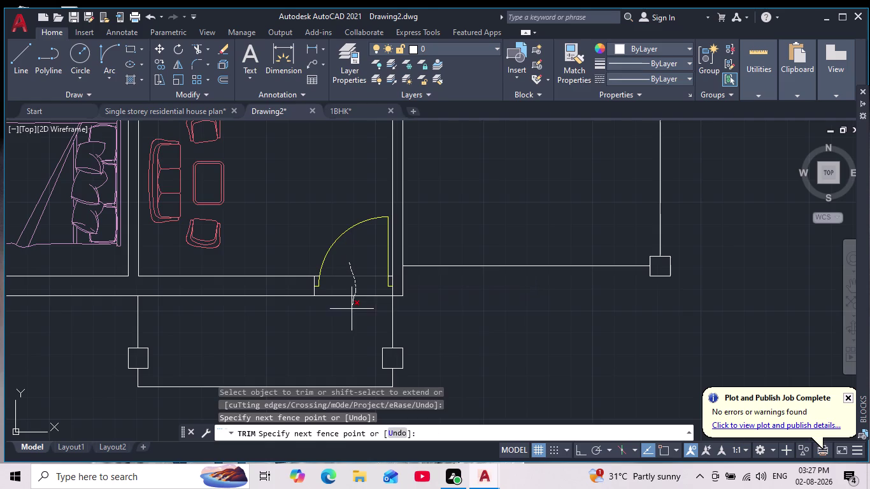
Drag the trim fence across the remaining doorway wall lines, then end the trim.
drag(352, 308, 351, 322)
scroll(up, 3)
drag(327, 293, 316, 259)
scroll(down, 3)
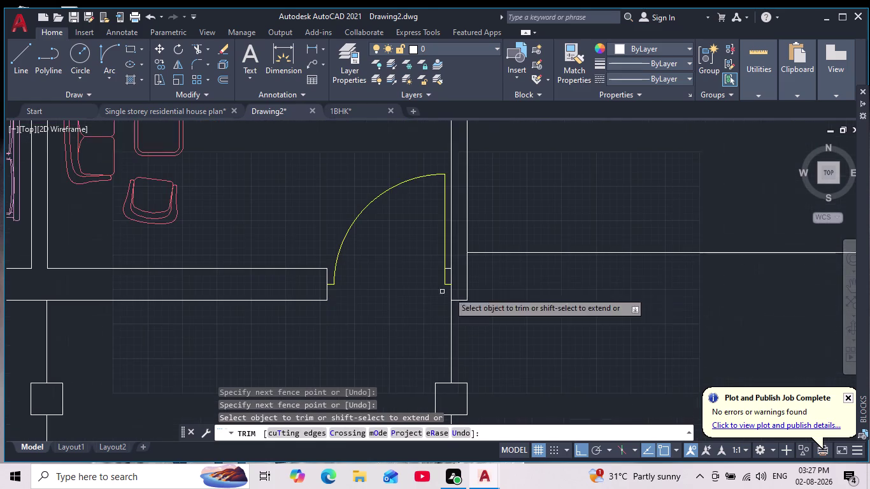
scroll(up, 3)
drag(318, 324, 338, 270)
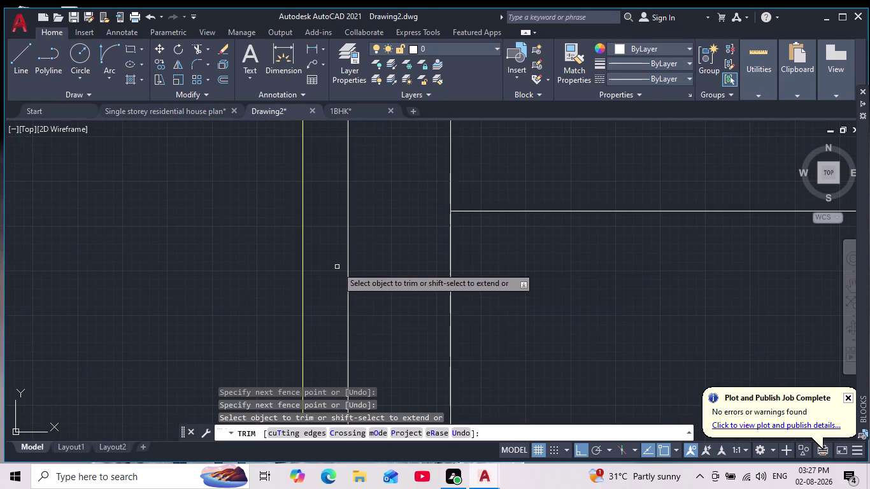
key(Escape)
scroll(down, 3)
key(Escape)
key(Escape)
Pan and zoom until the whole floor plan is centred in view.
middle_drag(557, 343, 552, 325)
scroll(down, 3)
scroll(up, 3)
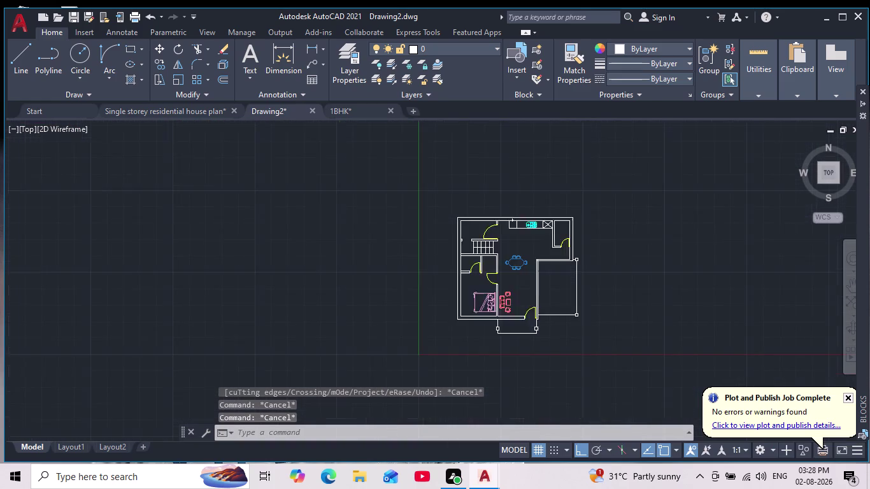
scroll(up, 3)
scroll(down, 3)
middle_drag(551, 339, 545, 348)
scroll(up, 3)
scroll(down, 3)
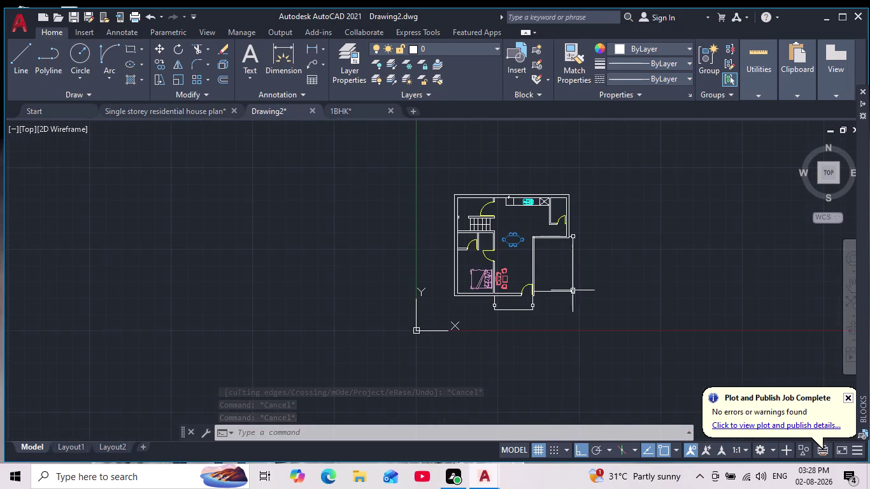
scroll(up, 3)
scroll(up, 3)
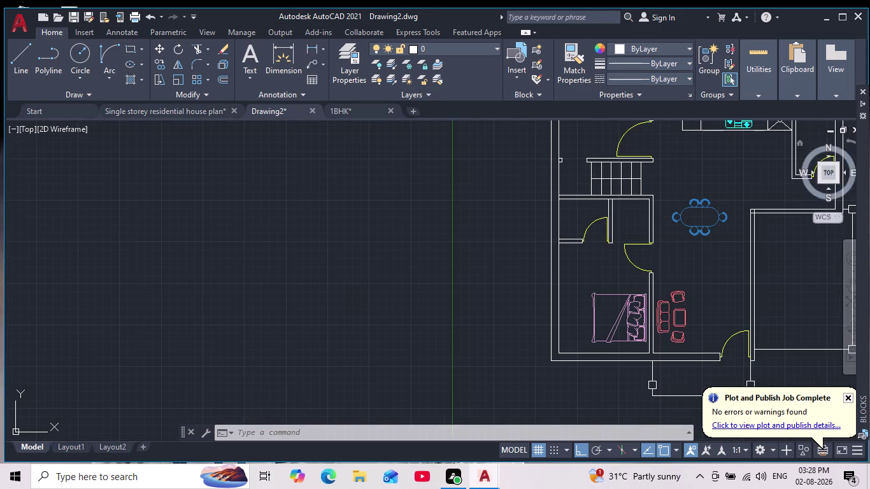
middle_drag(635, 265, 181, 299)
scroll(down, 3)
middle_drag(220, 296, 413, 273)
scroll(up, 3)
scroll(down, 3)
middle_drag(447, 279, 416, 283)
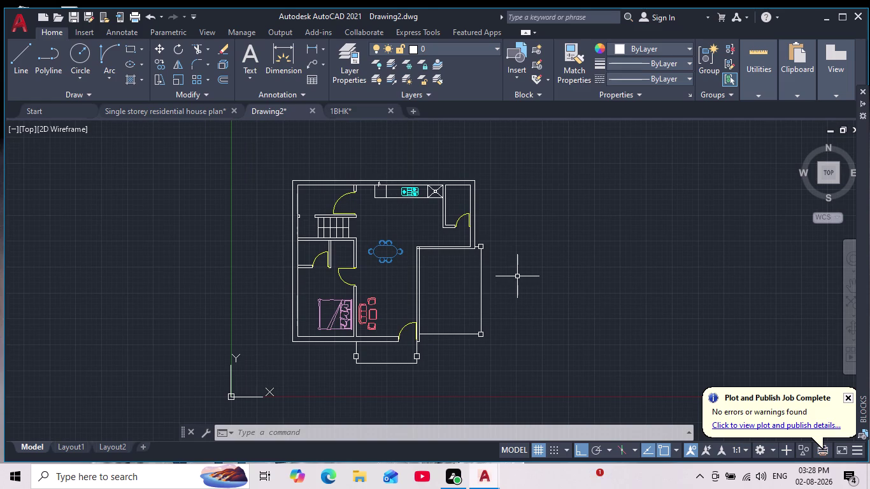
Draw a horizontal line across the wall gap below the staircase.
click(27, 53)
scroll(up, 3)
scroll(up, 3)
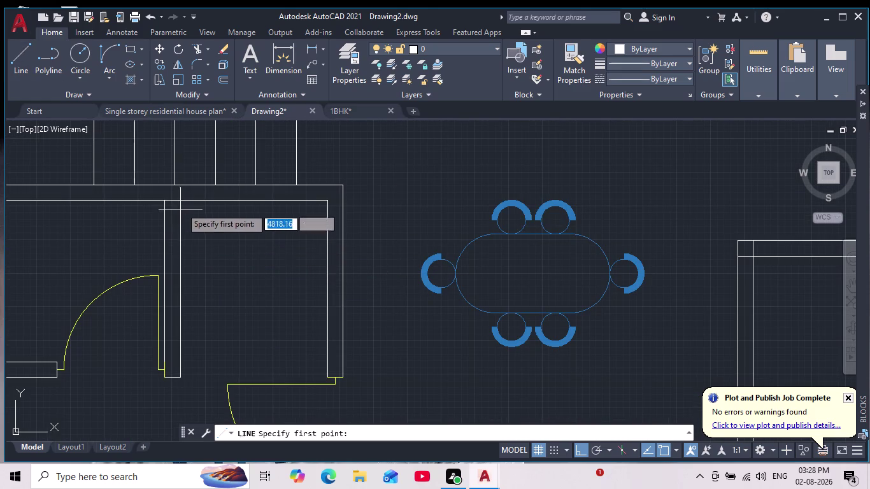
click(178, 248)
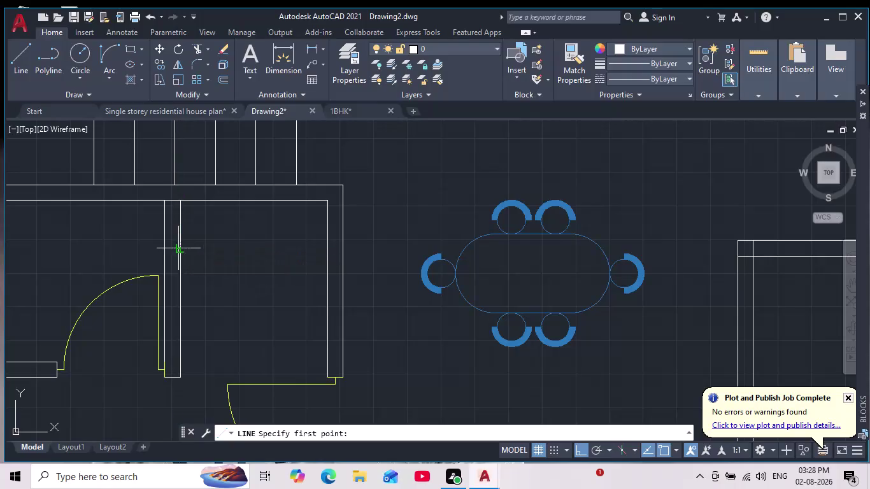
click(329, 248)
key(Escape)
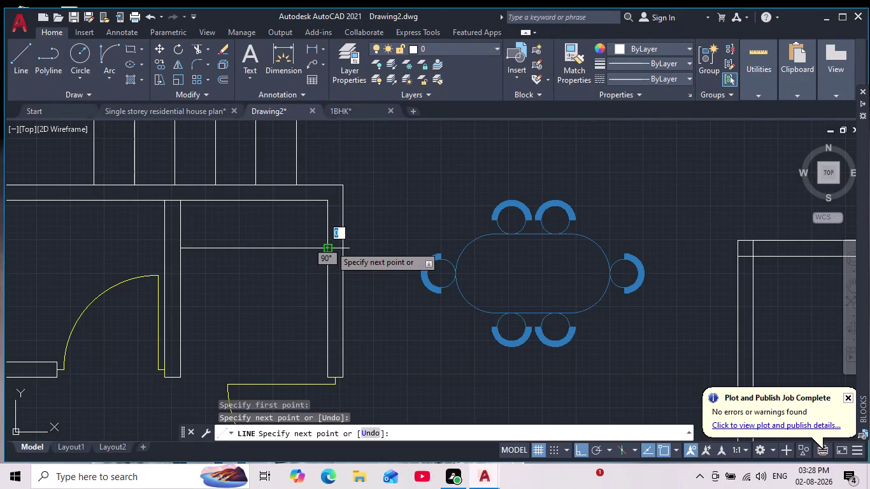
Offset the new line 25 units downward to form the double wall.
key(o)
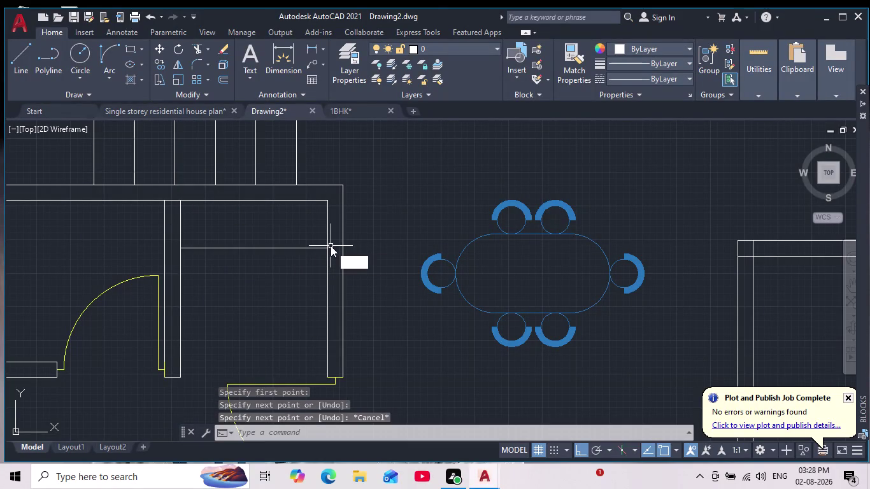
key(Return)
text(25)
key(Return)
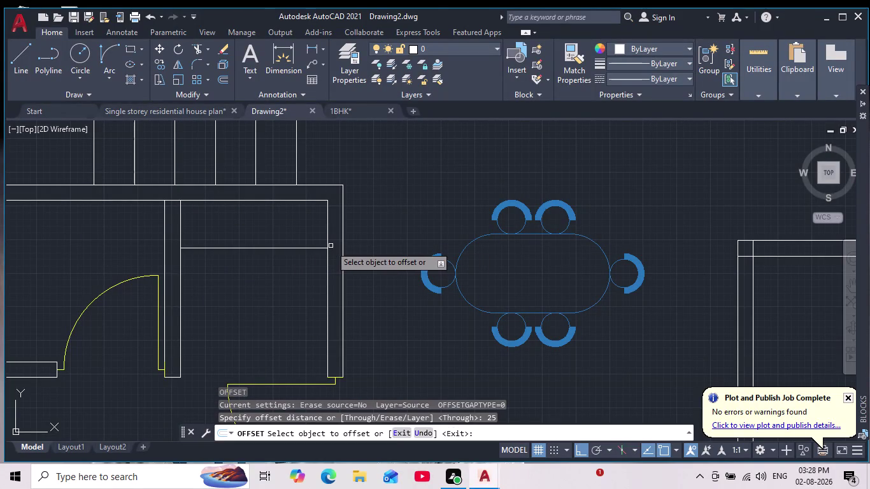
click(280, 248)
click(279, 259)
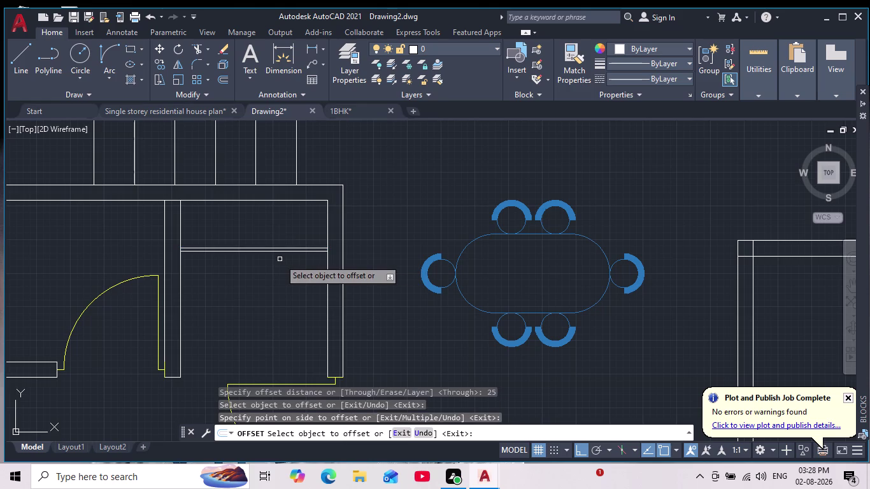
key(Escape)
key(Escape)
key(Escape)
key(Escape)
key(Escape)
scroll(down, 3)
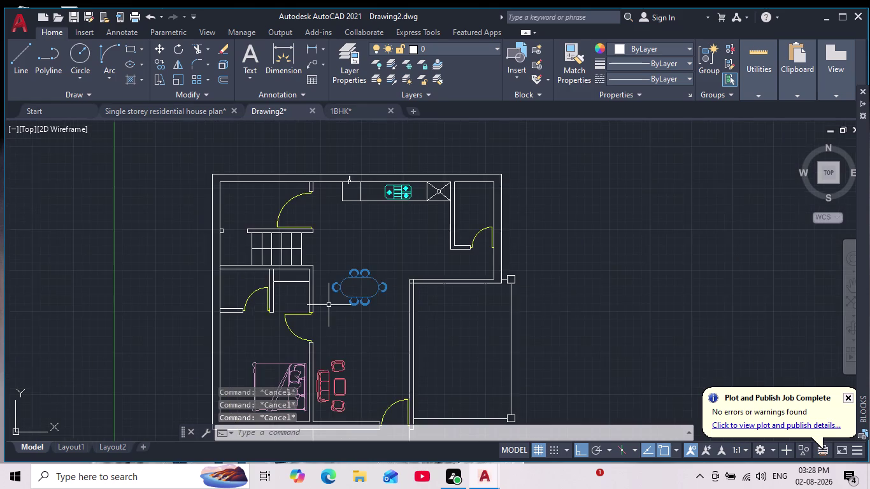
Open the Blocks palette with the I alias.
scroll(down, 3)
scroll(up, 3)
middle_drag(293, 313, 318, 319)
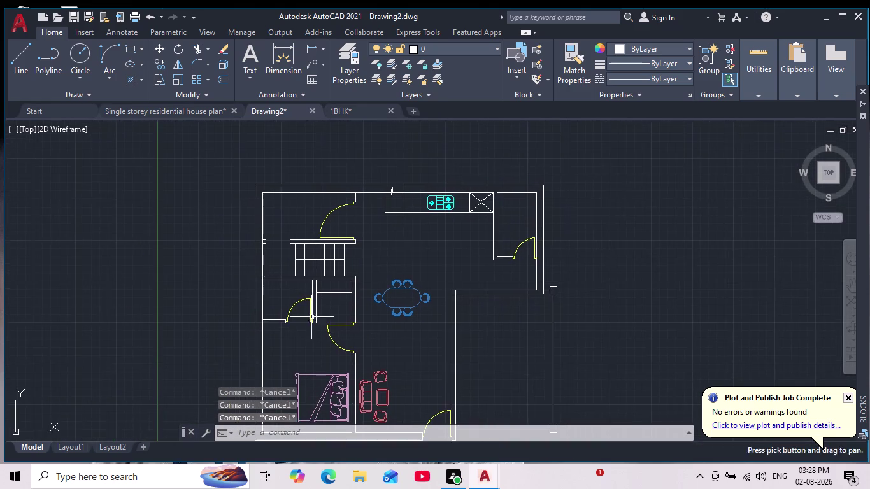
scroll(up, 3)
scroll(down, 3)
key(i)
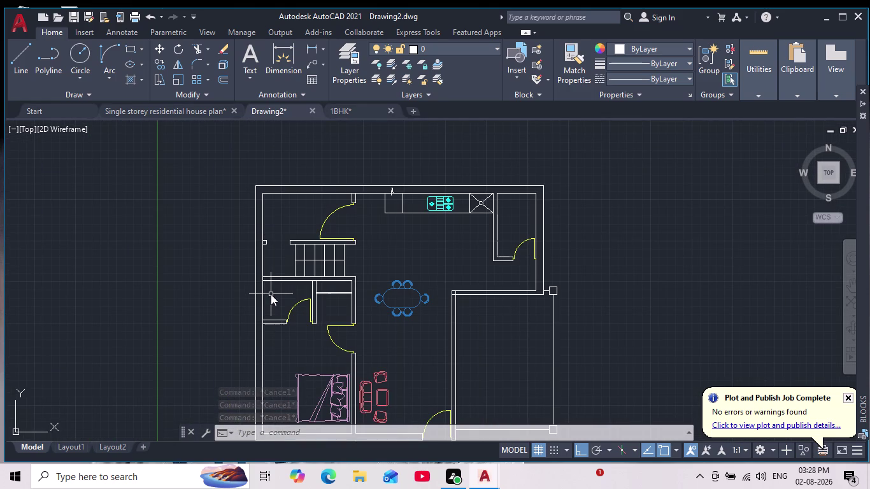
key(Return)
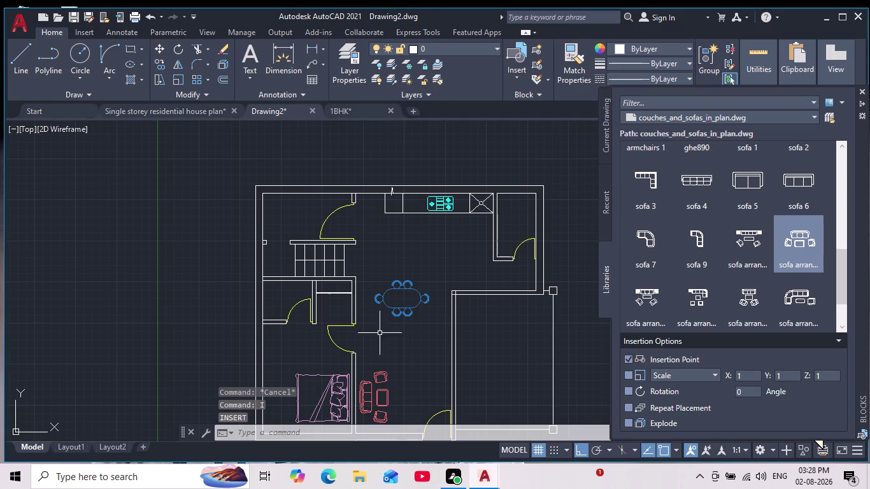
Load the toilets.dwg block library into the palette.
click(831, 117)
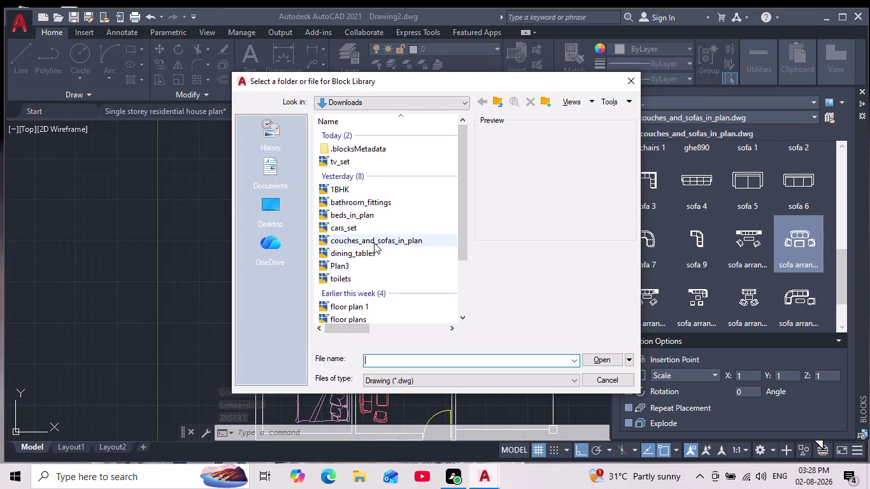
click(343, 271)
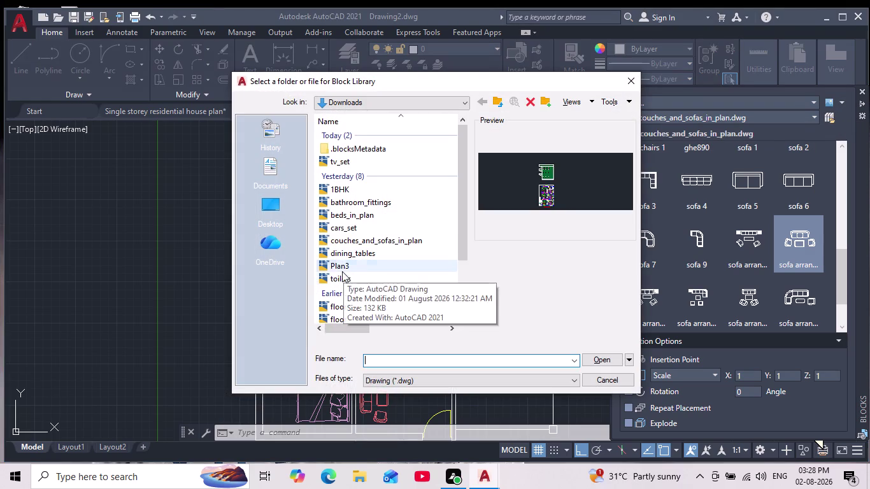
click(342, 279)
click(601, 355)
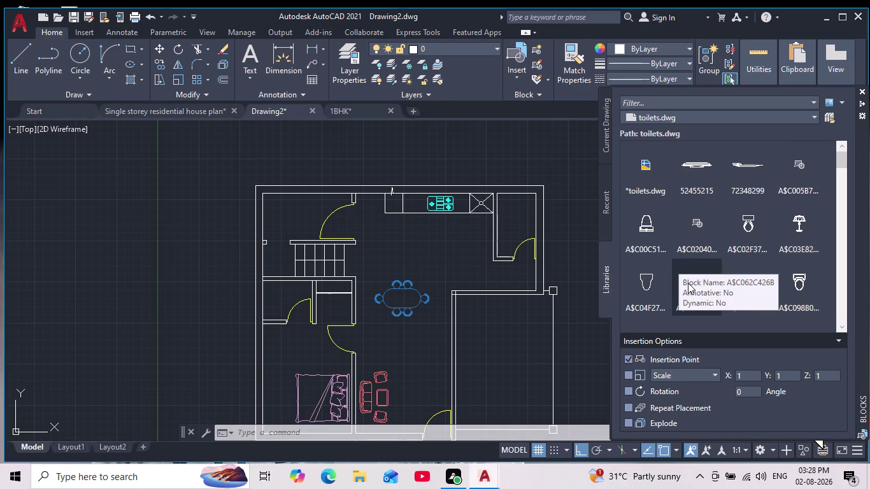
Pick the toilet block from the Recent blocks and drop it beside the plan.
scroll(down, 3)
scroll(down, 3)
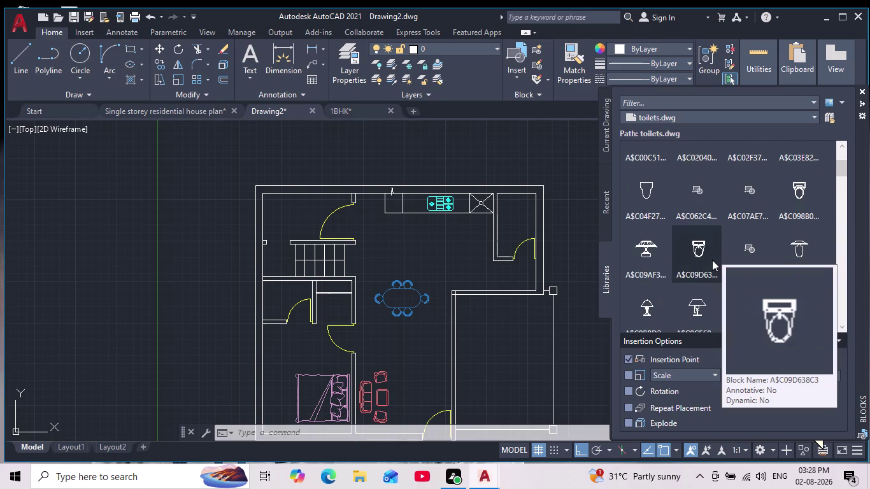
scroll(down, 3)
click(605, 274)
click(606, 201)
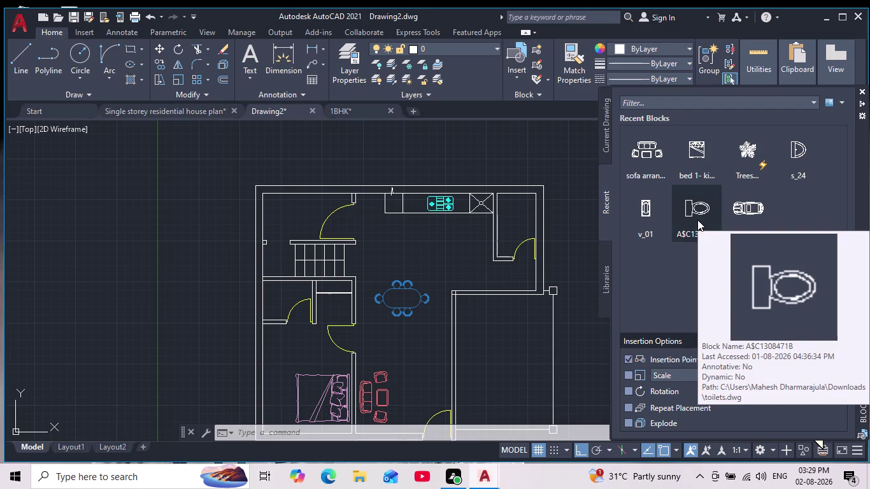
drag(693, 209, 197, 211)
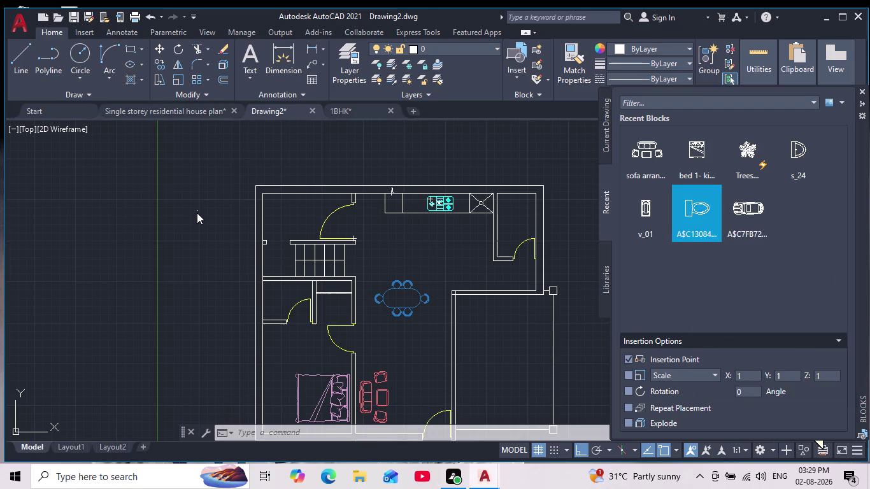
Scale down the inserted toilet block beside the floor plan.
scroll(up, 3)
scroll(up, 3)
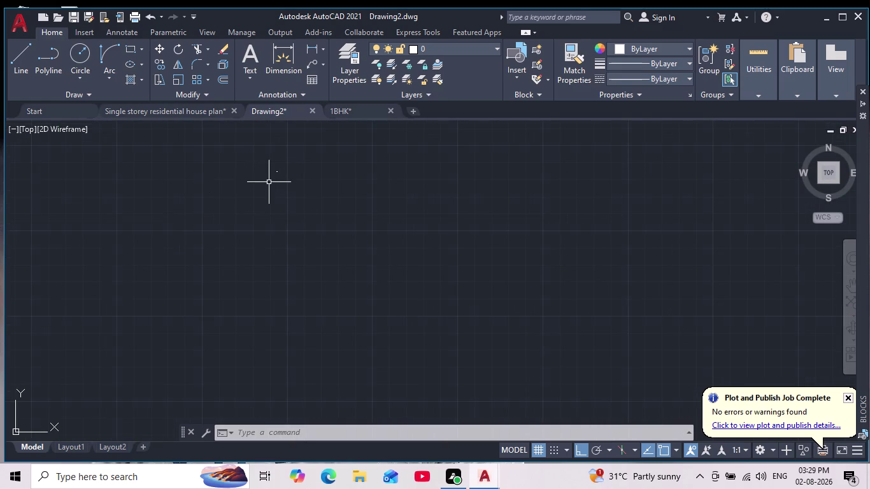
middle_drag(269, 182, 261, 204)
drag(296, 170, 260, 207)
click(221, 222)
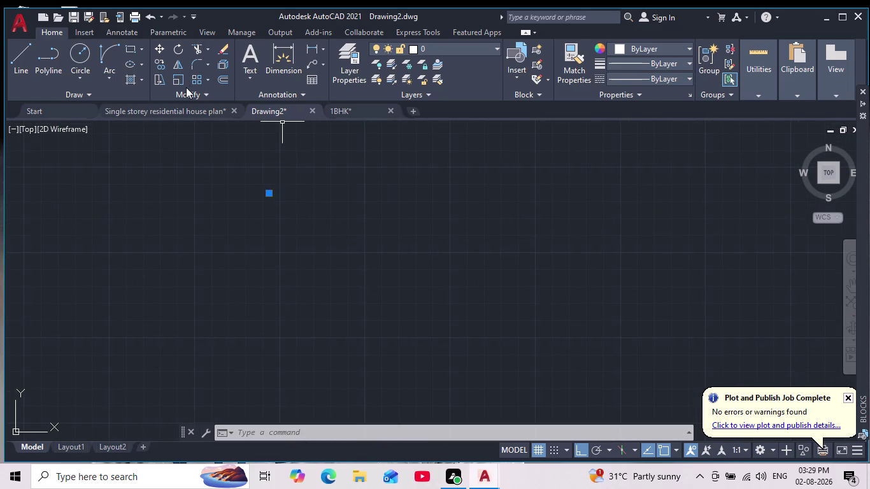
click(180, 83)
click(265, 195)
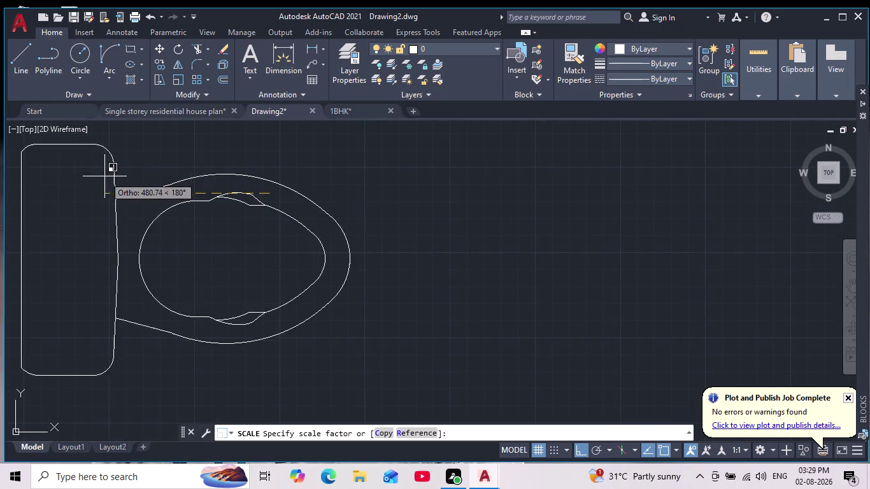
click(204, 204)
scroll(down, 3)
scroll(up, 3)
drag(298, 195, 282, 219)
click(191, 253)
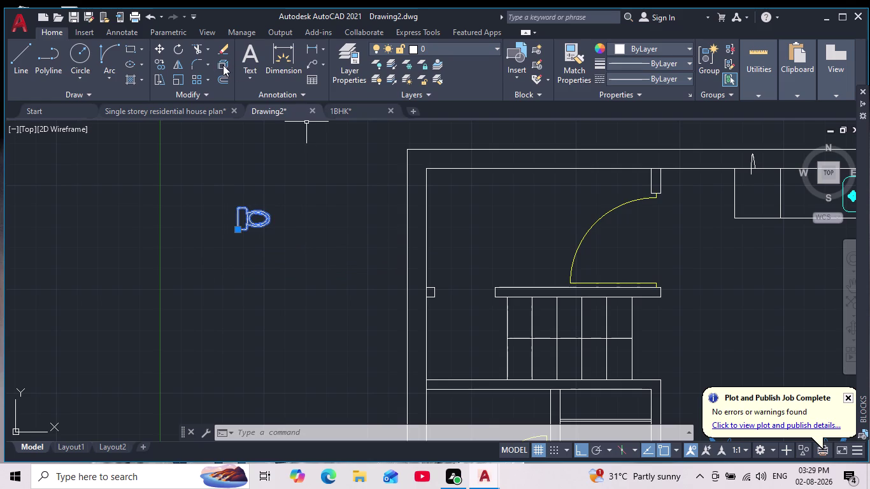
Reselect the toilet fixture with box selections.
click(223, 64)
click(307, 191)
drag(309, 169, 298, 212)
drag(300, 181, 305, 196)
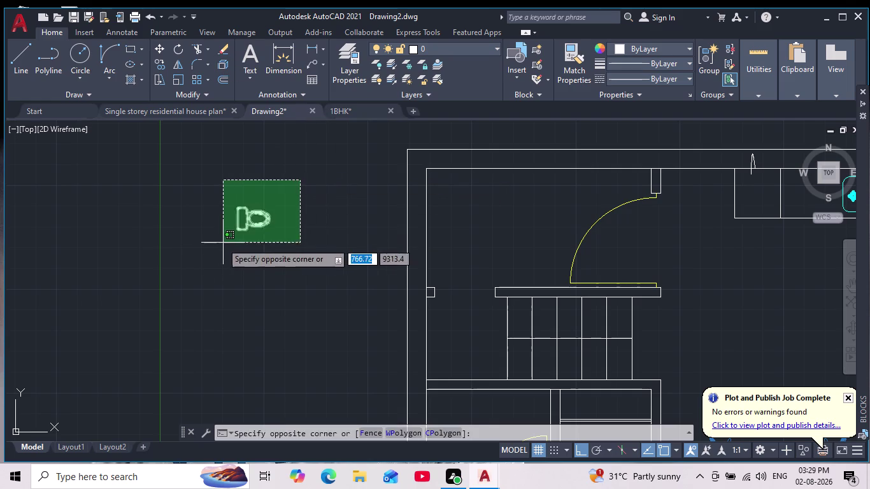
click(212, 248)
click(703, 62)
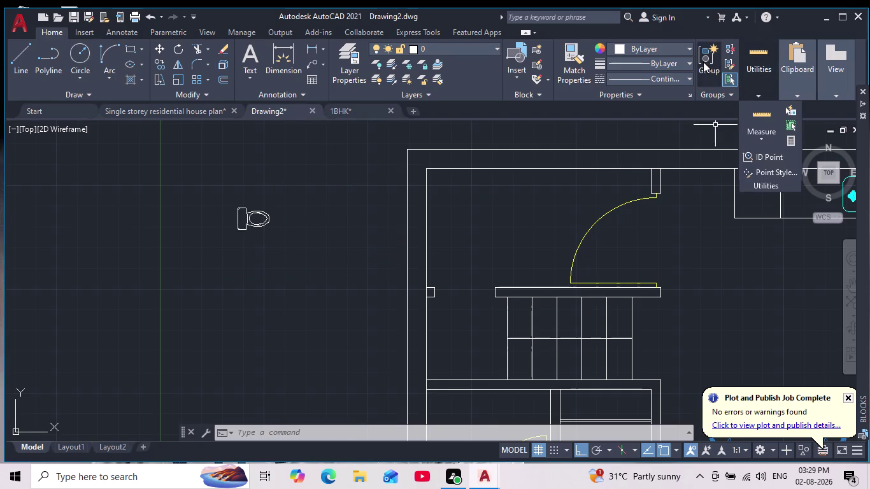
drag(308, 163, 291, 196)
click(200, 250)
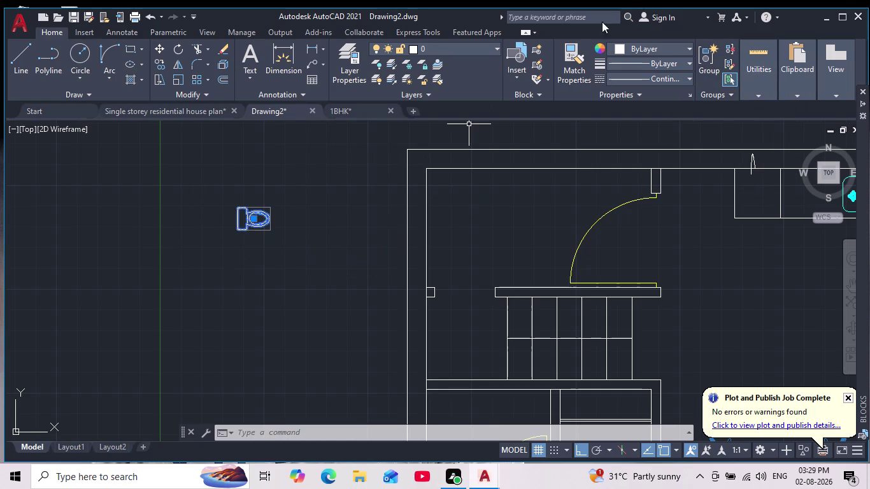
Recolour the toilet symbol blue and select it again for copying.
click(627, 49)
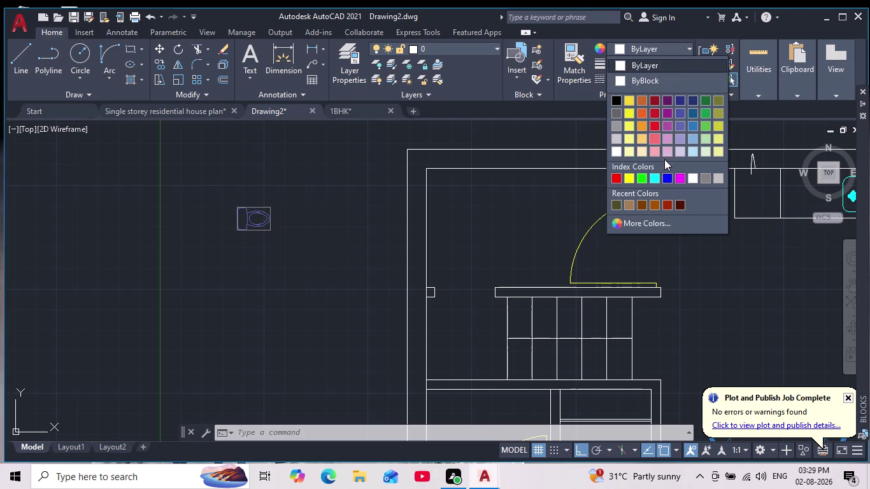
click(667, 180)
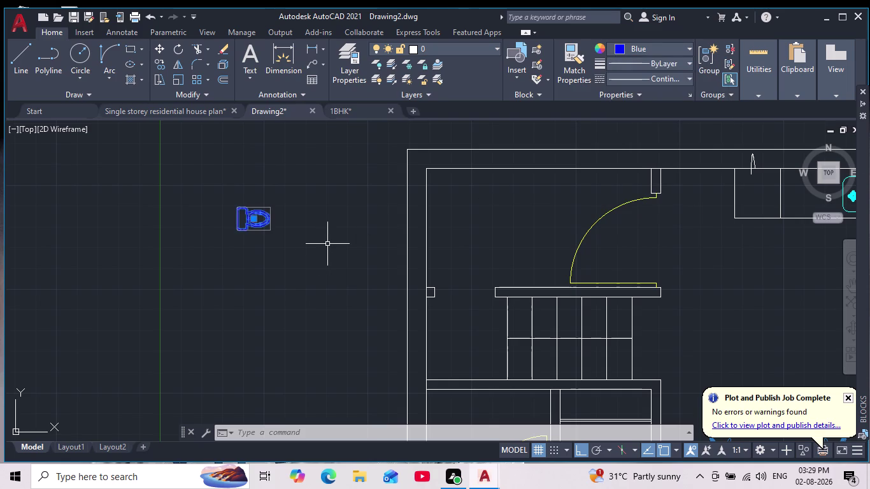
key(Escape)
drag(325, 175, 295, 224)
click(220, 258)
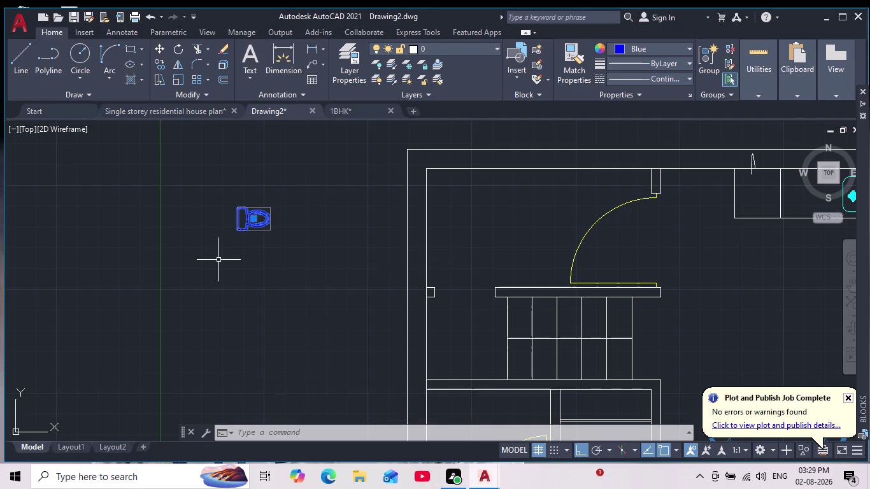
Copy the toilet into the small bathroom beside the kitchen sink.
click(161, 60)
click(248, 221)
middle_drag(438, 227, 408, 226)
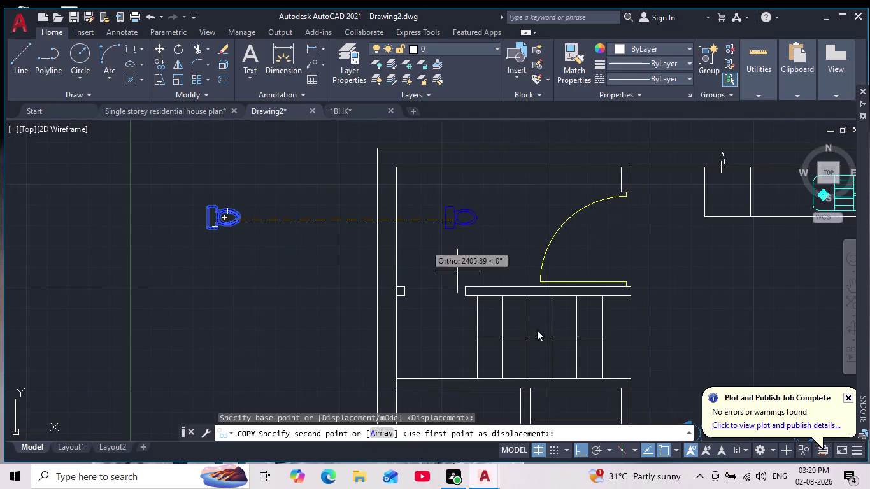
click(581, 447)
middle_drag(652, 317, 432, 369)
scroll(down, 3)
scroll(up, 3)
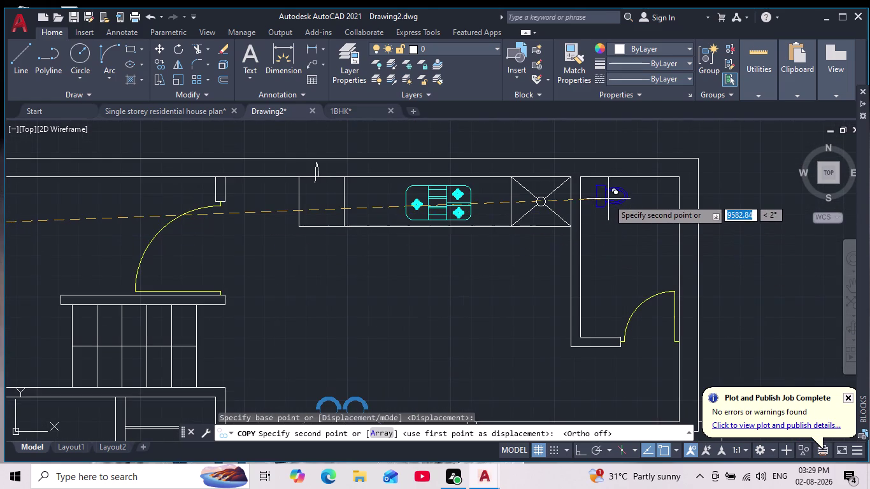
scroll(up, 3)
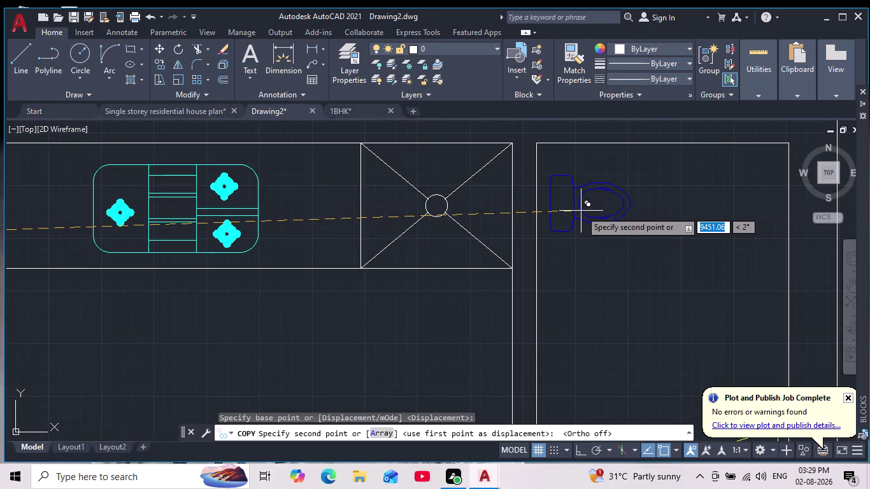
scroll(up, 3)
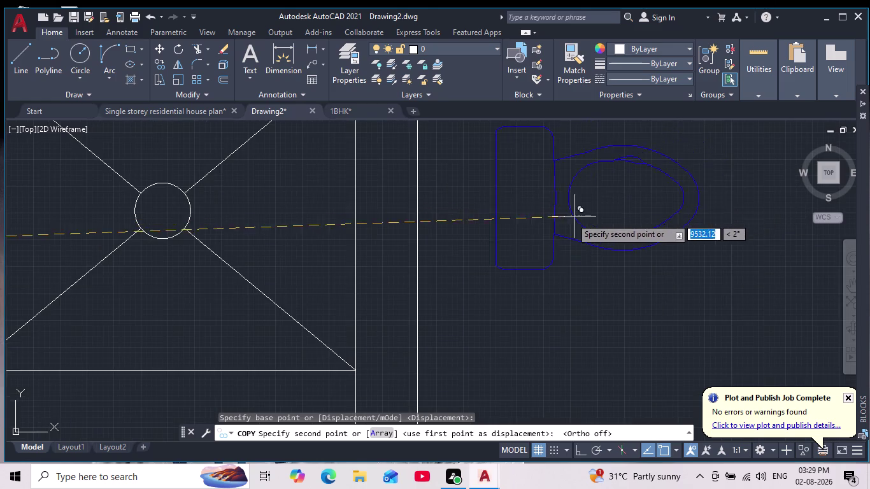
scroll(down, 3)
middle_drag(566, 227, 579, 244)
scroll(down, 3)
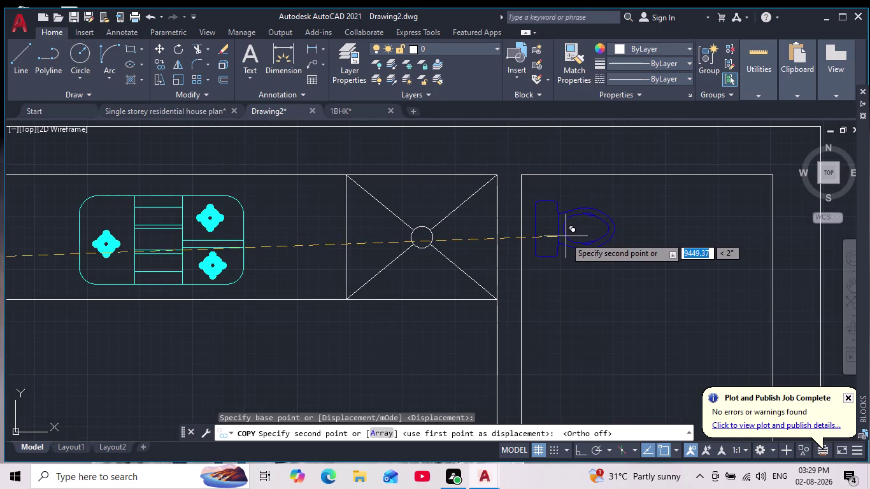
click(558, 238)
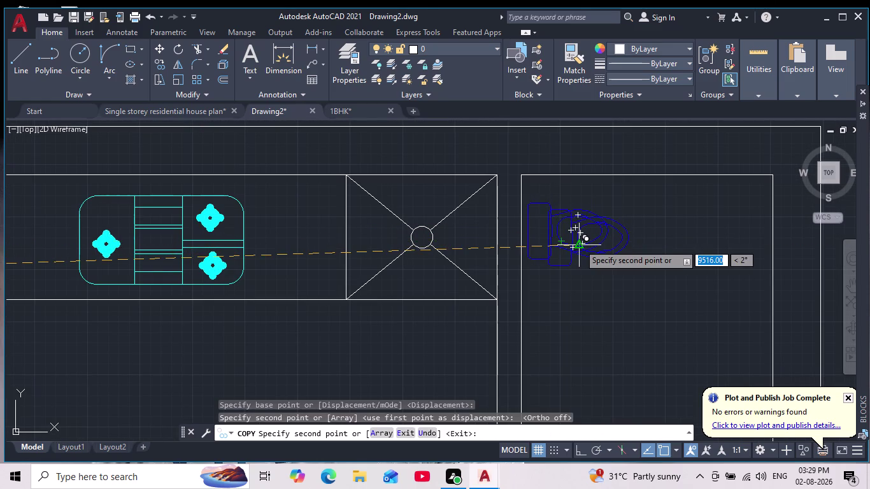
key(Escape)
Scale up the copied toilet.
click(578, 215)
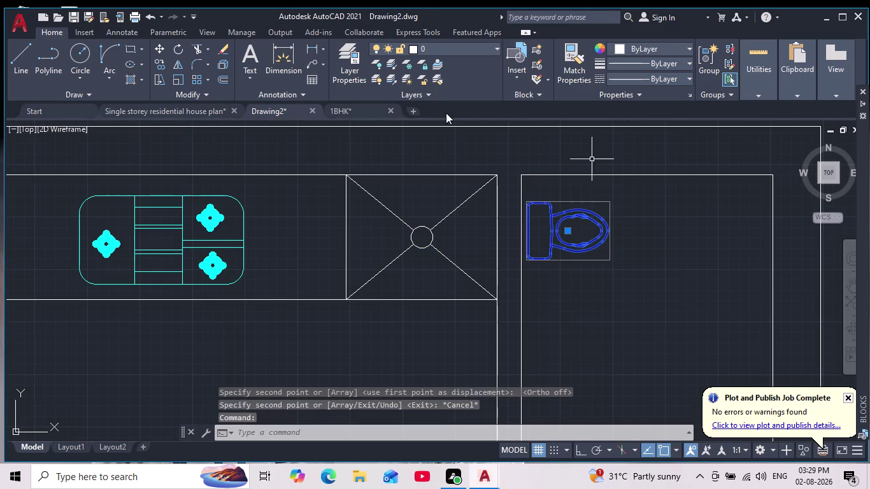
click(175, 79)
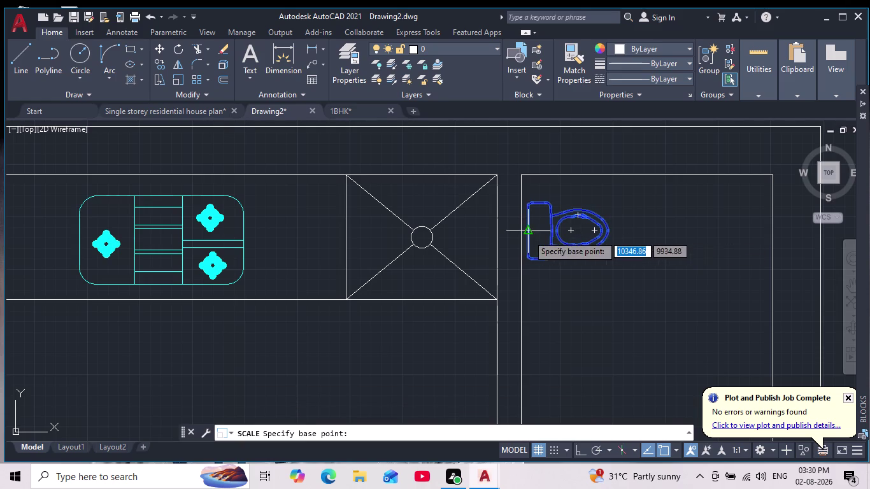
click(528, 235)
click(476, 239)
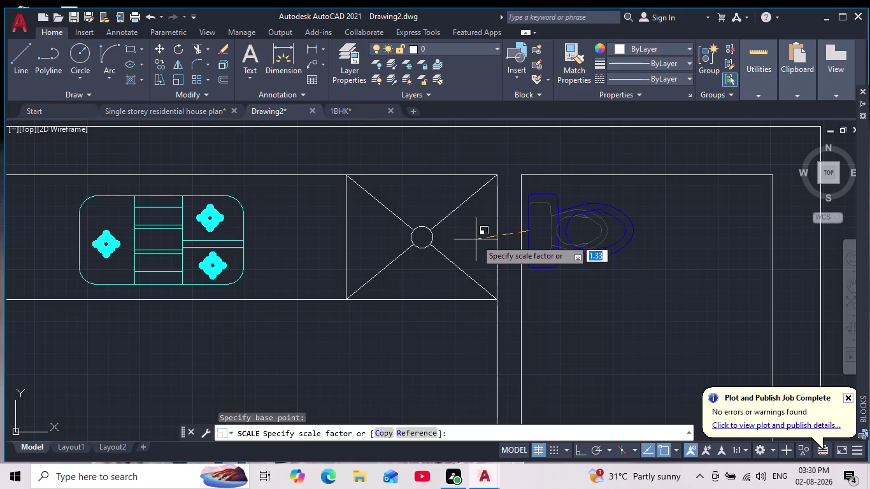
scroll(down, 3)
middle_drag(608, 255, 610, 267)
scroll(down, 3)
scroll(up, 3)
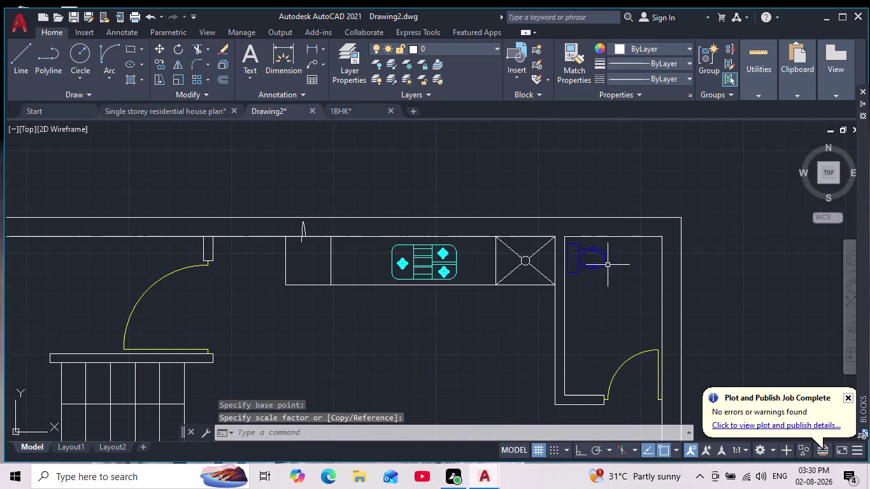
Move the enlarged toilet against the bathroom wall.
click(579, 255)
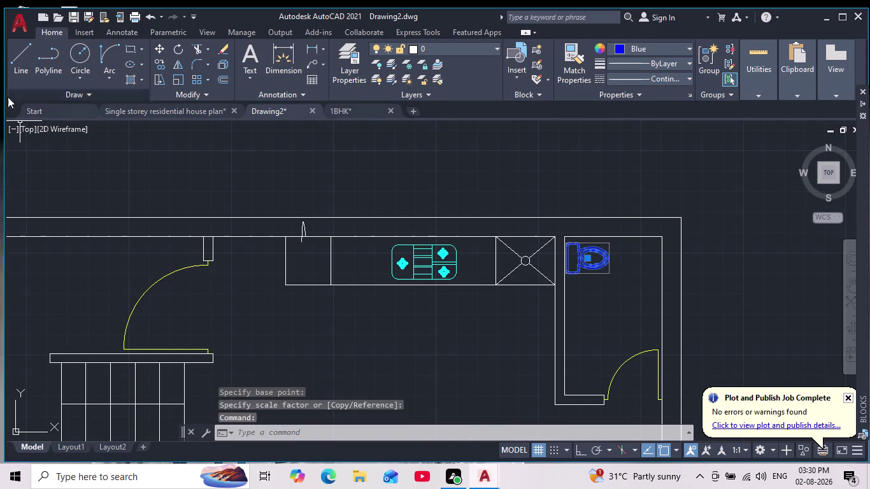
click(145, 49)
click(158, 52)
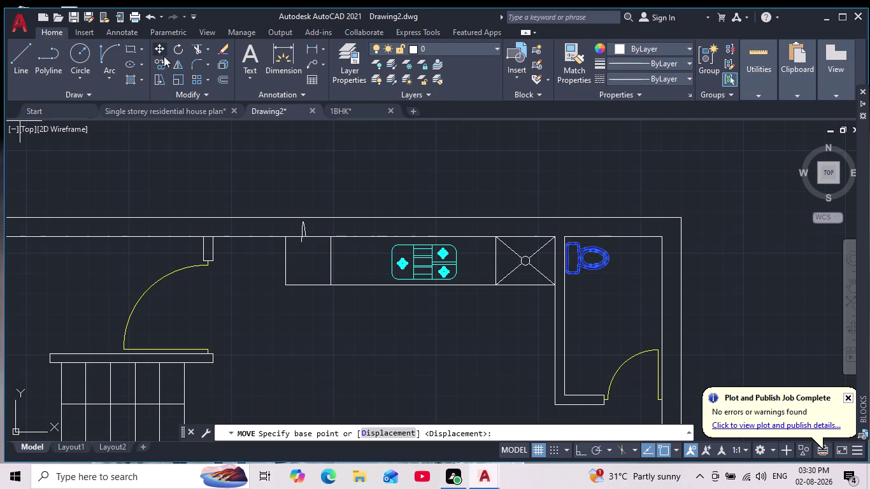
click(579, 261)
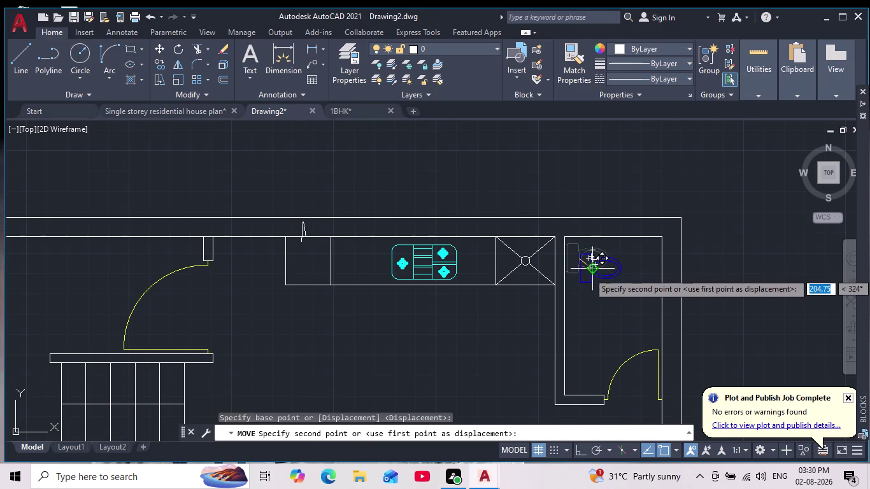
scroll(up, 3)
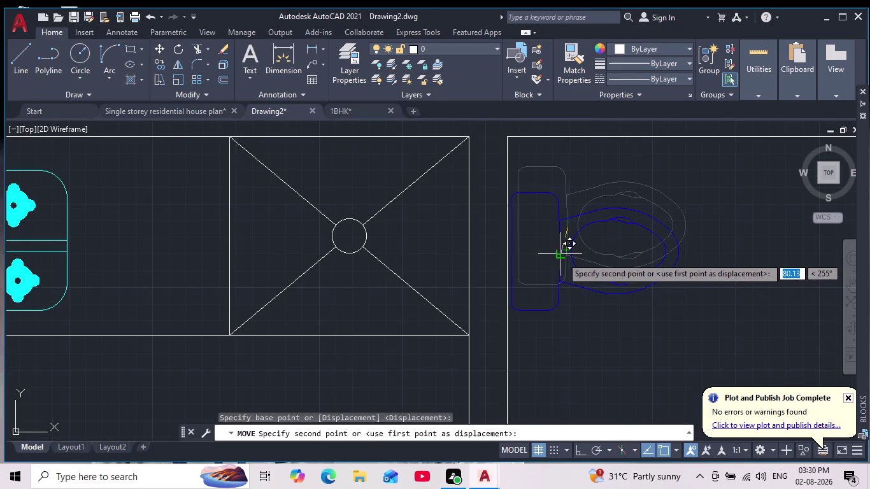
click(568, 260)
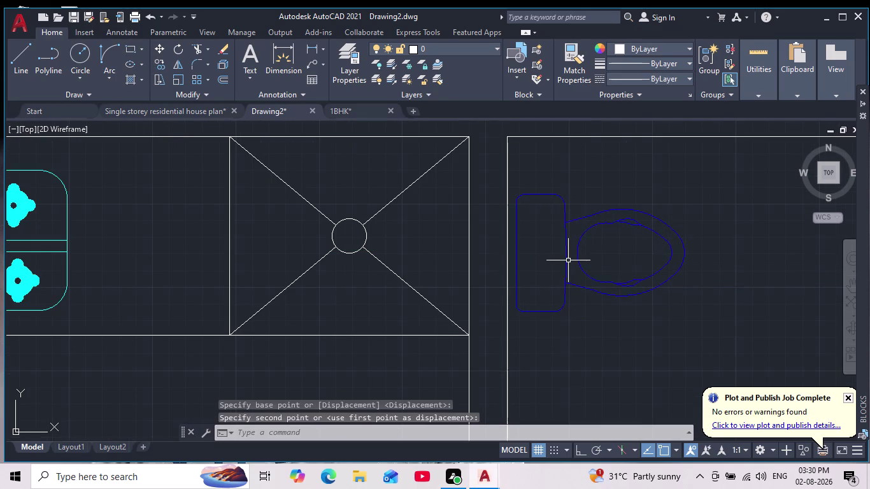
scroll(down, 3)
middle_drag(598, 325, 601, 272)
scroll(down, 3)
scroll(up, 3)
middle_drag(599, 284, 604, 270)
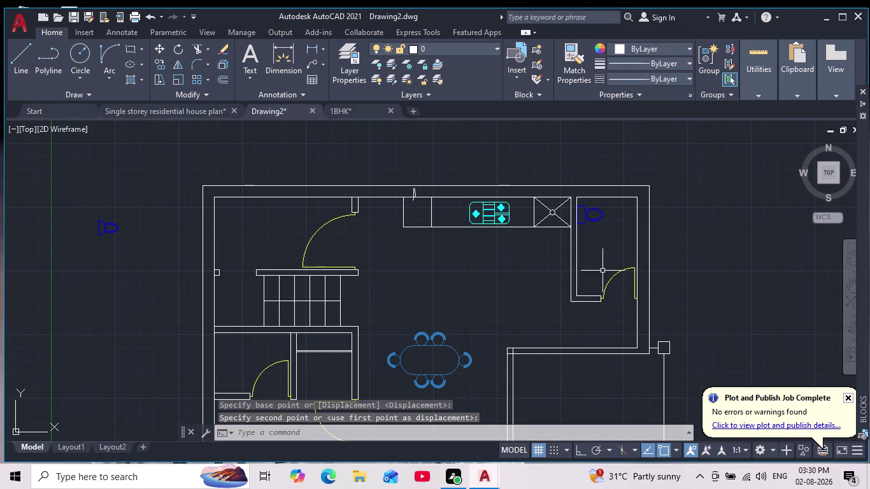
scroll(up, 3)
scroll(down, 3)
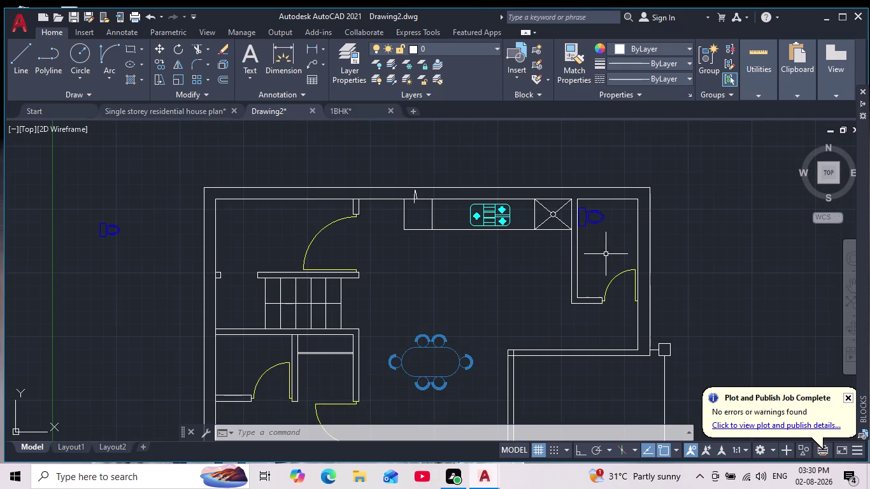
scroll(down, 3)
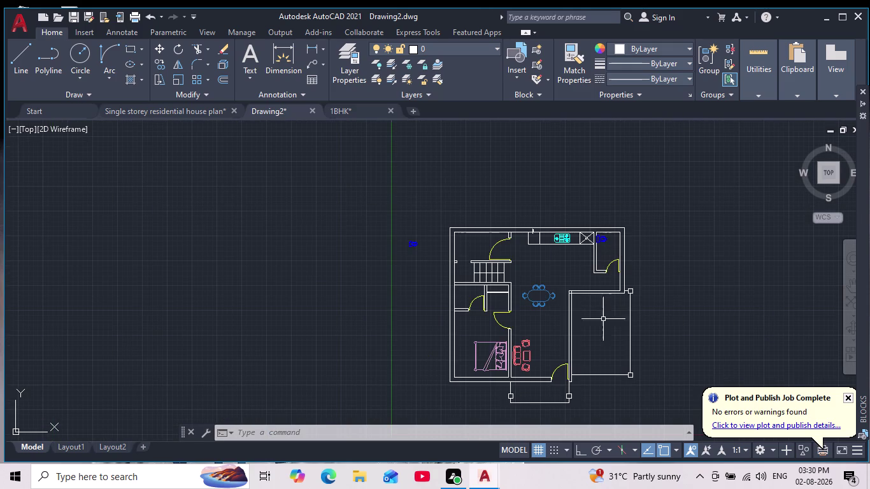
scroll(up, 3)
scroll(up, 3)
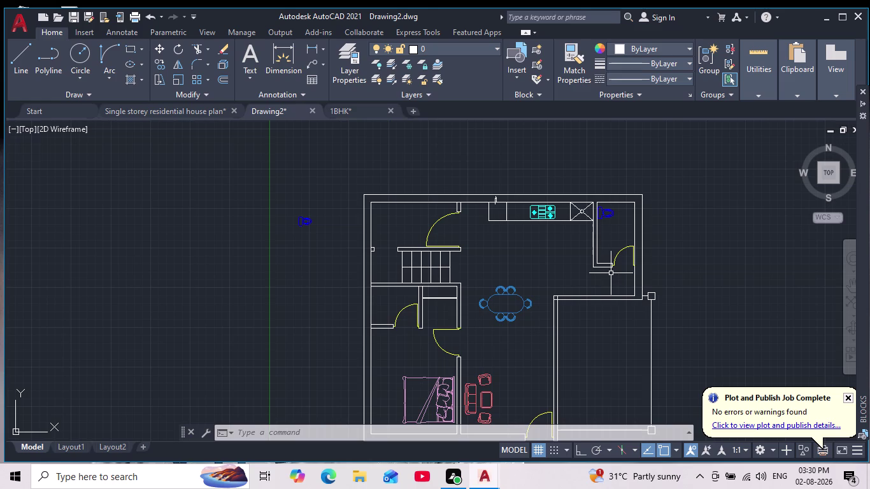
scroll(up, 3)
scroll(down, 3)
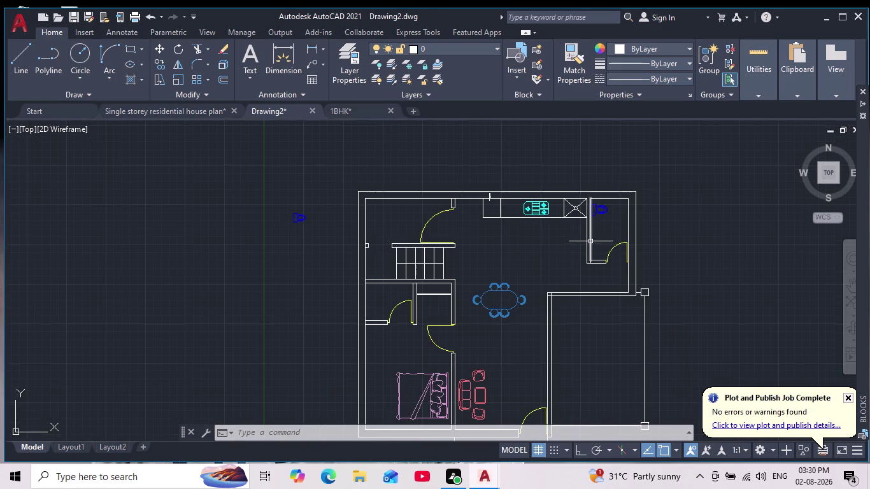
scroll(up, 3)
middle_drag(626, 189, 620, 272)
scroll(up, 3)
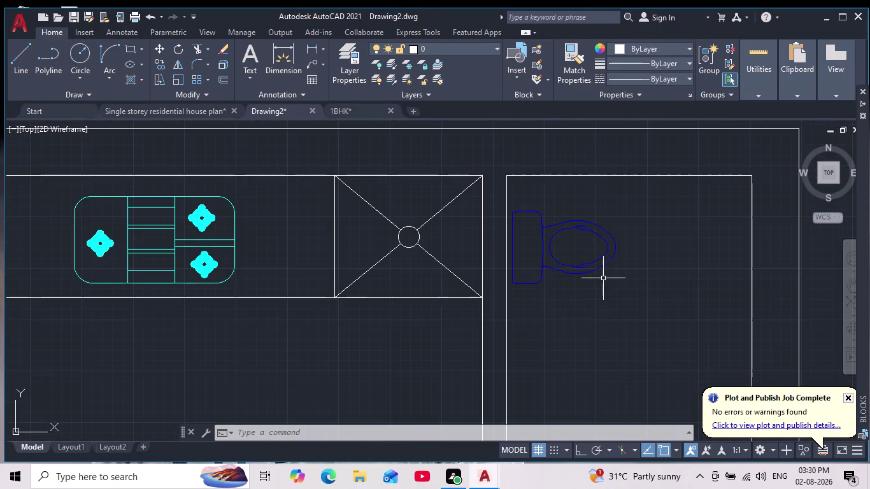
Shift the toilet slightly within the bathroom to its final position.
drag(612, 217, 608, 229)
click(537, 292)
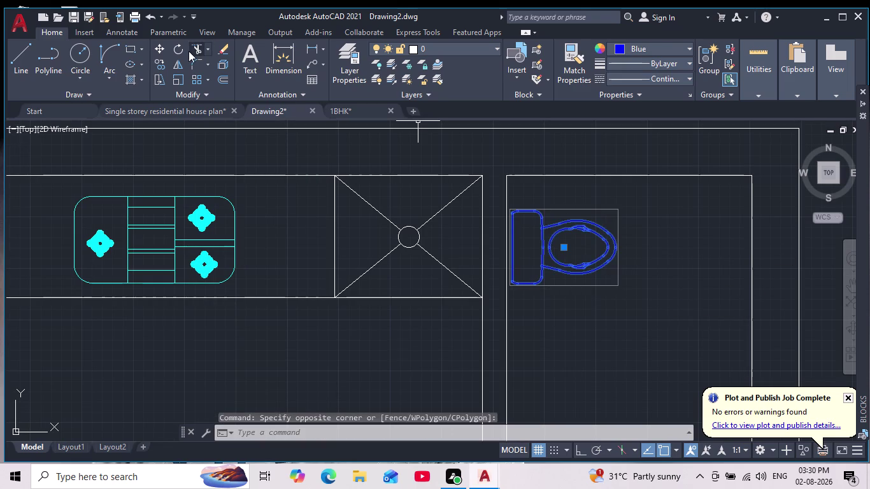
click(159, 46)
drag(539, 242, 561, 258)
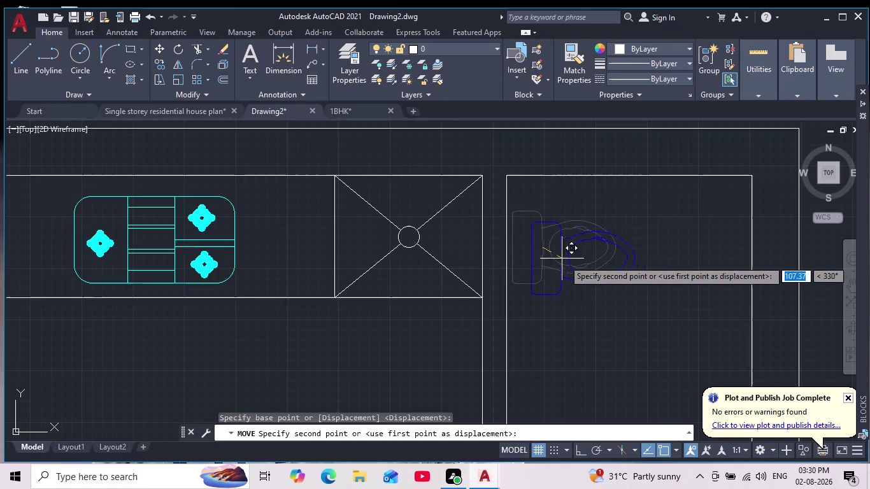
scroll(down, 3)
click(586, 271)
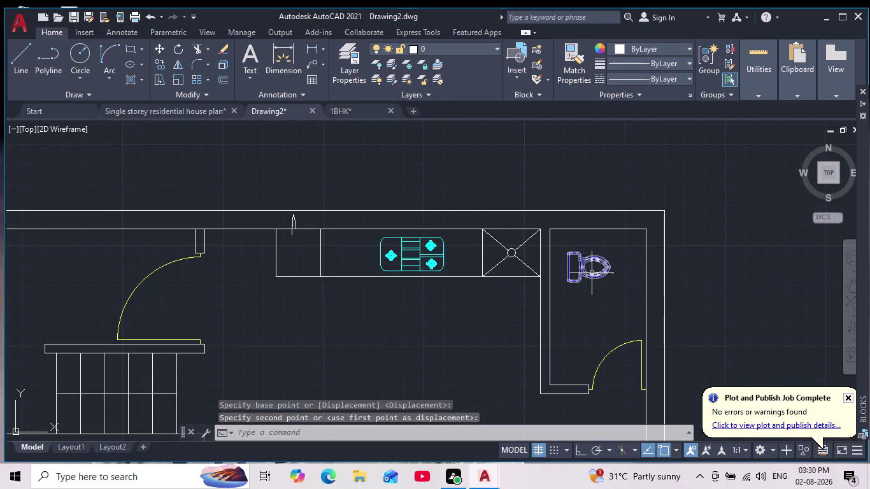
Enlarge the toilet once more, then deselect and switch to the 1BHK drawing.
click(592, 272)
click(173, 83)
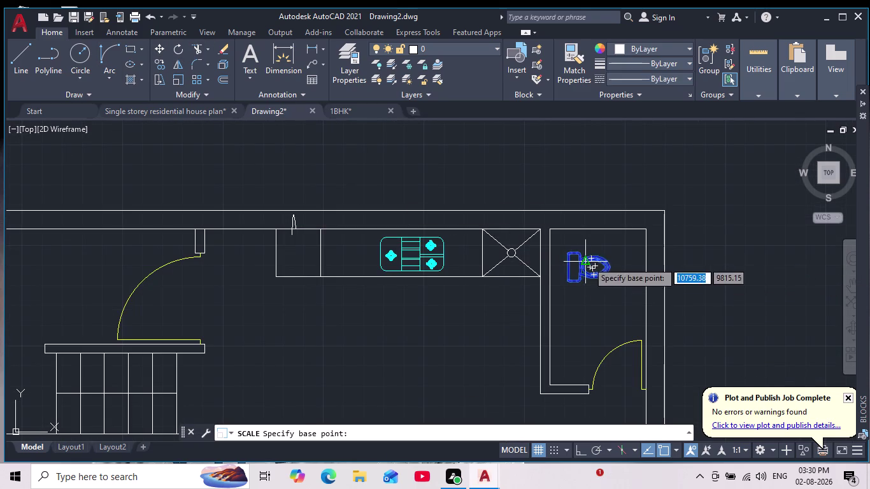
click(588, 262)
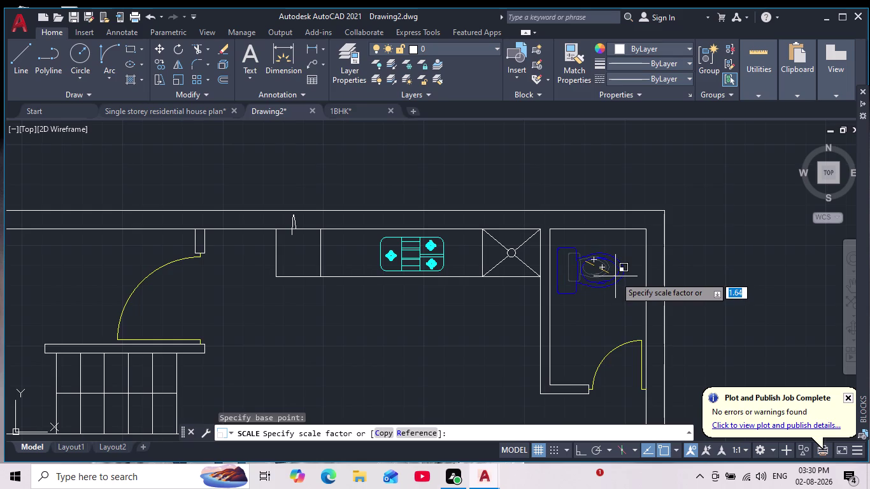
click(615, 277)
scroll(down, 3)
middle_drag(629, 294, 621, 280)
scroll(up, 3)
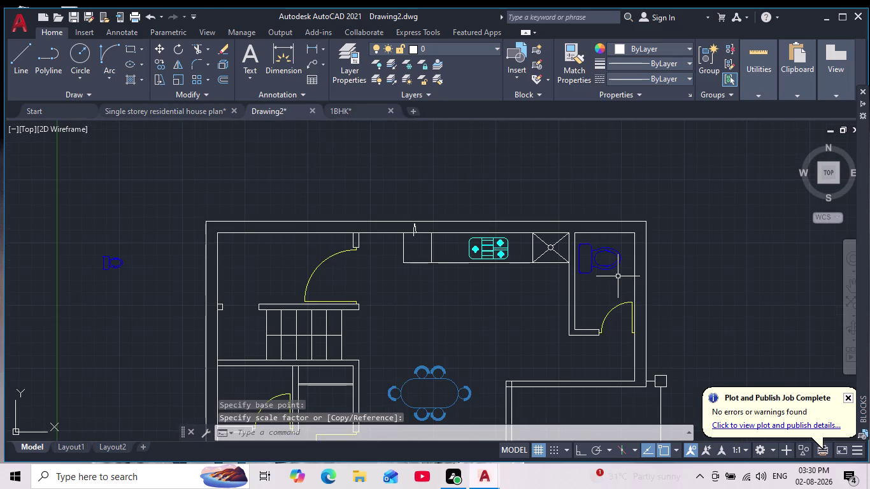
middle_drag(618, 276, 608, 259)
scroll(up, 3)
scroll(down, 3)
scroll(up, 3)
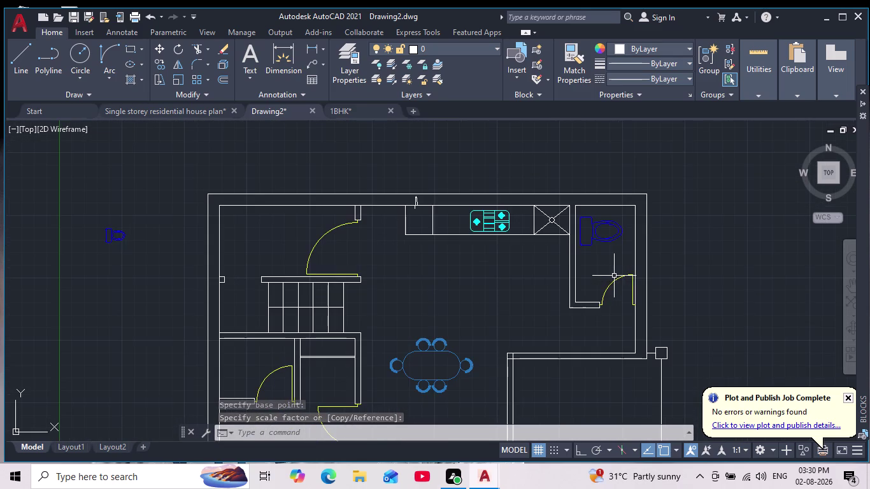
click(265, 113)
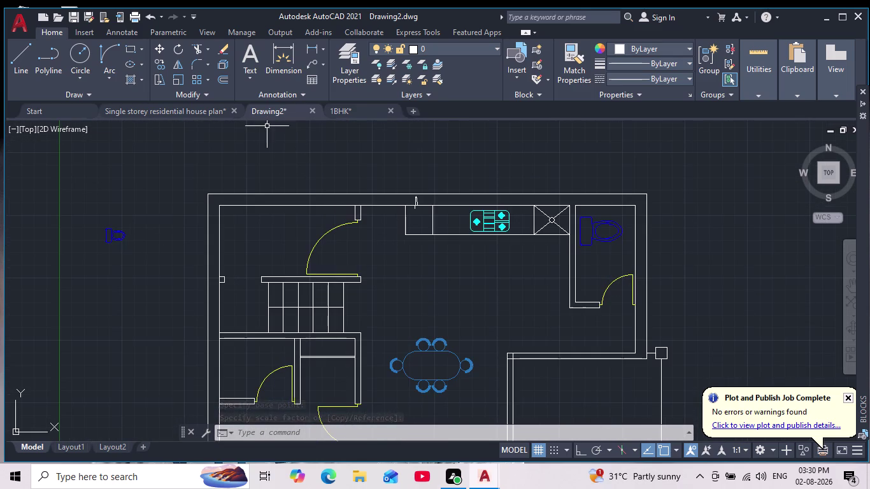
click(346, 108)
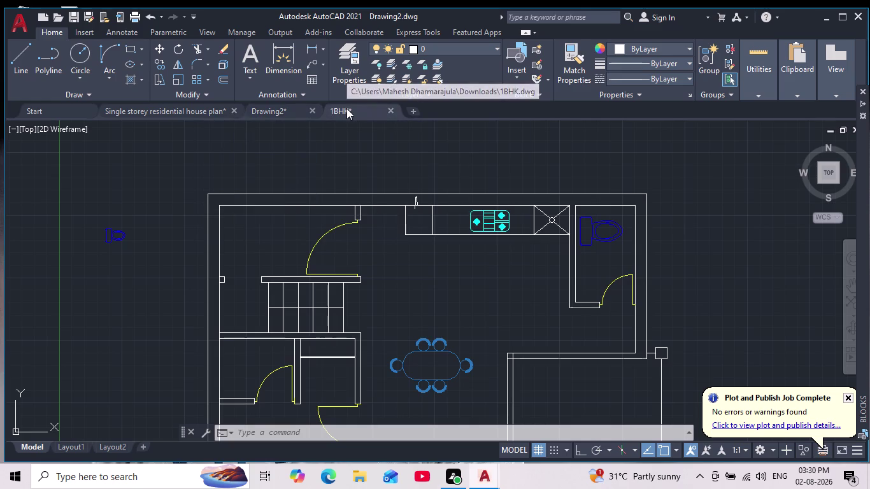
Window-select the 1BHK washbasin, copy it with Ctrl+C, and return to Drawing2.
scroll(up, 3)
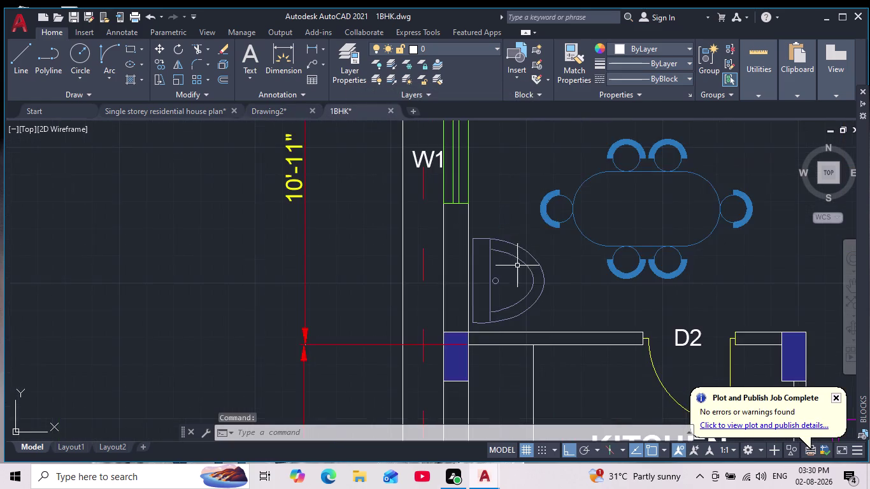
scroll(up, 3)
middle_click(512, 253)
drag(566, 217, 571, 223)
click(475, 325)
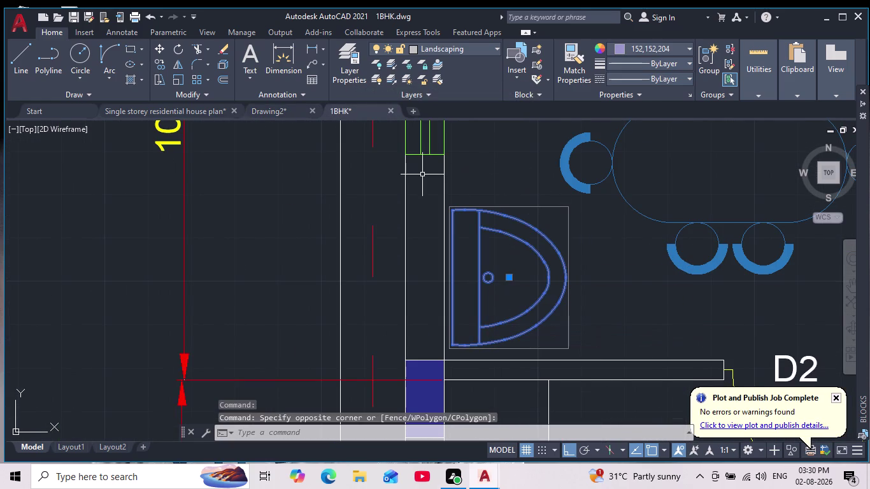
key(ctrl+c)
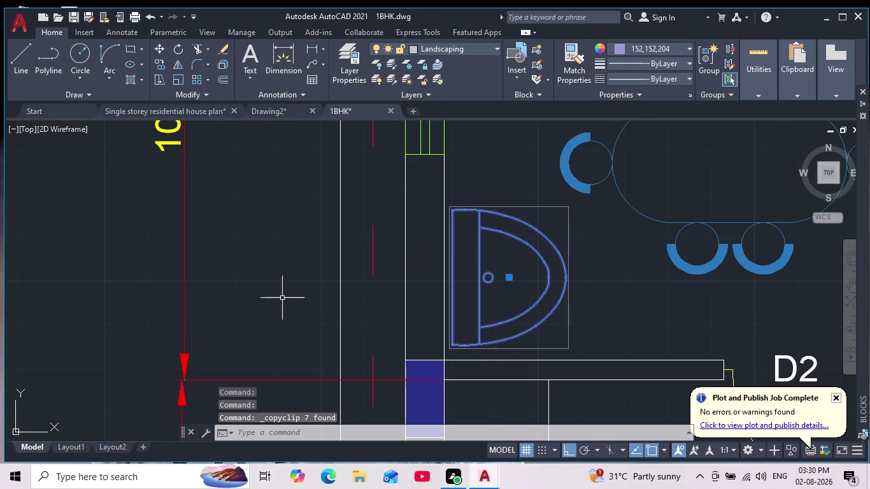
click(273, 110)
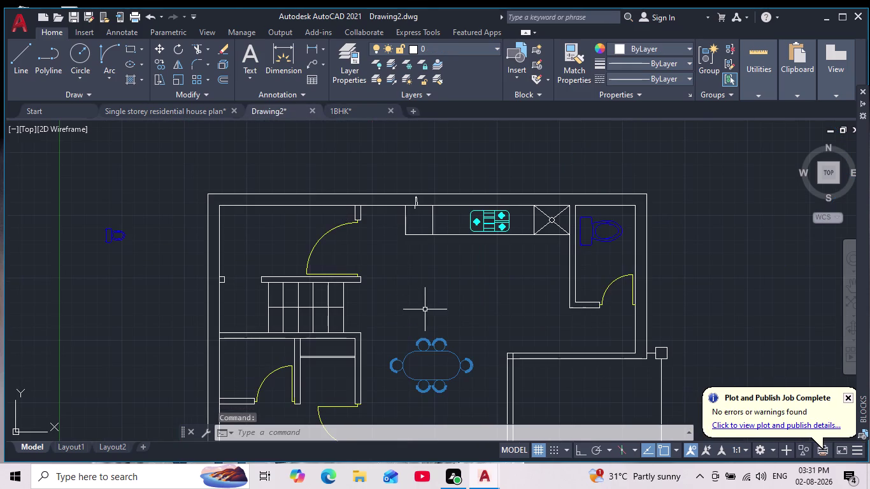
Paste the washbasin just right of the house plan.
scroll(down, 3)
middle_drag(455, 302, 382, 214)
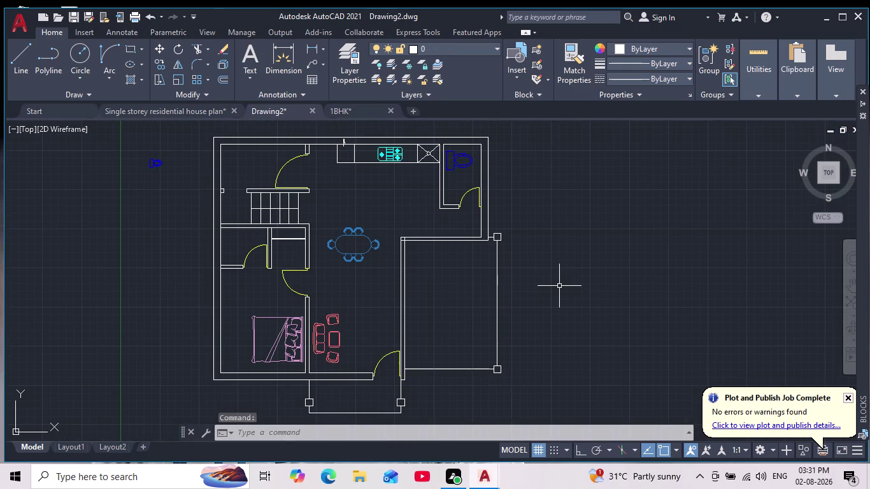
key(ctrl+v)
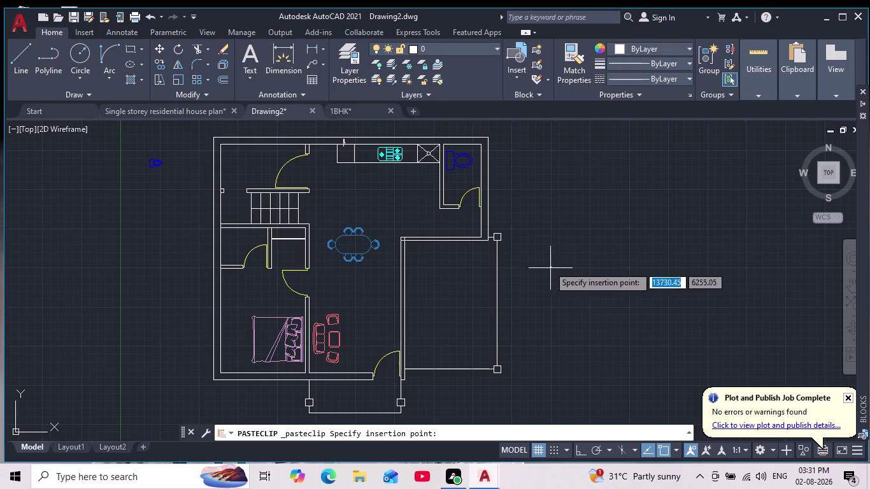
drag(540, 237, 538, 242)
scroll(up, 3)
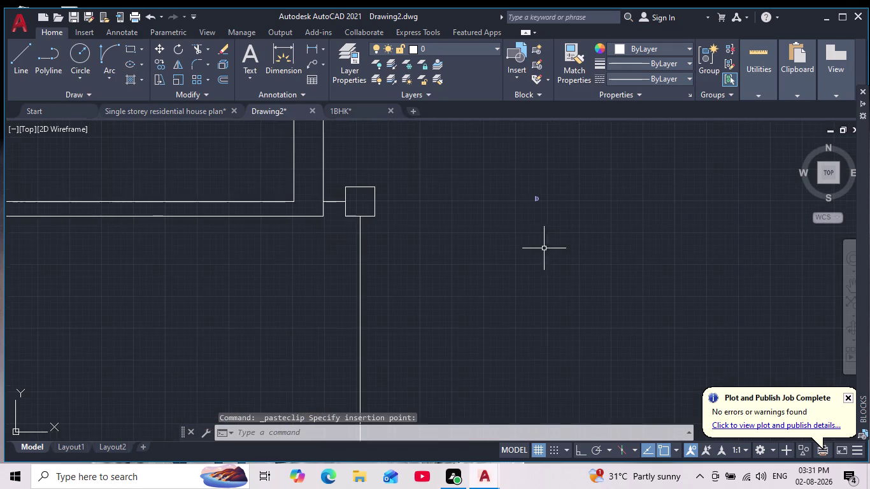
middle_drag(541, 233, 531, 267)
Scale up the pasted washbasin.
drag(558, 203, 544, 235)
click(503, 264)
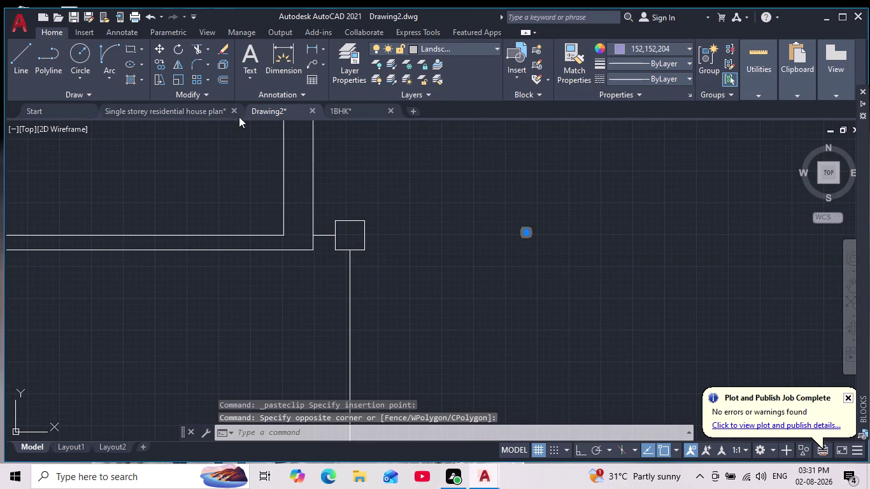
click(182, 81)
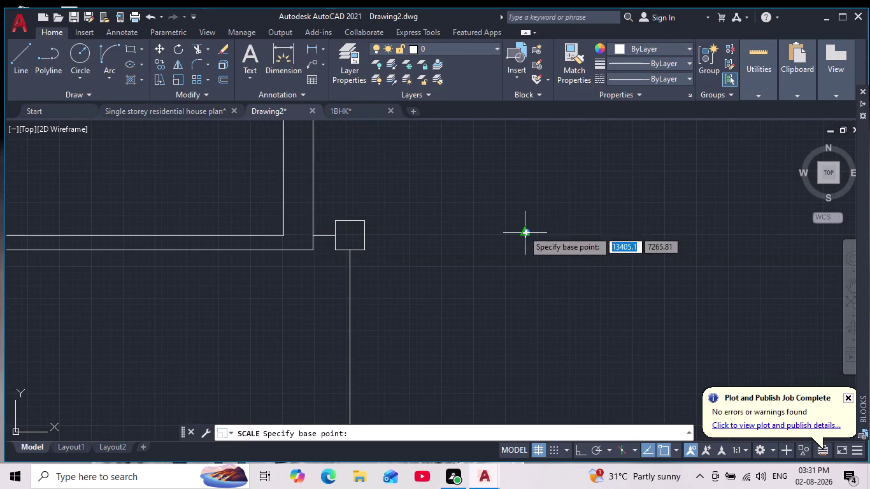
click(524, 229)
click(580, 244)
scroll(down, 3)
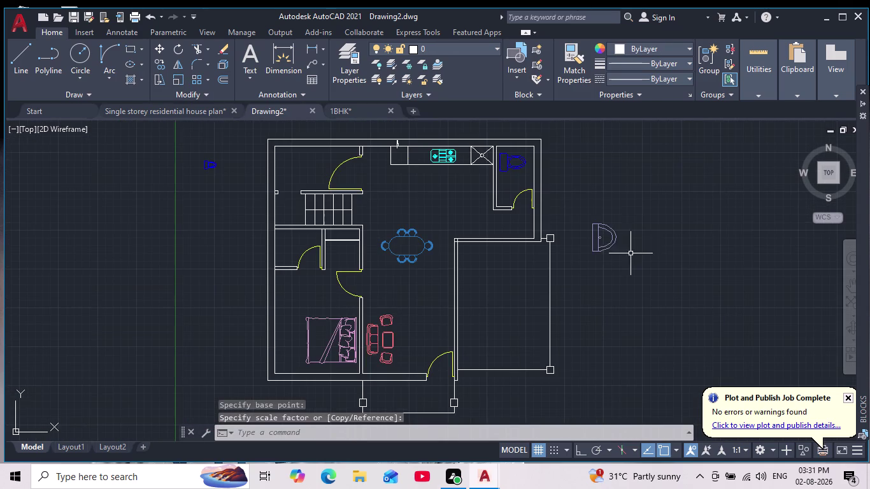
Move the enlarged washbasin into the bathroom.
drag(658, 199, 657, 207)
click(584, 270)
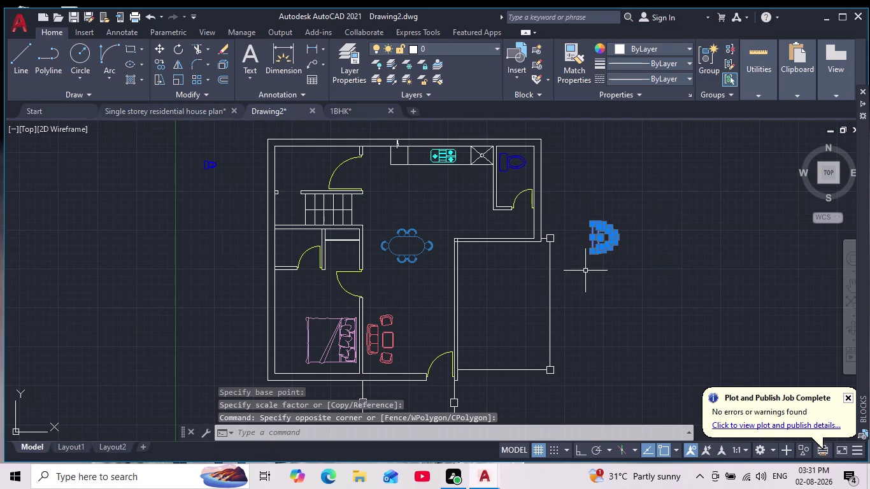
click(154, 51)
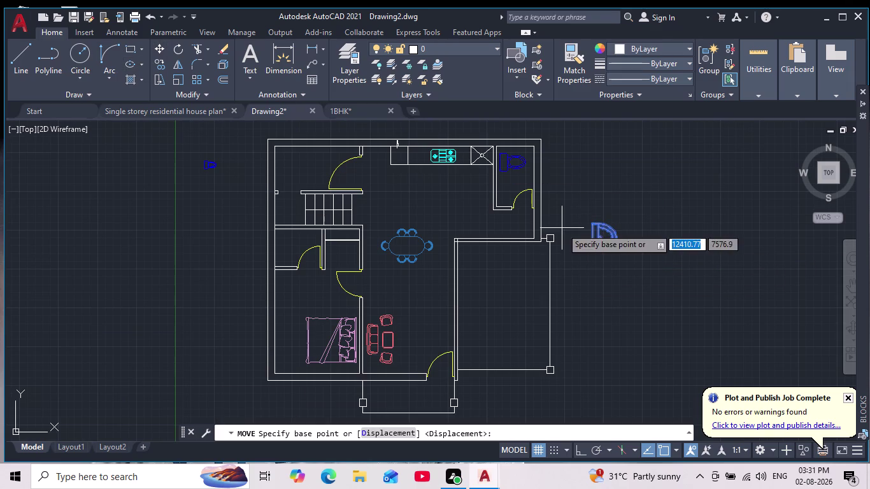
click(601, 239)
scroll(up, 3)
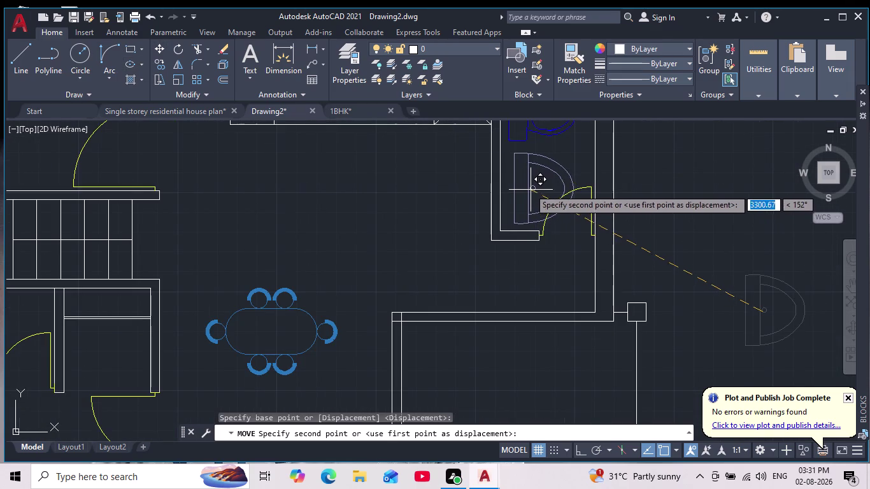
click(529, 188)
Try selecting the basin's edges, cancel, and undo the move.
click(523, 180)
click(531, 180)
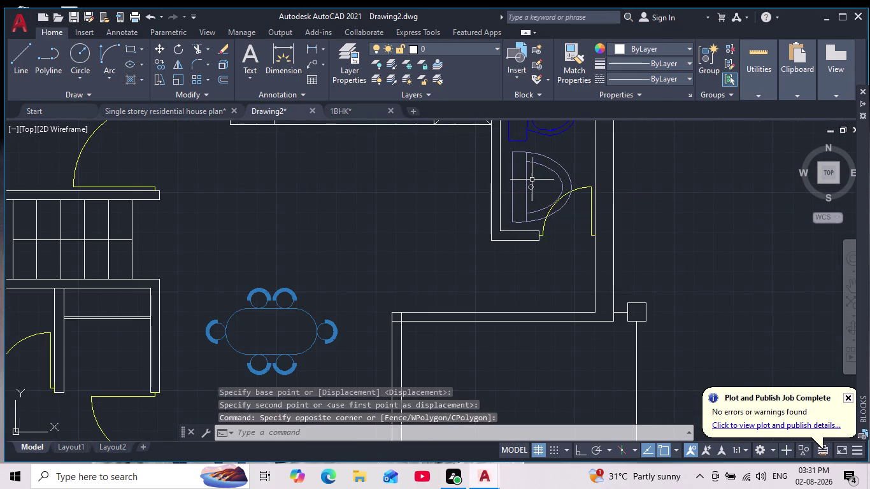
click(522, 178)
double_click(533, 182)
click(521, 179)
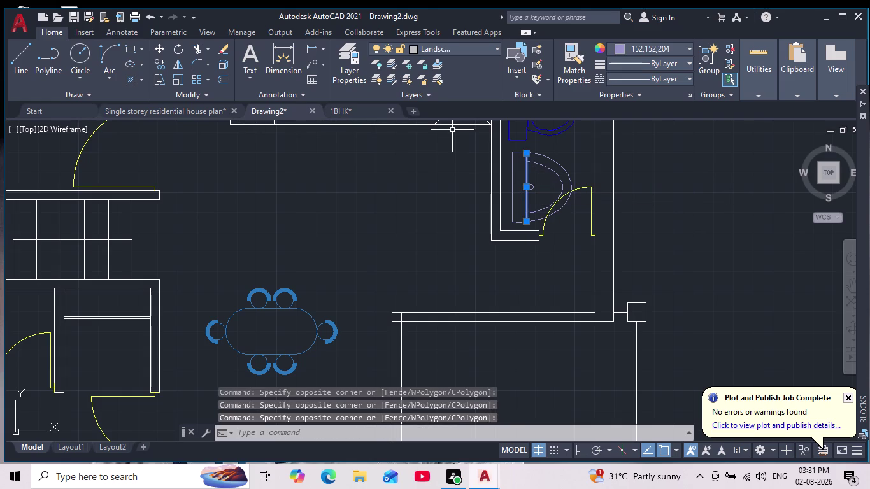
key(Escape)
click(561, 160)
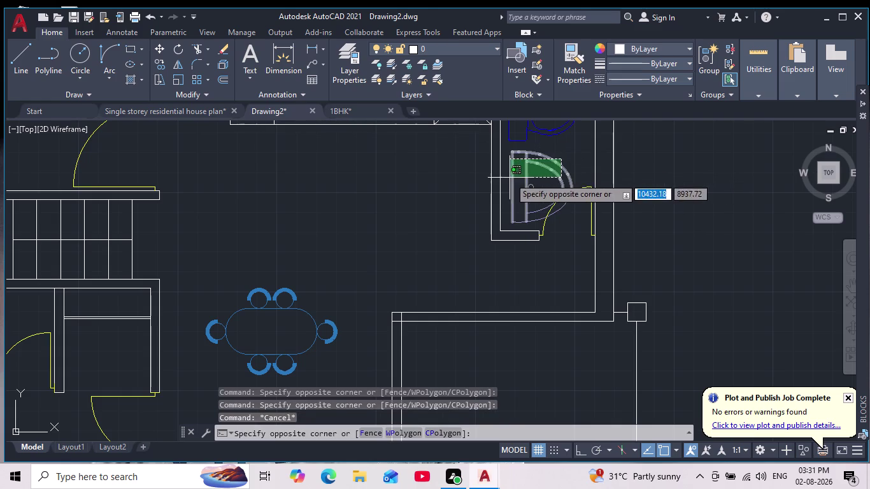
click(507, 188)
key(Escape)
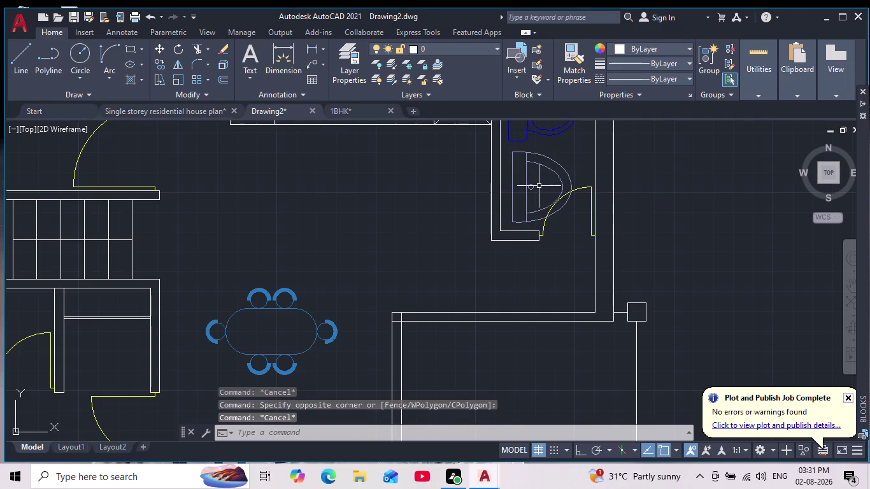
key(ctrl+z)
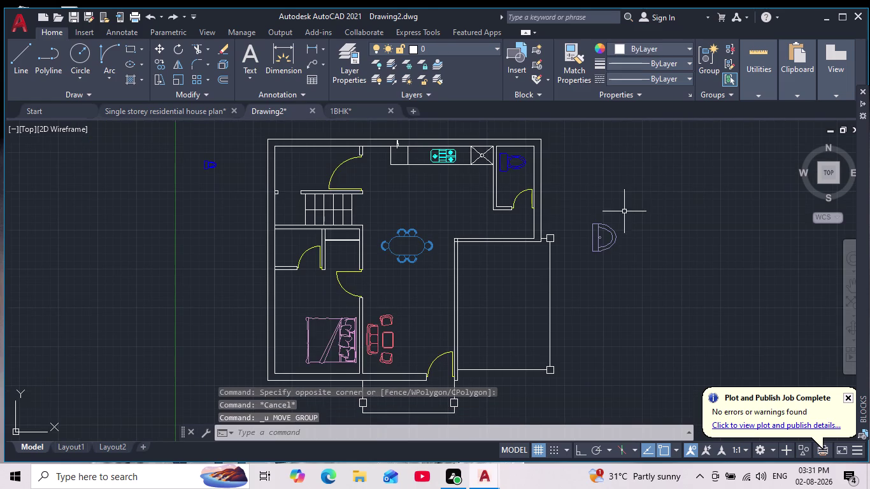
Group the washbasin's pieces and shrink it slightly.
drag(633, 200, 633, 214)
click(579, 269)
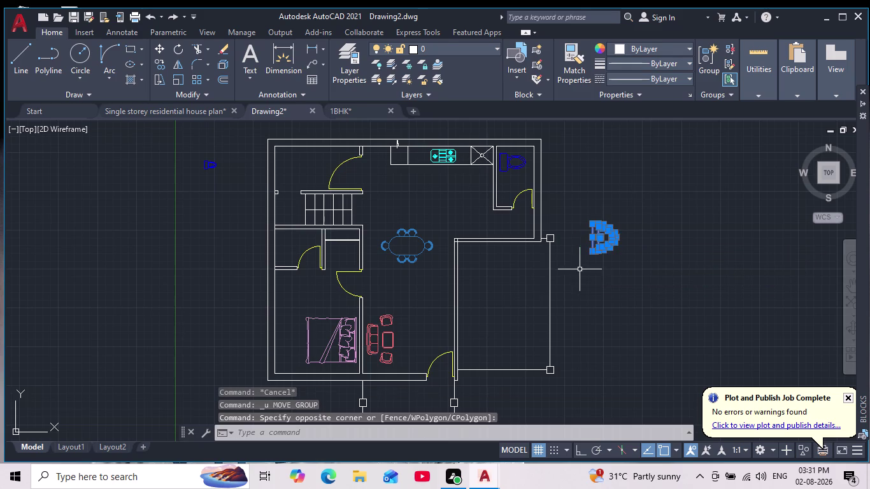
click(715, 71)
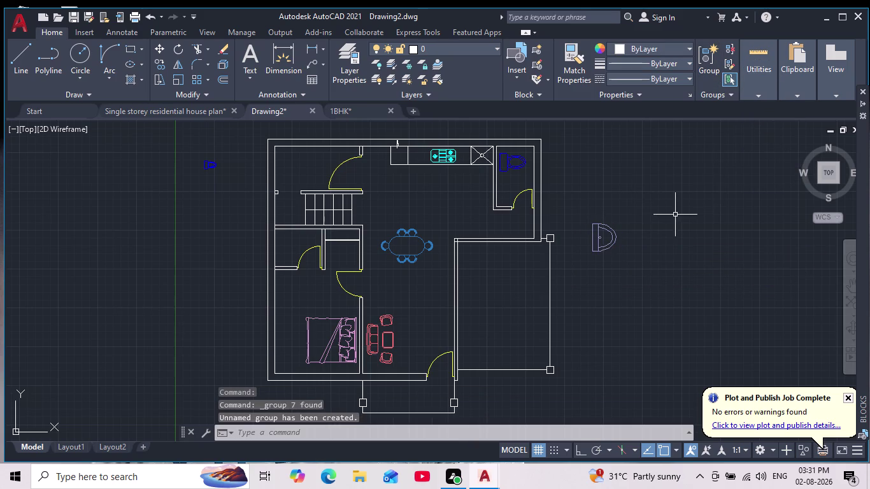
click(600, 227)
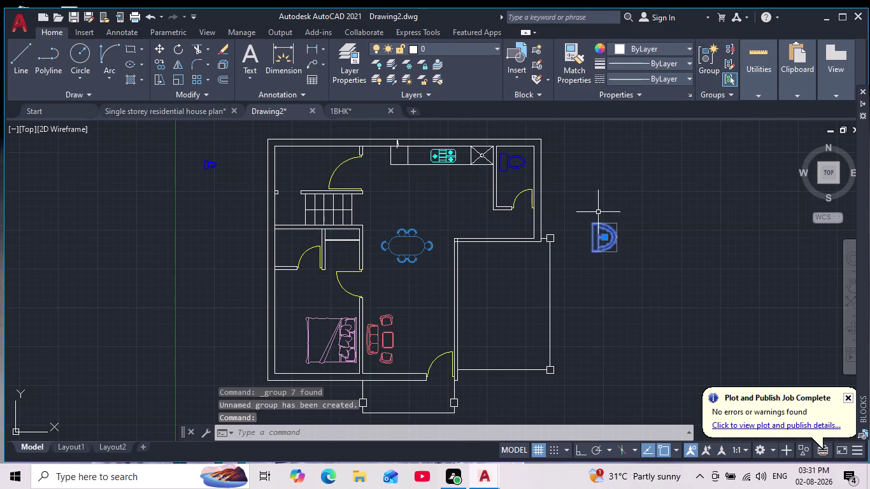
click(178, 82)
click(618, 244)
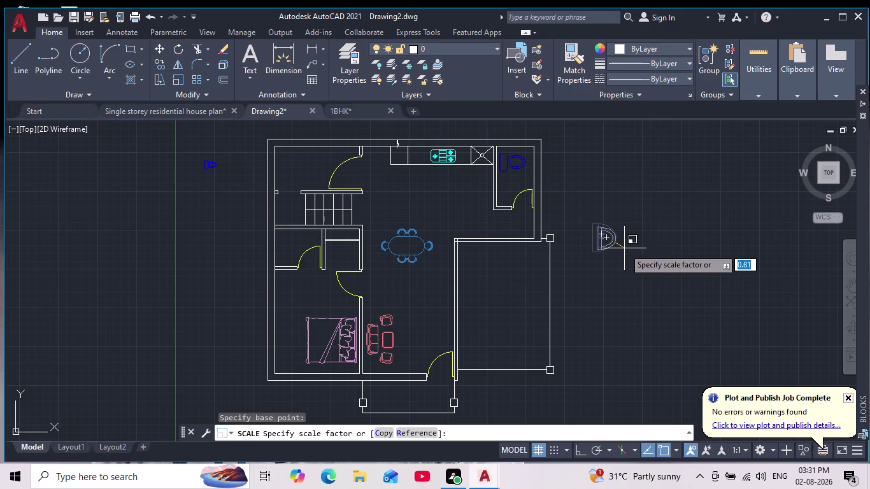
click(623, 249)
Move the washbasin into the bathroom beside the door.
drag(629, 205, 631, 227)
click(584, 259)
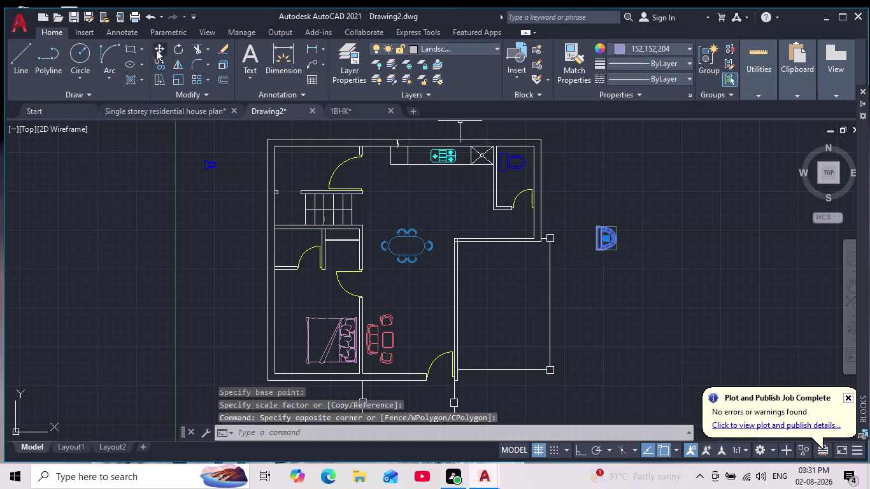
click(159, 45)
click(608, 244)
scroll(up, 3)
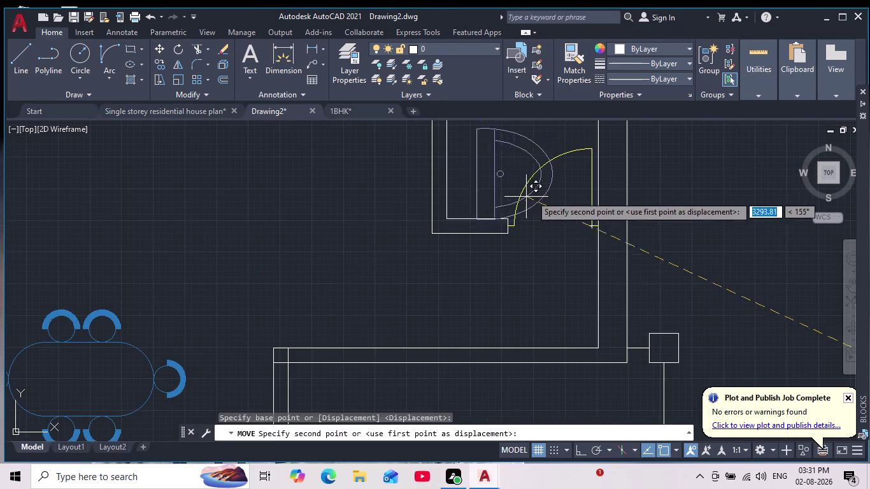
scroll(down, 3)
middle_drag(518, 186, 541, 245)
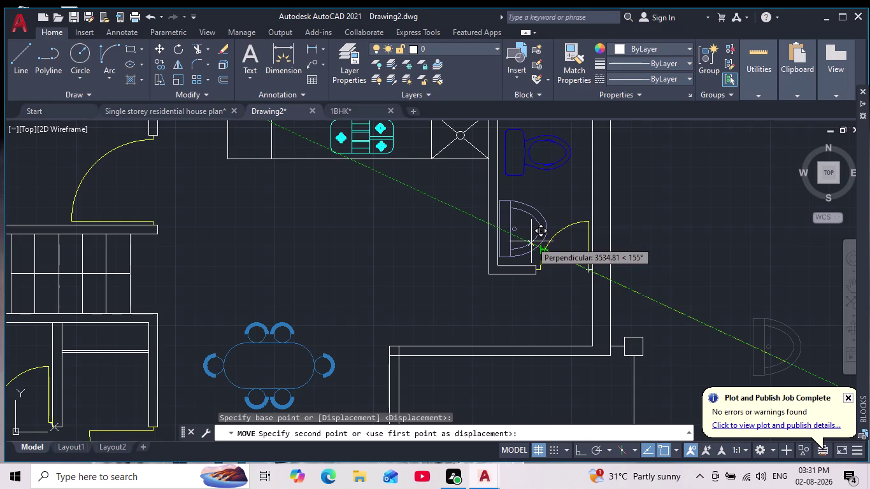
click(530, 242)
Scale the placed washbasin down to a smaller size.
scroll(down, 3)
scroll(up, 3)
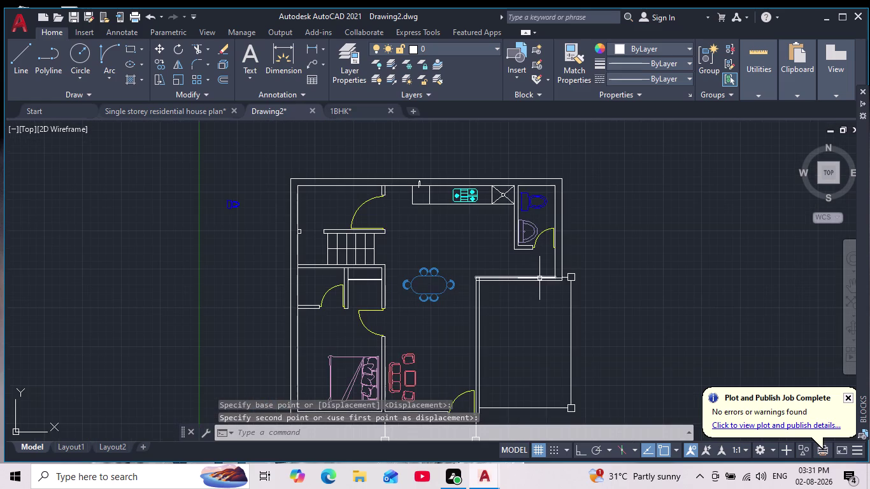
click(532, 228)
click(175, 79)
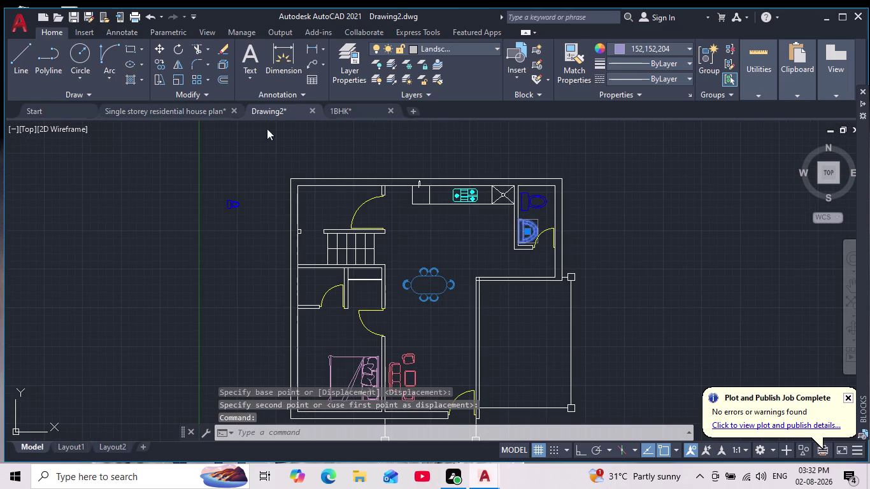
scroll(up, 3)
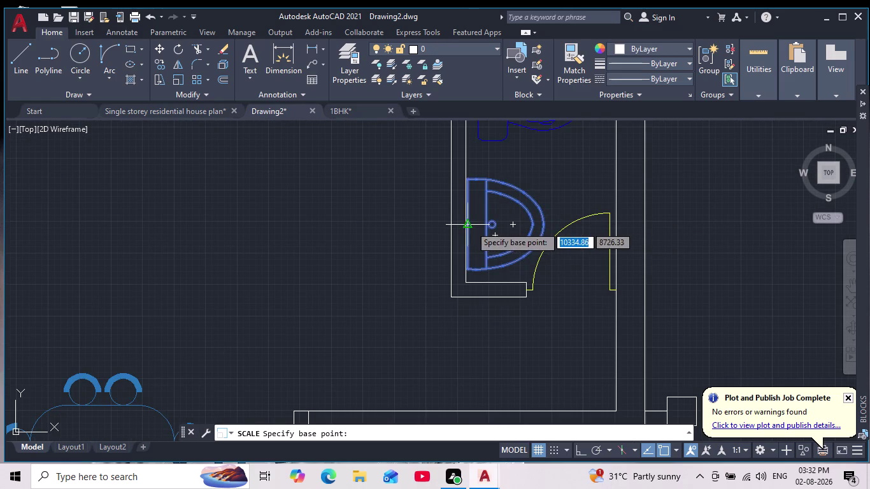
click(470, 226)
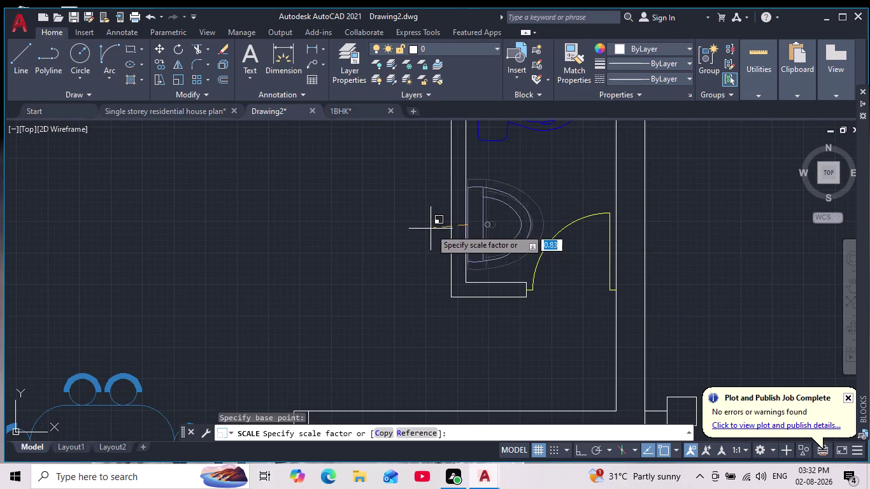
click(435, 229)
Pan and zoom around the basin, then switch to the 1BHK drawing.
scroll(down, 3)
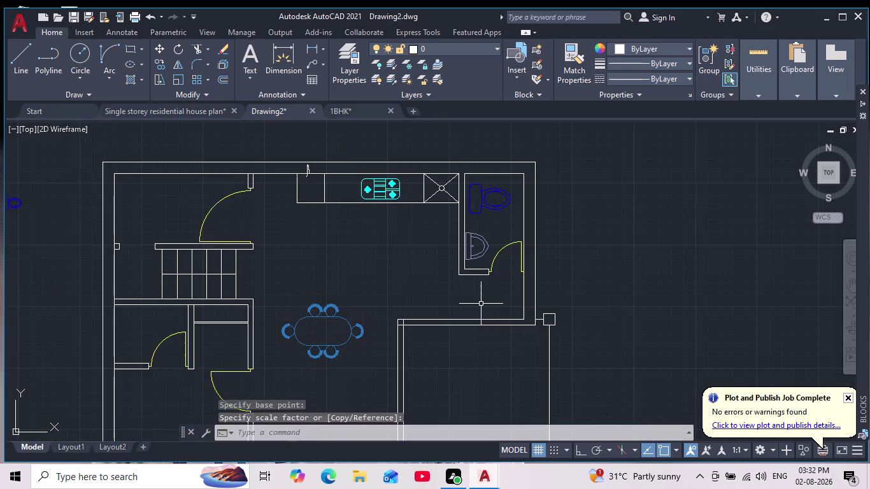
middle_drag(481, 304, 502, 319)
scroll(down, 3)
middle_drag(521, 318, 534, 293)
scroll(up, 3)
scroll(up, 3)
scroll(up, 3)
middle_drag(479, 245, 491, 259)
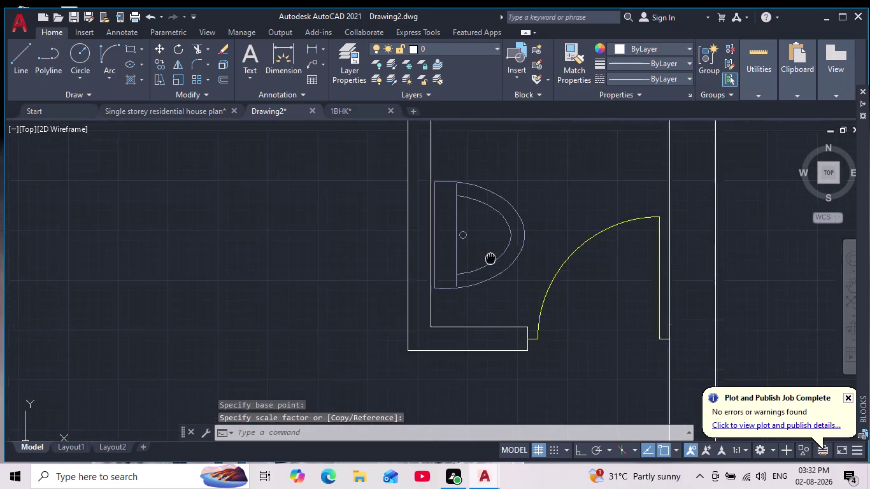
scroll(down, 3)
middle_drag(491, 259, 507, 270)
middle_drag(559, 313, 586, 276)
scroll(down, 3)
scroll(up, 3)
scroll(up, 3)
middle_drag(545, 292, 535, 291)
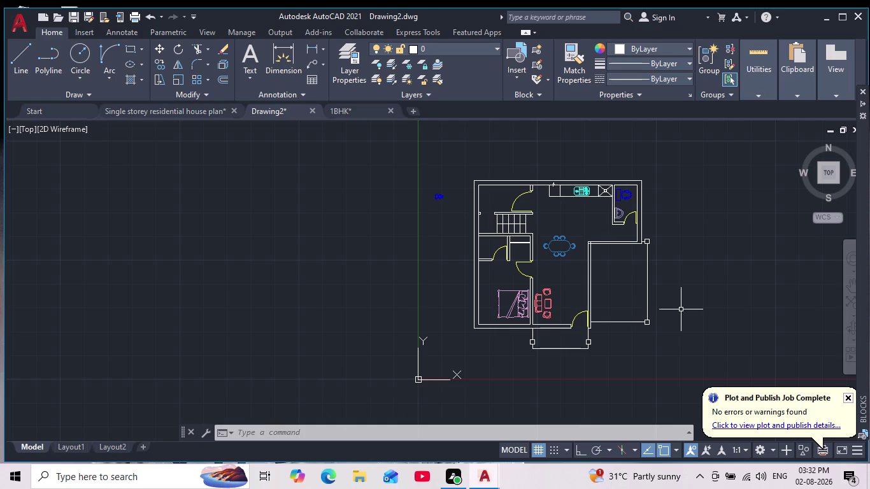
click(350, 114)
Survey the 1BHK ground floor plan and elevation, then return to Drawing2.
scroll(down, 3)
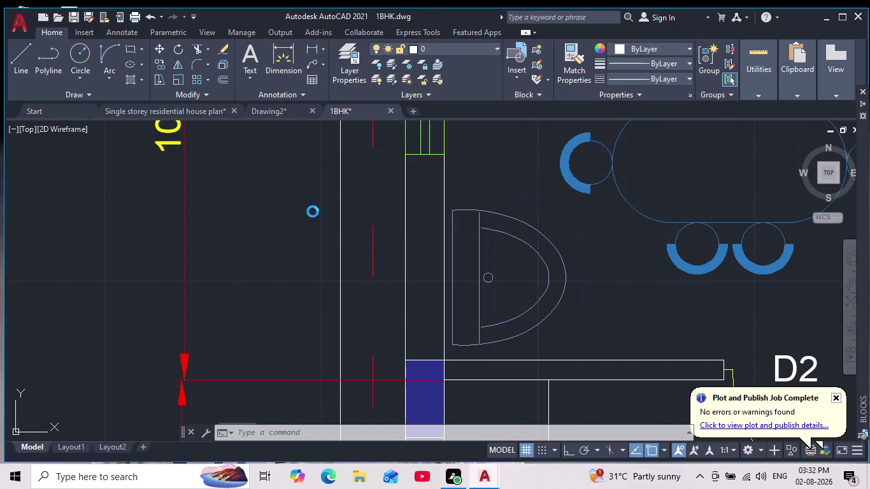
scroll(down, 3)
scroll(down, 3)
middle_drag(323, 252, 309, 279)
scroll(down, 3)
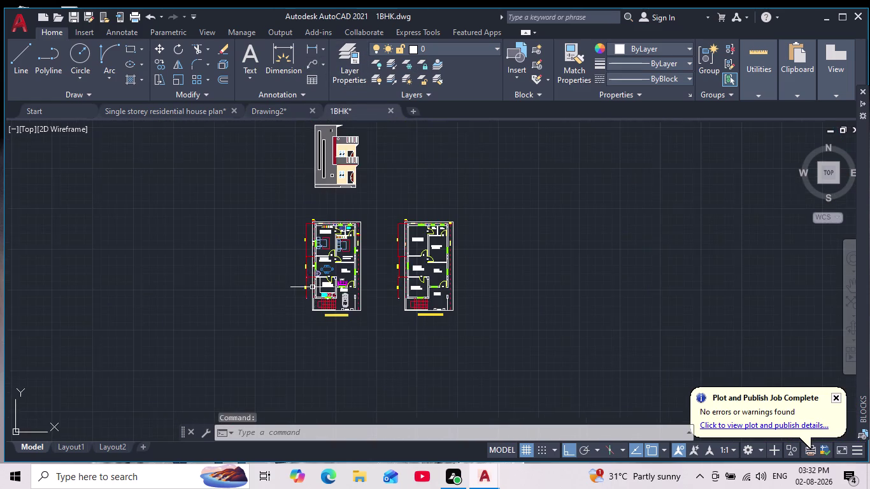
scroll(up, 3)
scroll(up, 3)
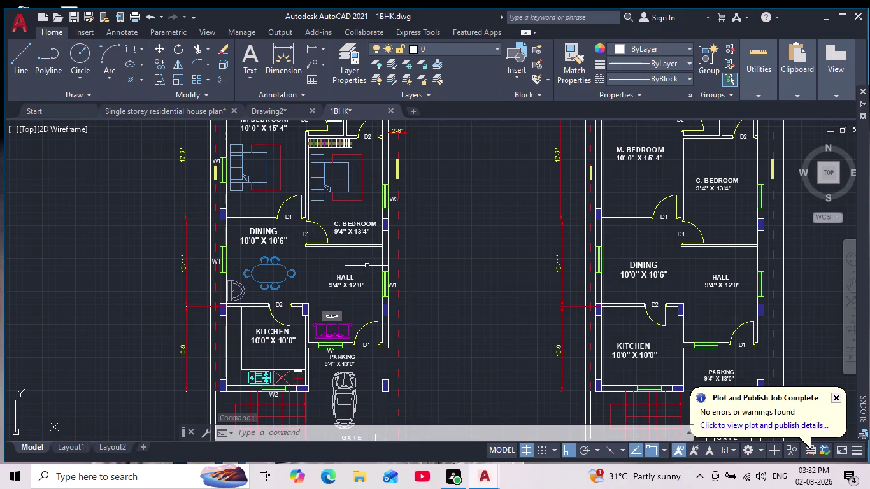
scroll(down, 3)
middle_drag(373, 271, 377, 287)
scroll(down, 3)
scroll(up, 3)
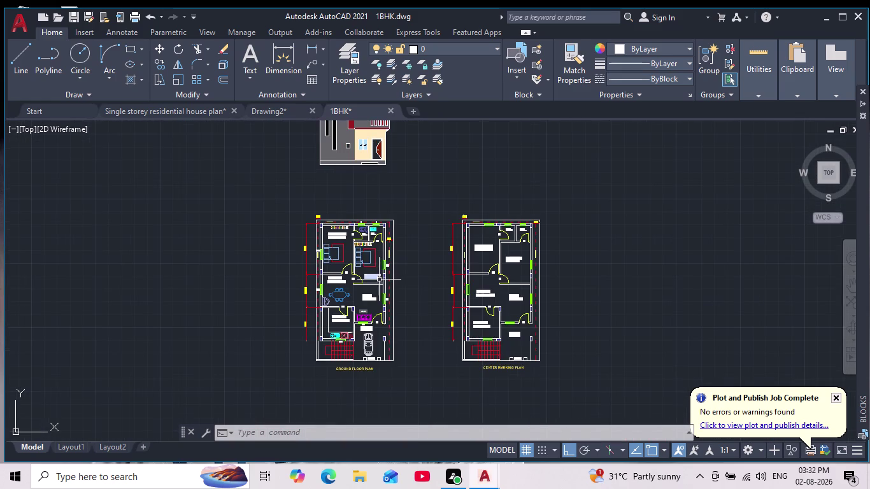
middle_drag(396, 305, 425, 370)
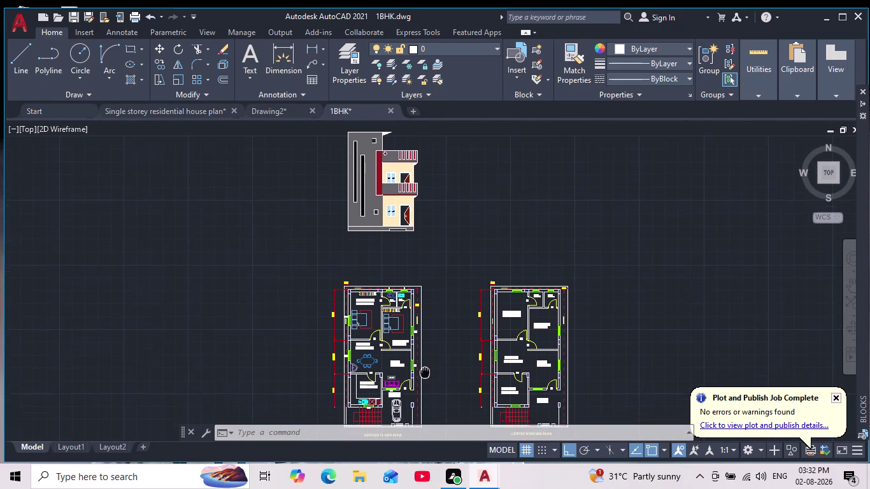
middle_drag(425, 371, 411, 378)
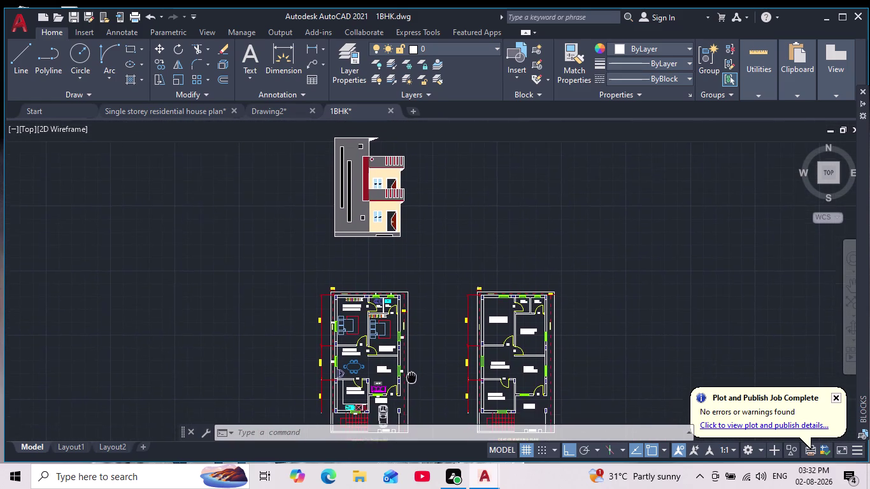
middle_drag(412, 379, 409, 356)
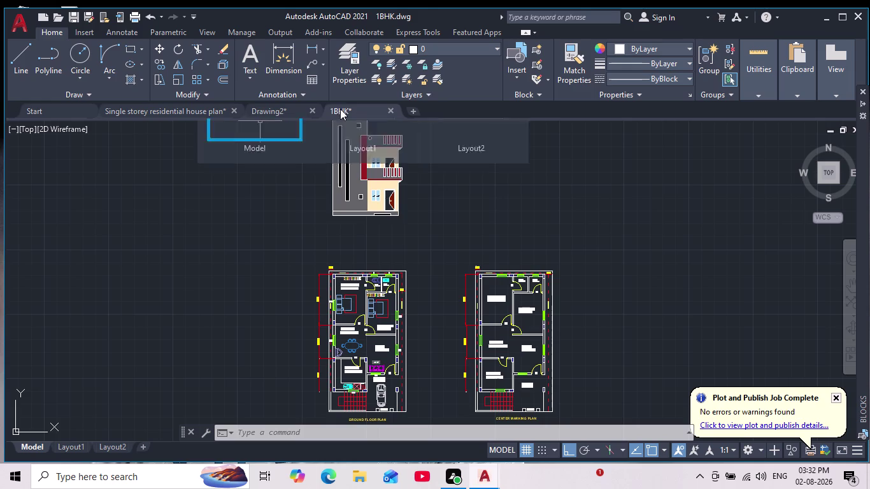
click(285, 109)
scroll(down, 3)
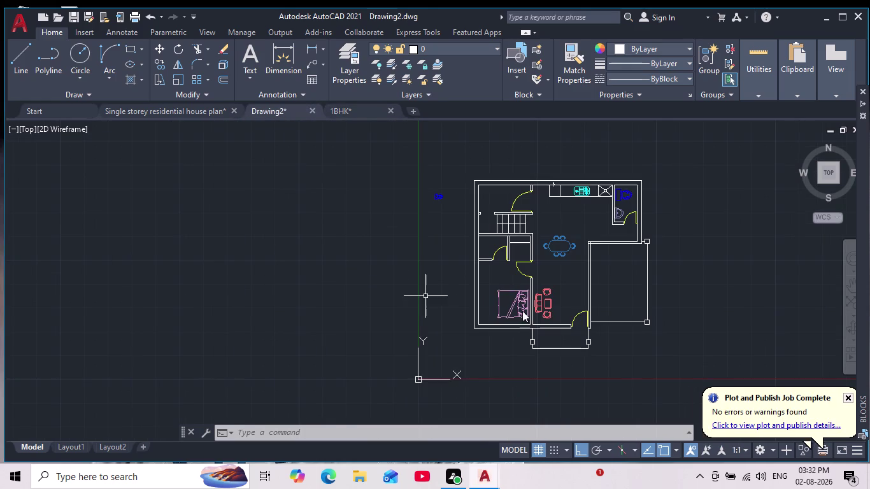
scroll(up, 3)
scroll(down, 3)
middle_drag(537, 273, 534, 288)
scroll(up, 3)
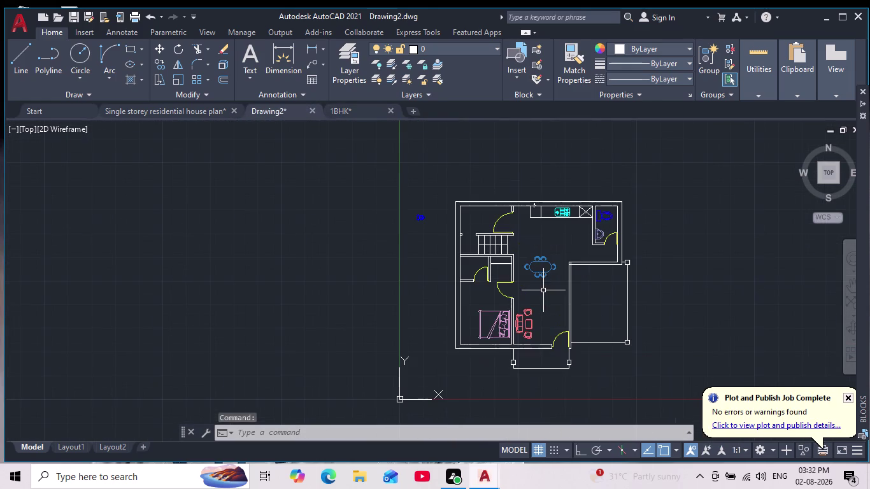
scroll(up, 3)
drag(407, 143, 392, 168)
click(310, 252)
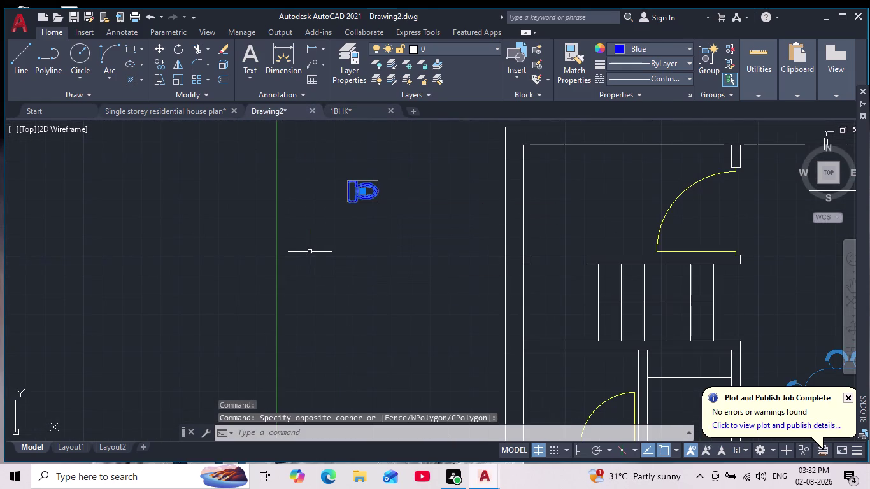
key(Delete)
scroll(down, 3)
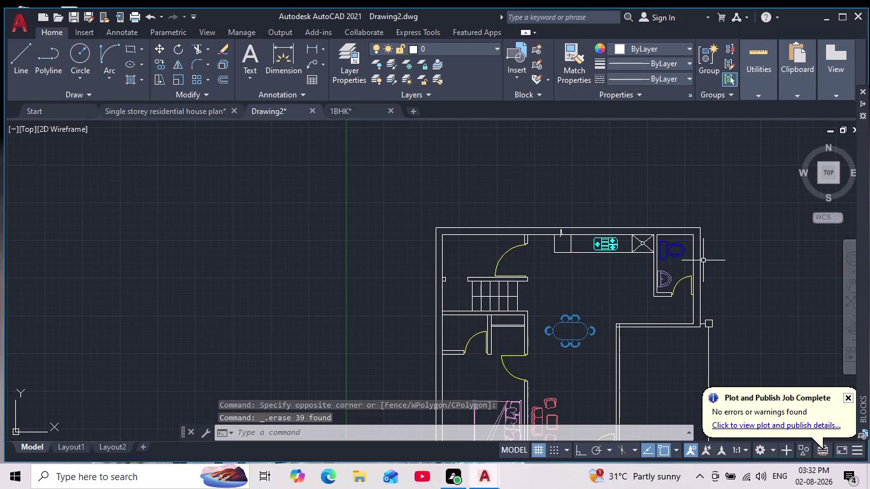
key(ctrl+x)
key(ctrl+z)
key(ctrl+z)
key(ctrl+z)
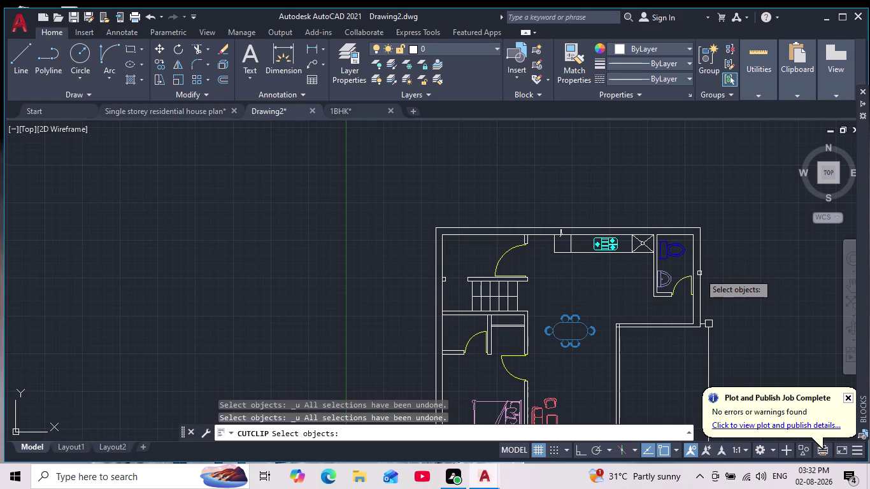
key(ctrl+z)
key(Escape)
key(Escape)
key(ctrl+z)
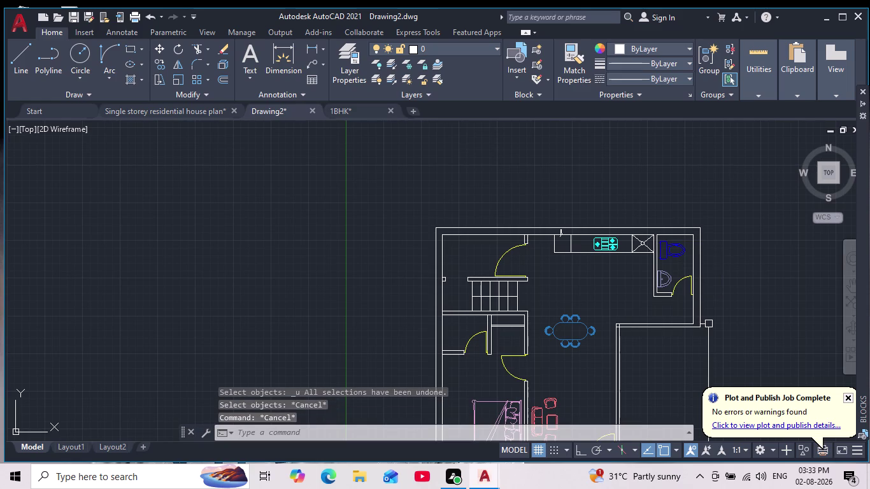
key(ctrl+z)
key(ctrl+z)
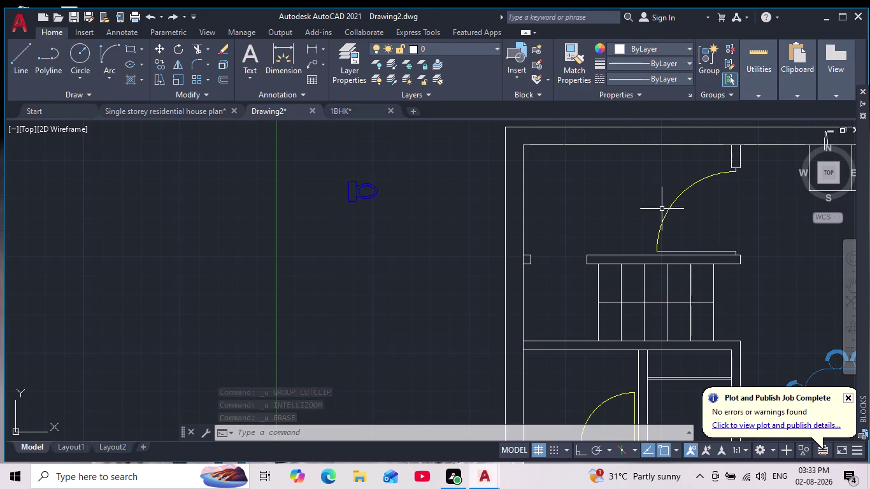
Rotate the loose toilet symbol 270° with Ortho on so it stands upright.
middle_drag(326, 187, 338, 231)
scroll(down, 3)
drag(402, 193, 388, 214)
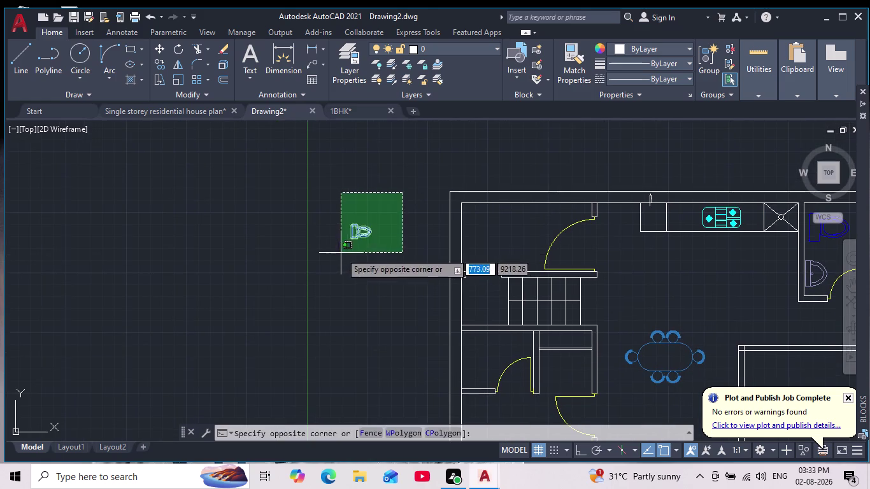
click(338, 254)
drag(174, 49, 180, 50)
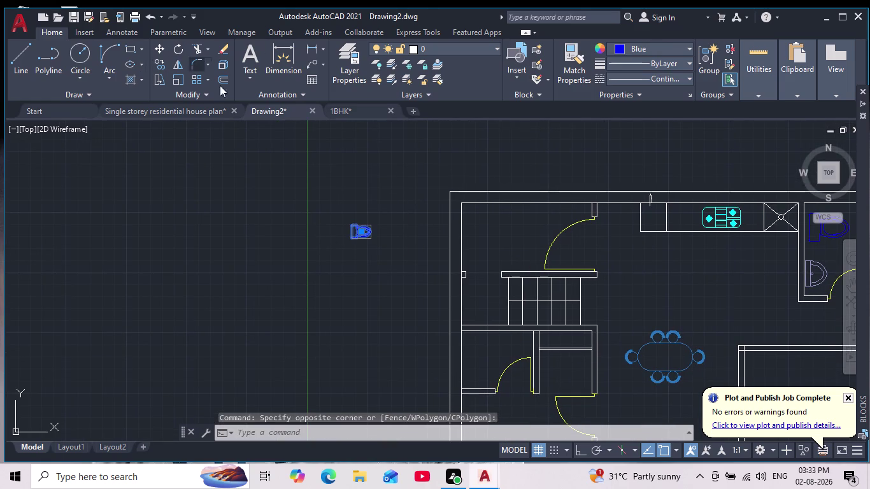
click(345, 200)
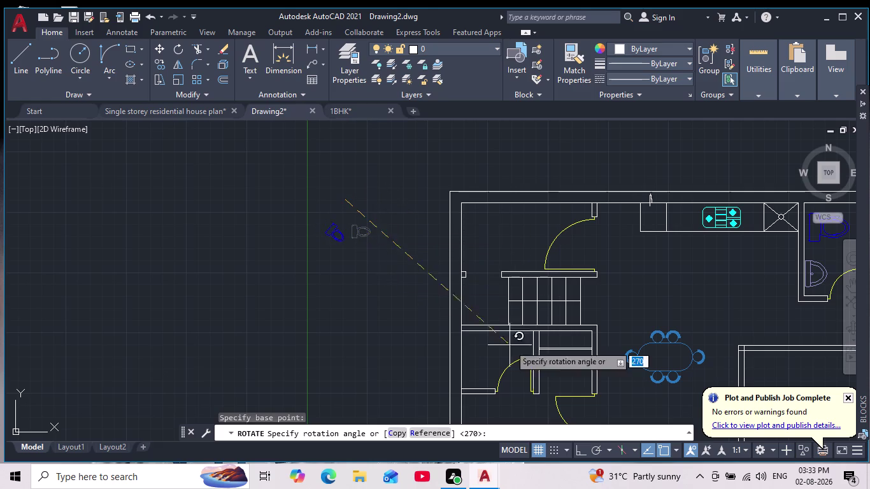
click(583, 453)
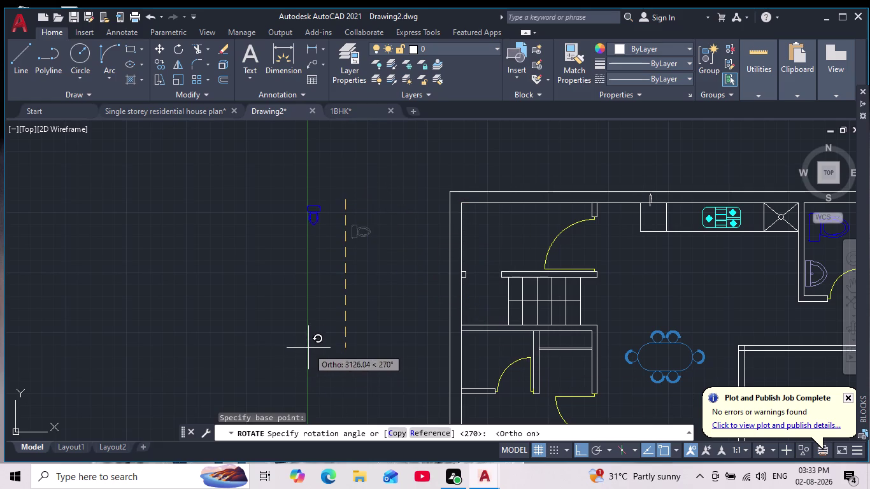
click(322, 335)
Move the toilet, with Ortho off, into the toilet room against its top wall.
scroll(up, 3)
drag(342, 153, 342, 170)
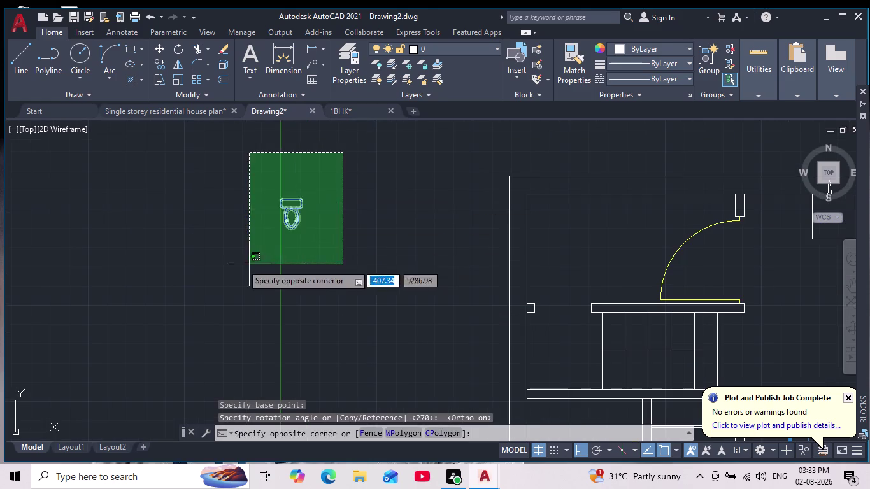
click(242, 264)
click(159, 46)
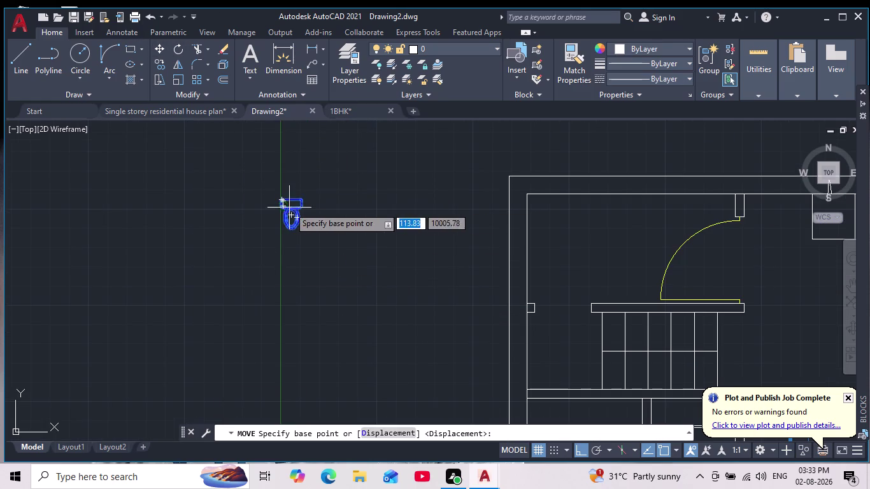
click(291, 200)
middle_drag(418, 300, 420, 251)
scroll(down, 3)
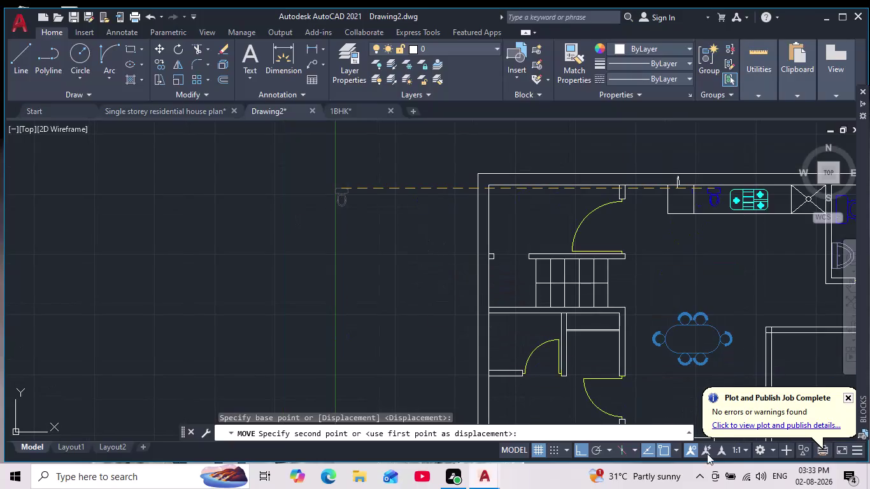
click(584, 450)
middle_drag(542, 252, 549, 223)
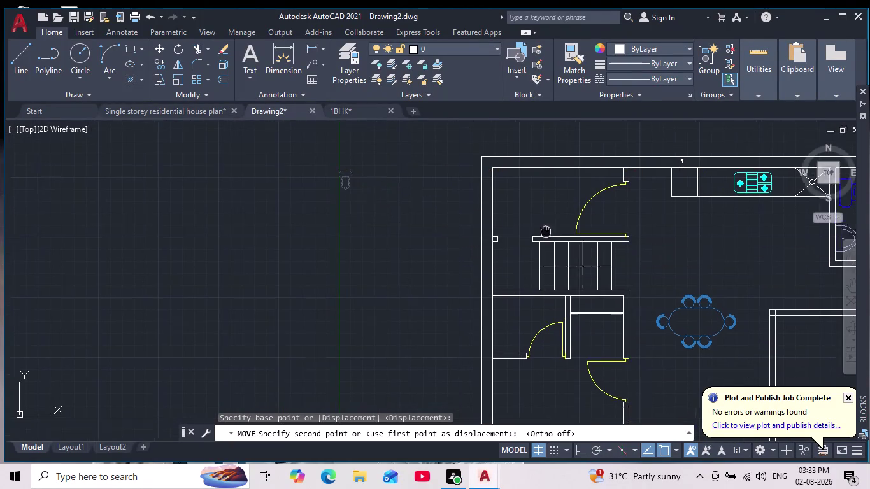
middle_drag(549, 222, 556, 175)
scroll(up, 3)
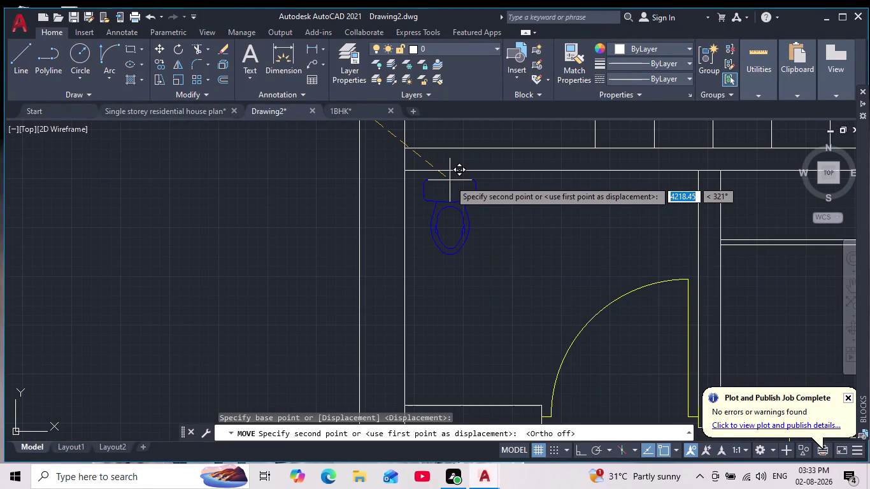
click(450, 179)
click(459, 200)
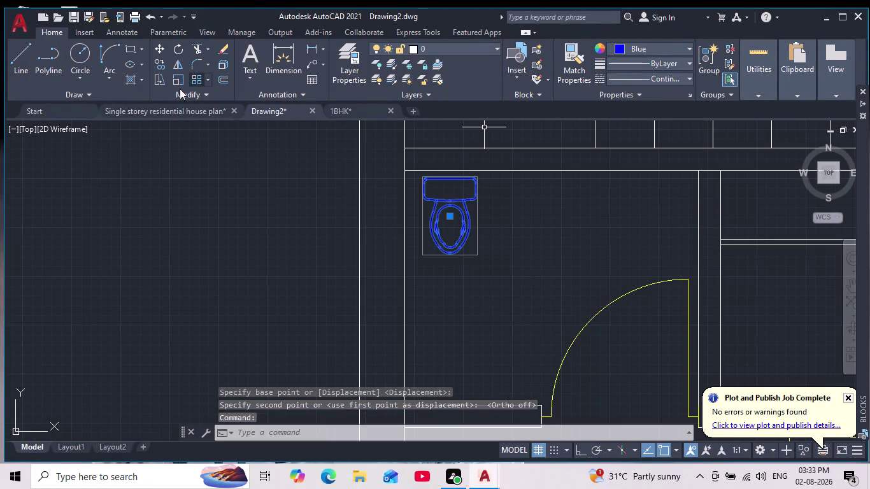
click(174, 79)
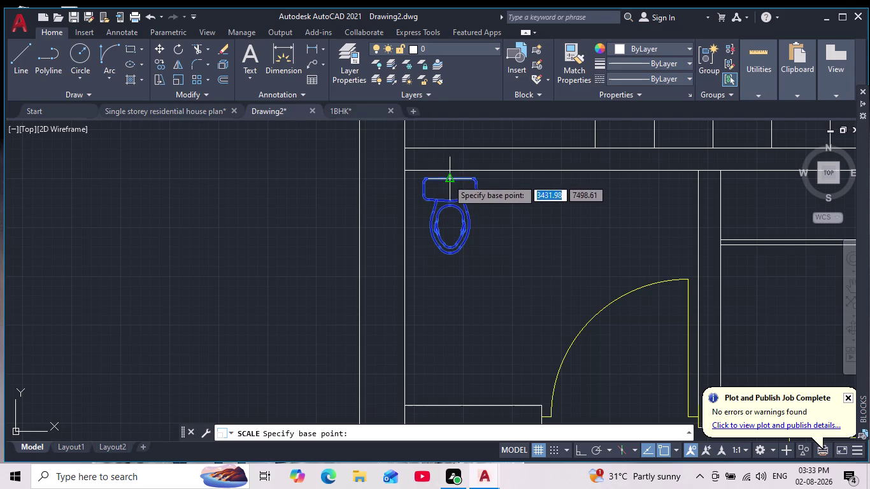
Finish resizing the toilet about its tank's top edge.
click(449, 179)
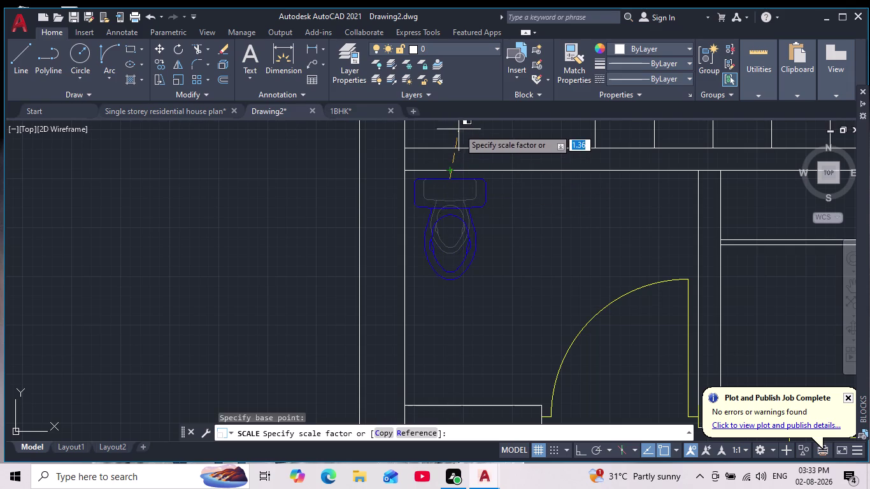
middle_drag(452, 200, 432, 181)
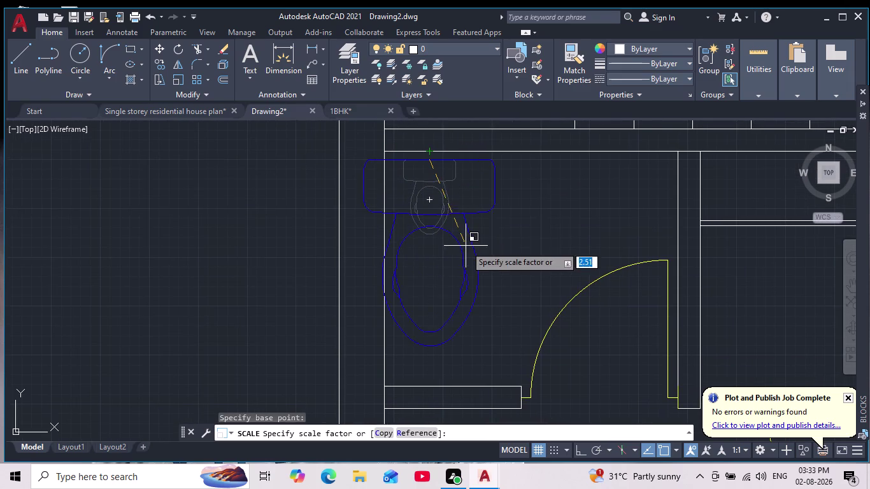
click(453, 207)
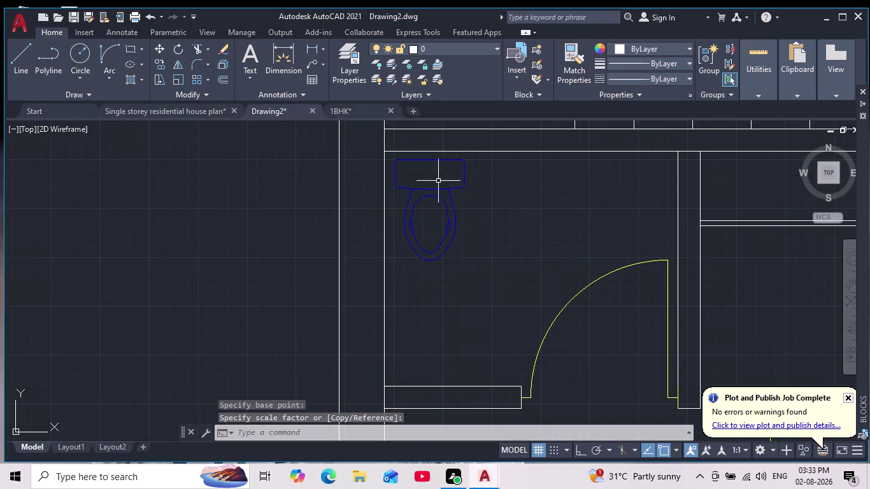
scroll(down, 3)
scroll(up, 3)
Shift the toilet slightly to the right within the bathroom.
click(451, 194)
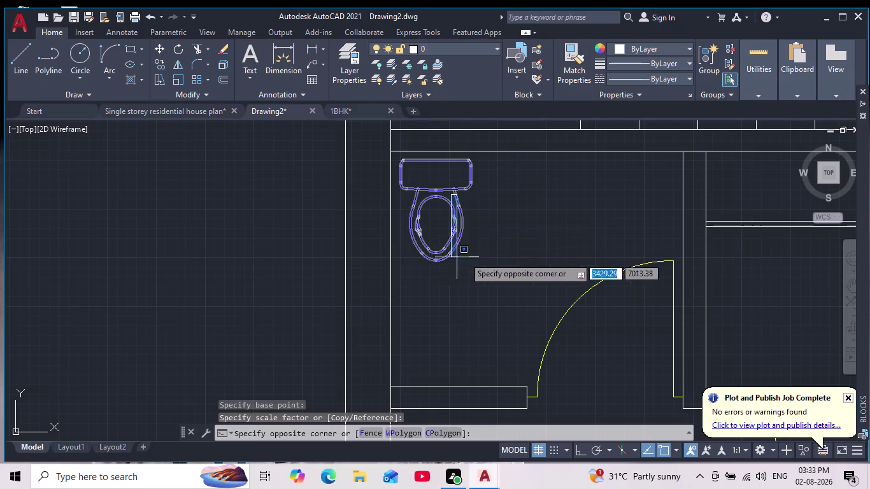
click(450, 215)
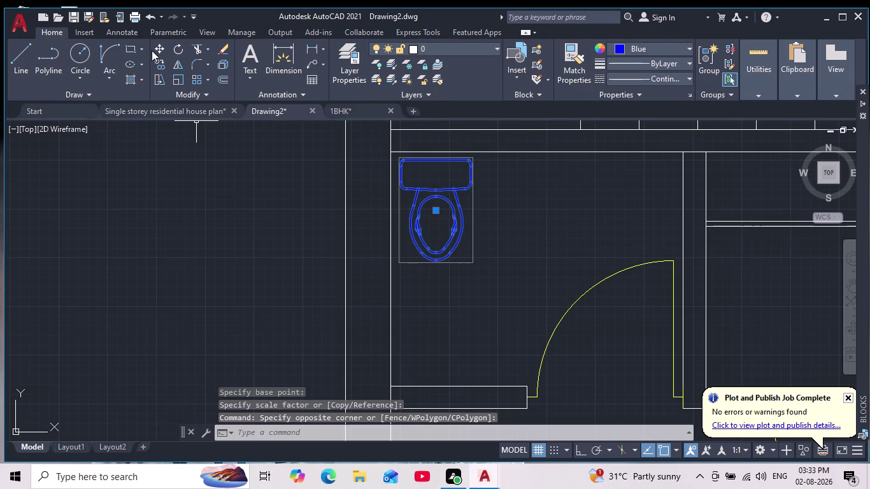
click(156, 46)
click(457, 221)
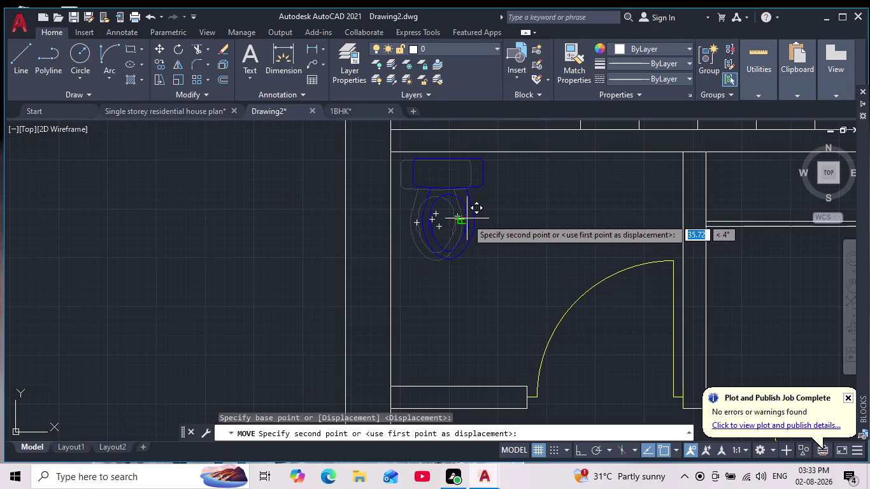
click(470, 220)
scroll(down, 3)
scroll(up, 3)
Select the D-shaped wash basin and begin copying it from a base point.
middle_drag(495, 268, 464, 307)
scroll(down, 3)
scroll(up, 3)
scroll(up, 3)
drag(694, 178, 679, 212)
click(598, 288)
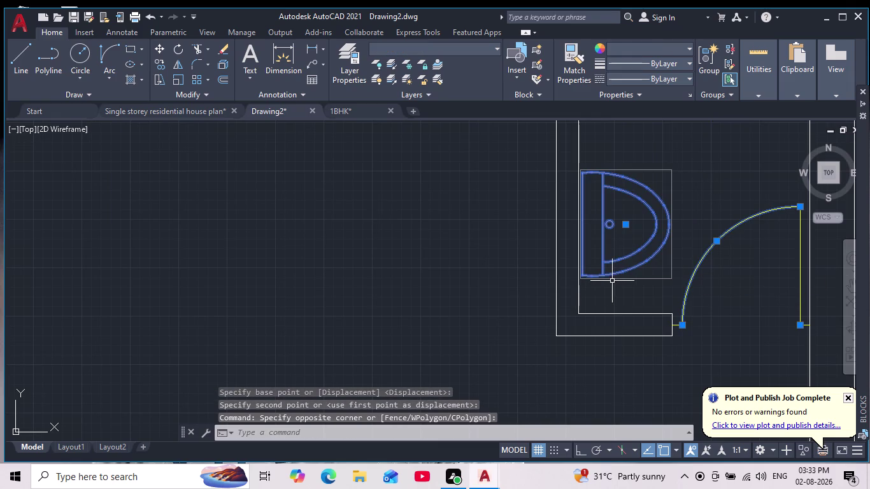
key(Escape)
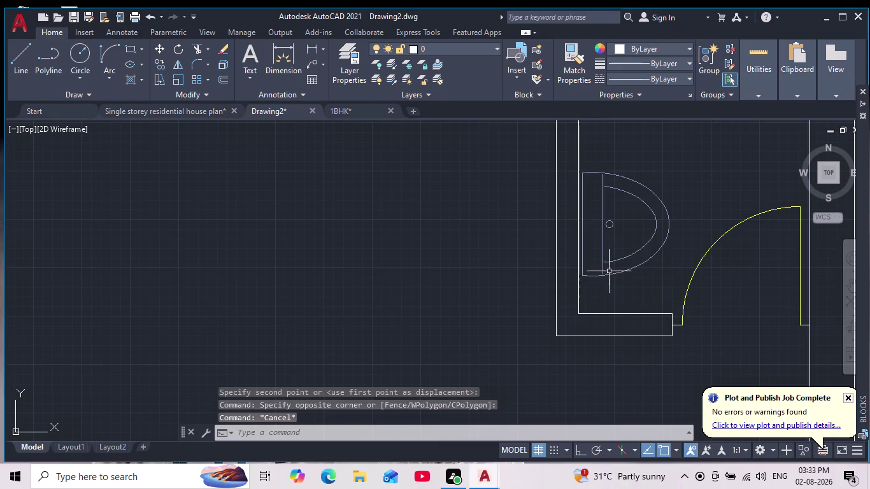
click(608, 271)
click(594, 256)
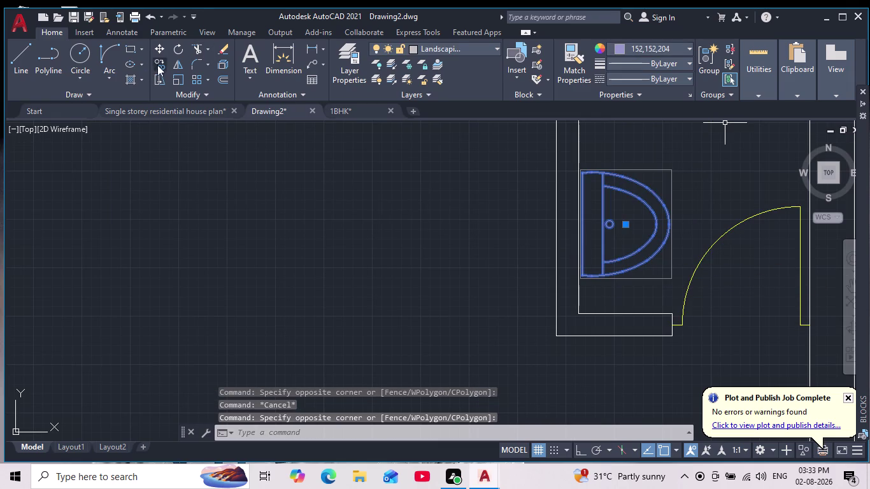
click(162, 65)
click(670, 234)
Place the basin copy just left of the second bathroom.
scroll(down, 3)
middle_drag(420, 269, 618, 254)
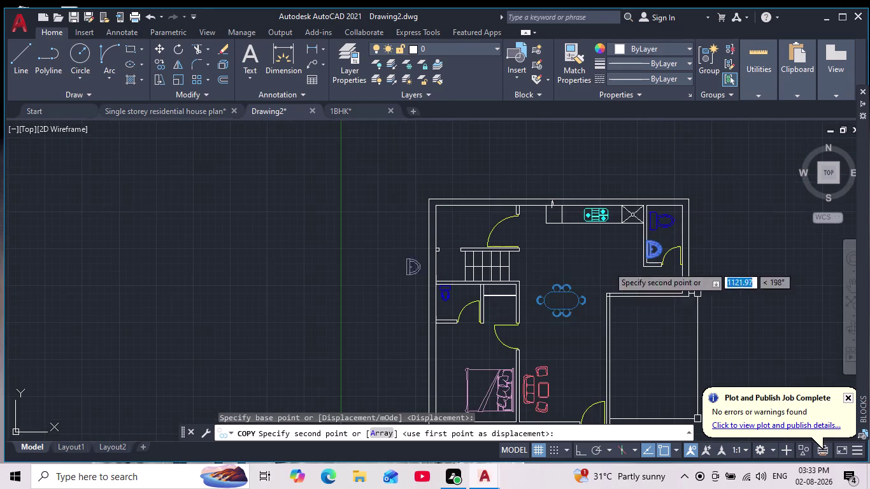
scroll(up, 3)
middle_drag(273, 286, 396, 296)
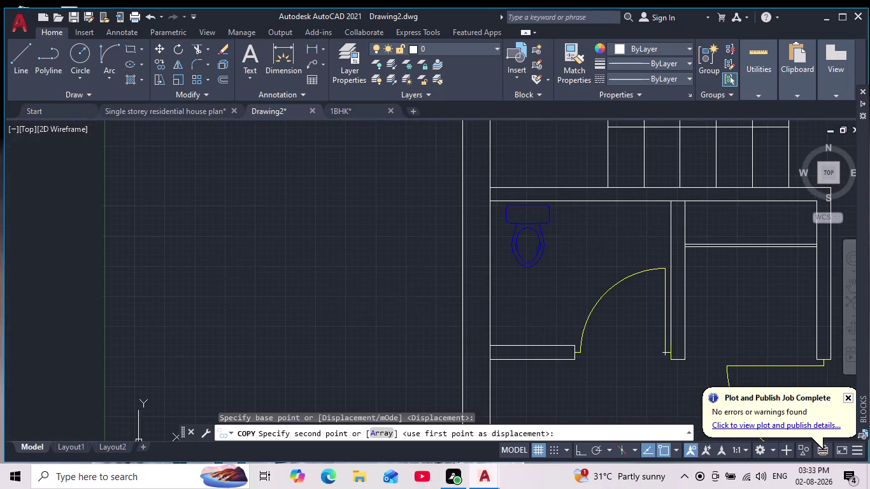
click(364, 287)
key(Escape)
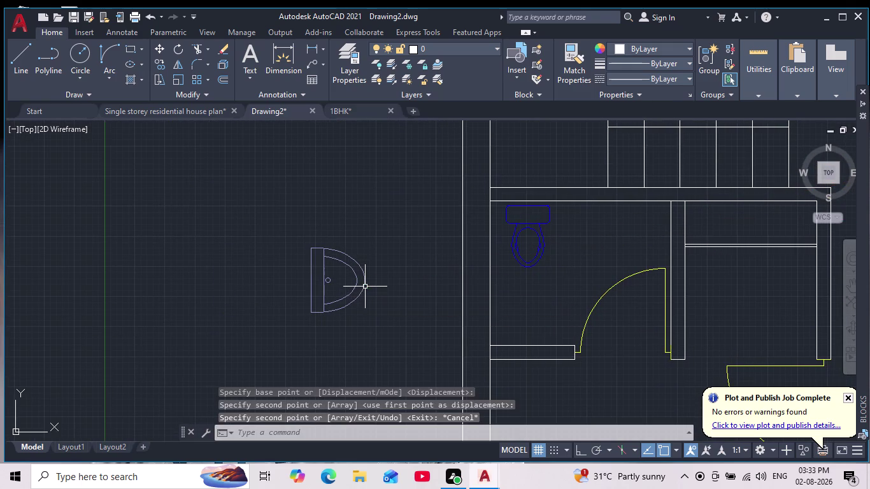
Try rotating the copied basin, then undo that rotation.
drag(419, 210, 399, 221)
click(168, 320)
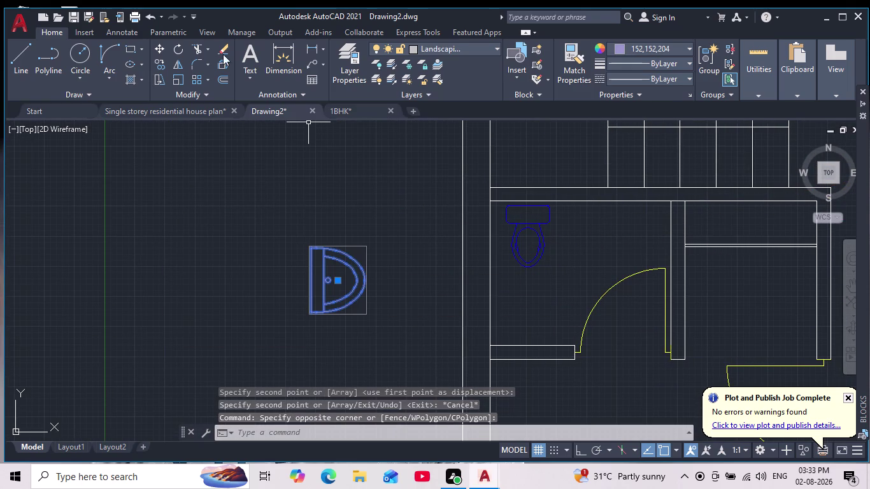
click(180, 48)
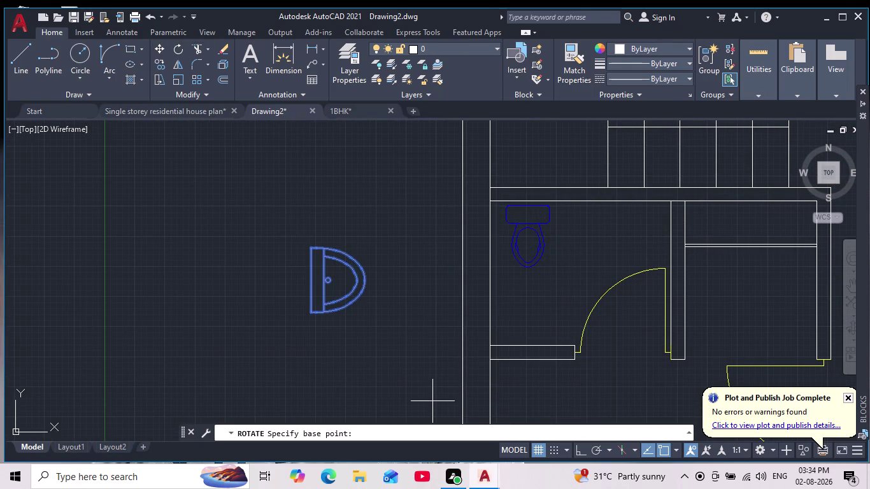
click(336, 225)
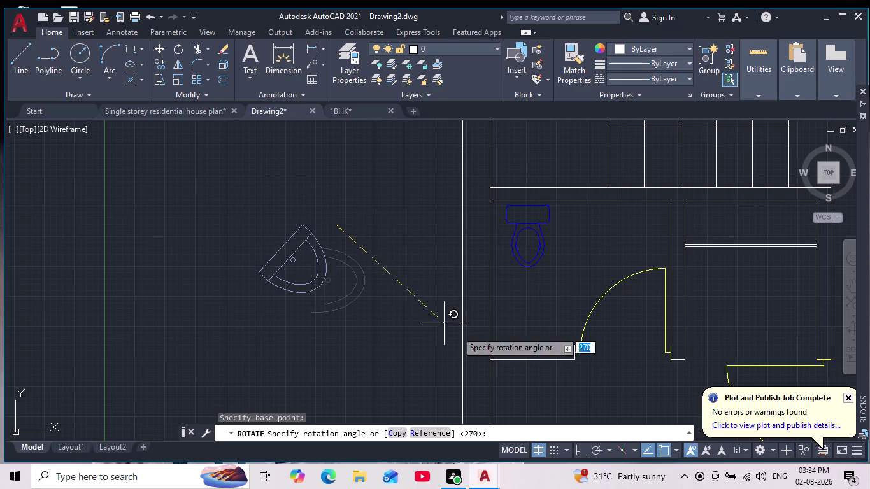
click(588, 451)
click(364, 300)
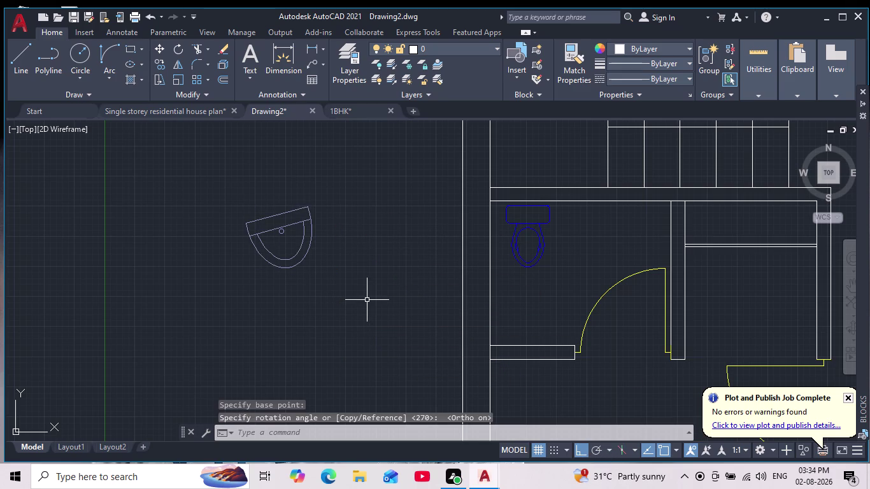
key(ctrl+z)
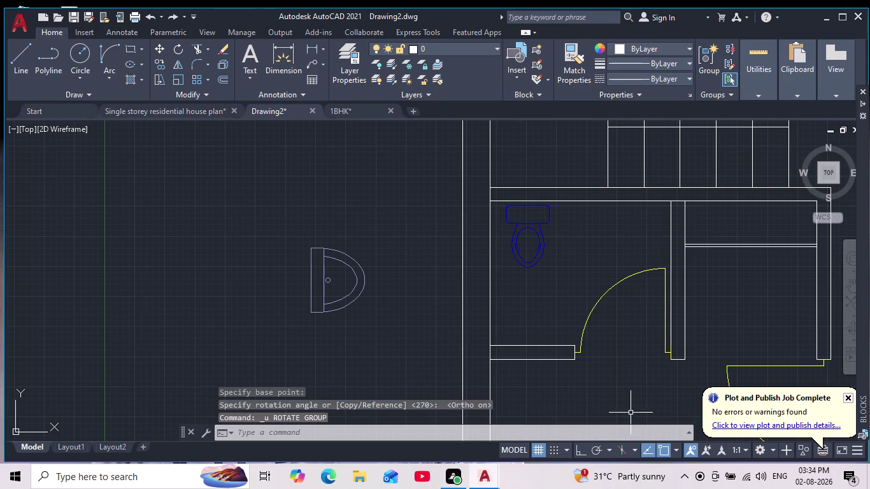
click(577, 448)
drag(422, 233, 365, 294)
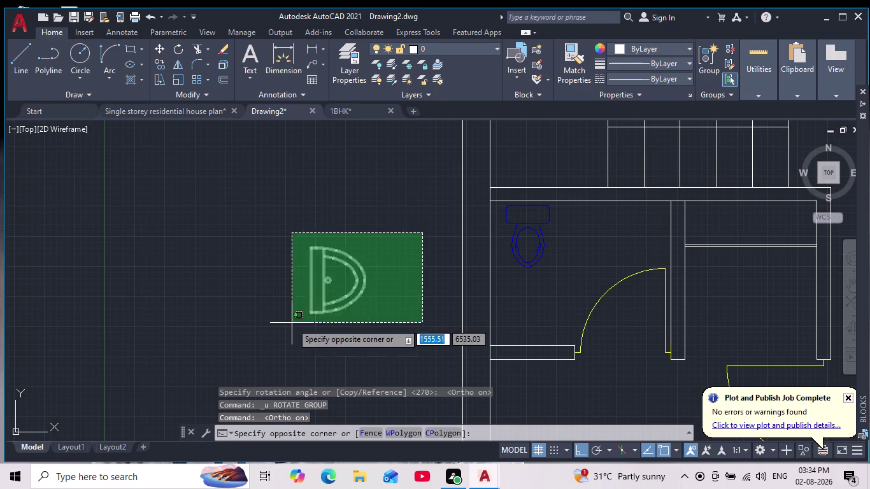
click(291, 323)
click(159, 47)
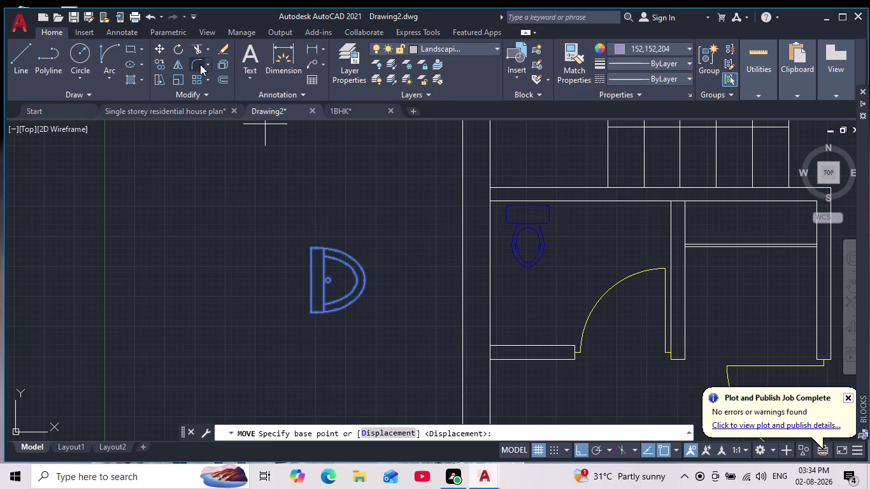
key(Escape)
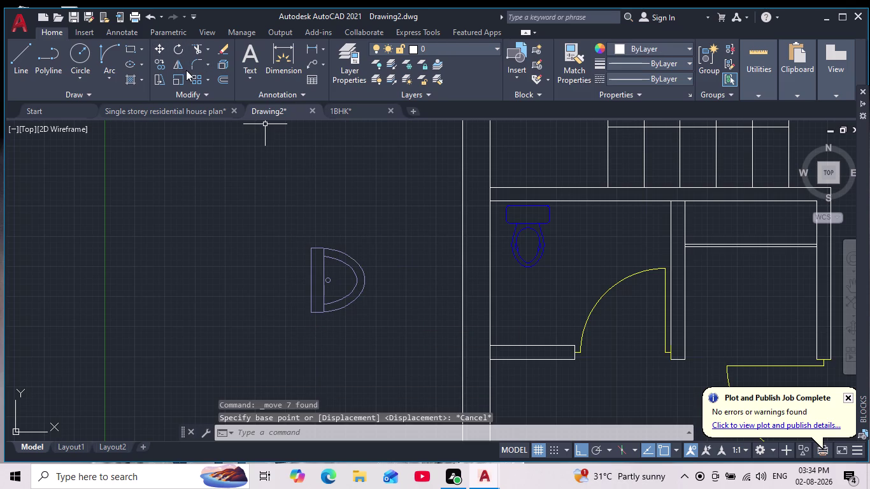
Rotate the basin again so its flat back faces up.
drag(394, 256, 342, 296)
click(266, 336)
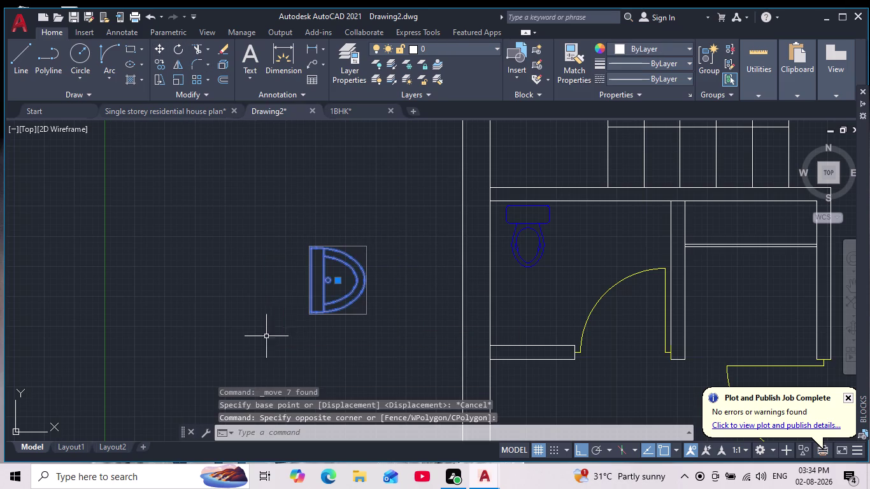
click(174, 52)
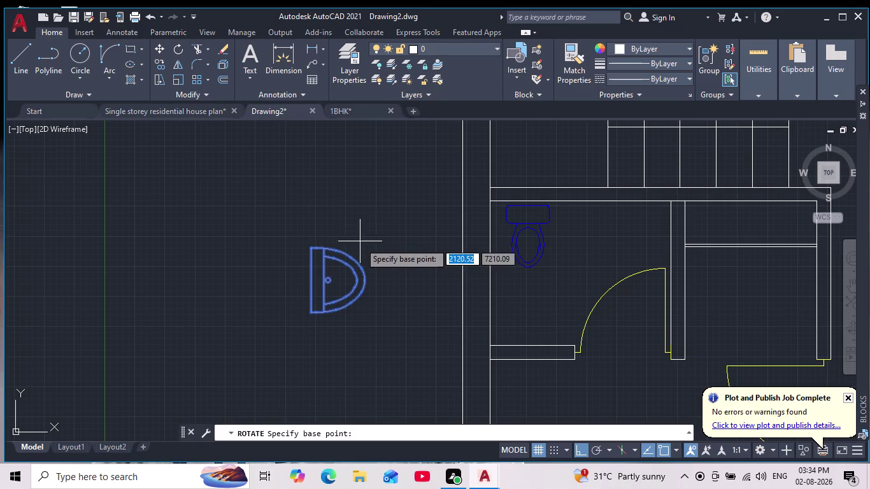
click(379, 240)
click(361, 326)
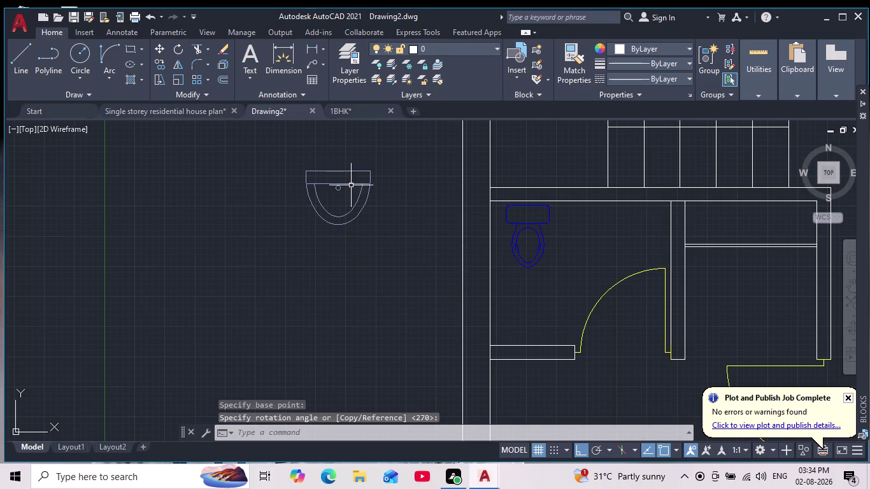
middle_drag(382, 157, 395, 252)
Scale the rotated basin down from a chosen base point.
drag(410, 239, 390, 291)
drag(265, 353, 284, 327)
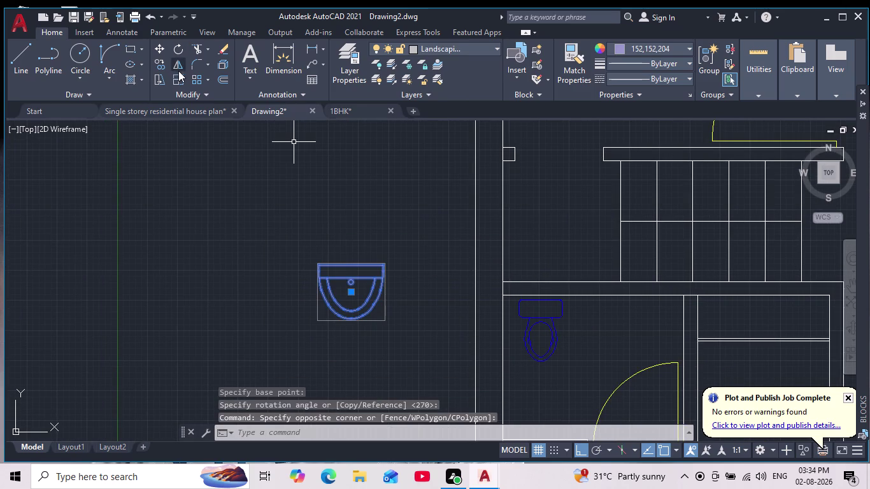
click(177, 76)
click(352, 280)
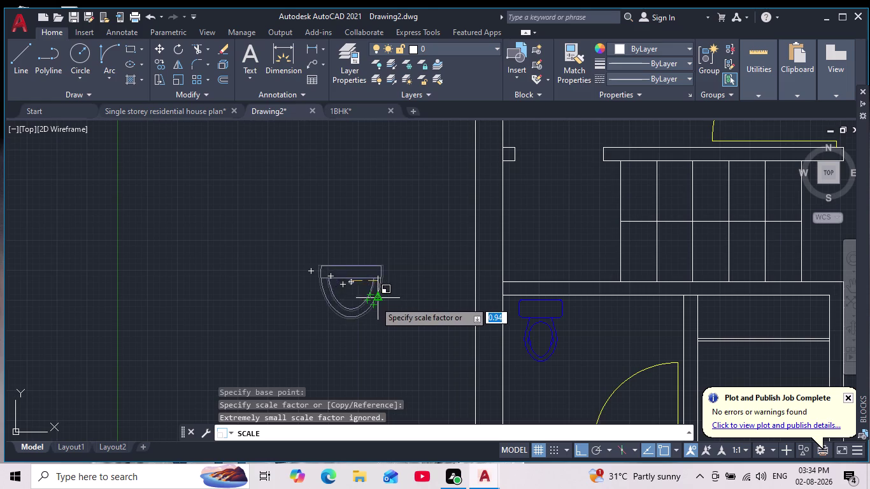
click(375, 301)
drag(414, 237, 407, 268)
click(284, 338)
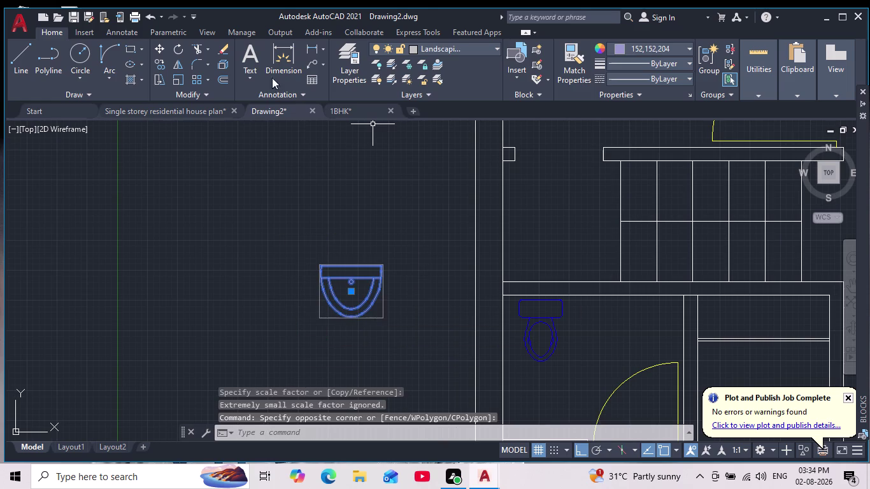
click(155, 48)
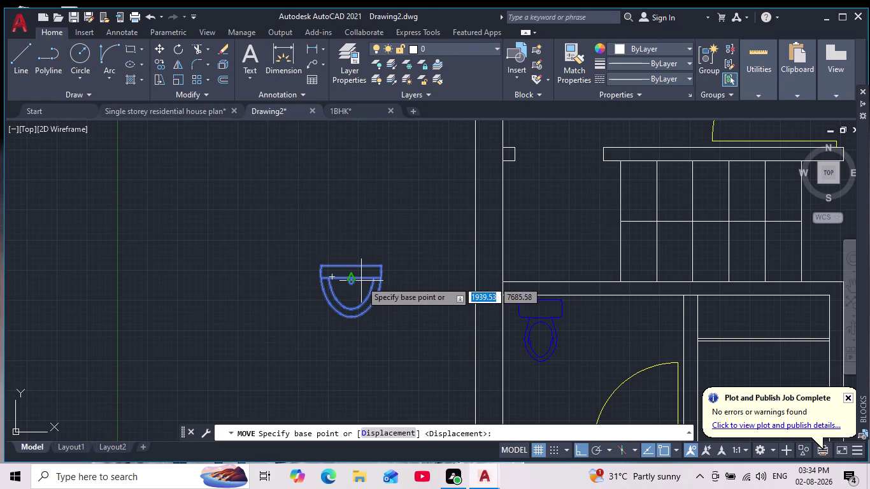
Drop the rotated basin beside the toilet along the toilet room's top wall.
click(361, 280)
middle_drag(452, 329, 294, 291)
scroll(down, 3)
click(579, 446)
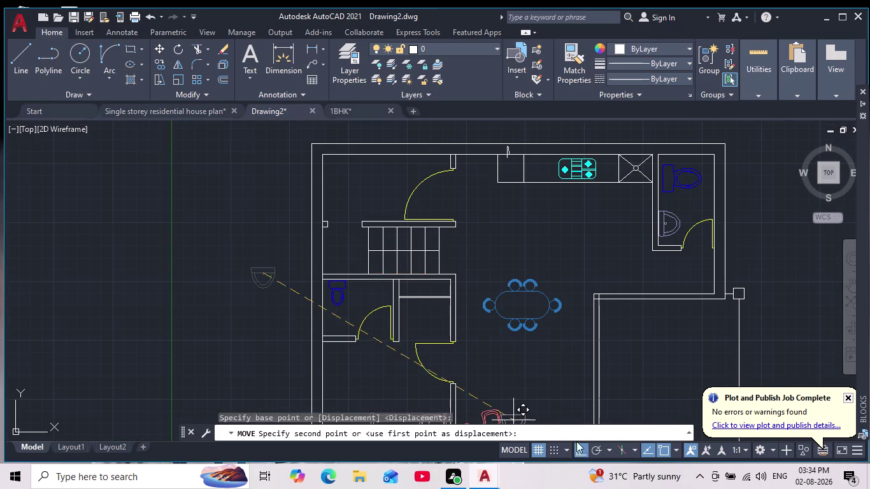
scroll(up, 3)
middle_drag(252, 250, 344, 305)
scroll(down, 3)
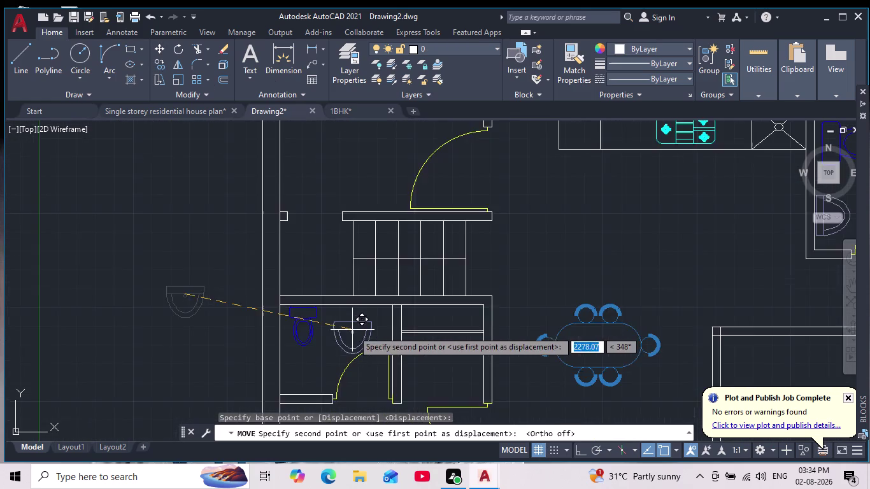
scroll(up, 3)
scroll(up, 3)
middle_drag(359, 308, 408, 276)
scroll(down, 3)
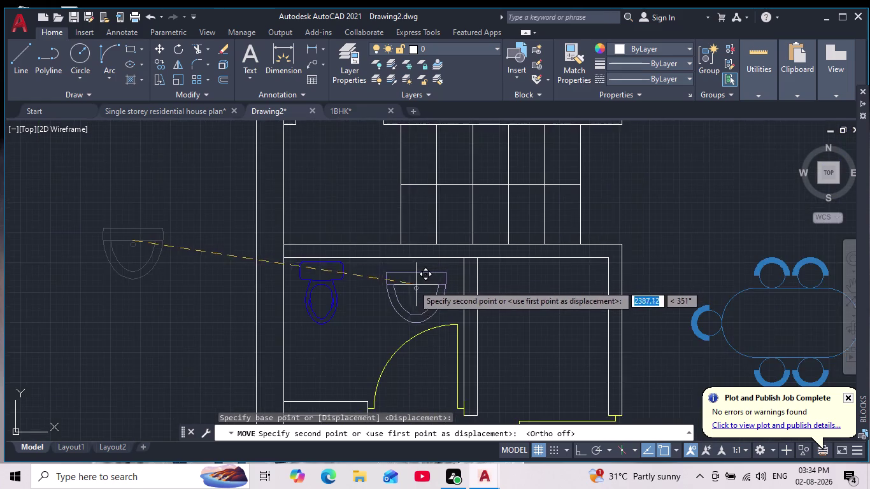
scroll(up, 3)
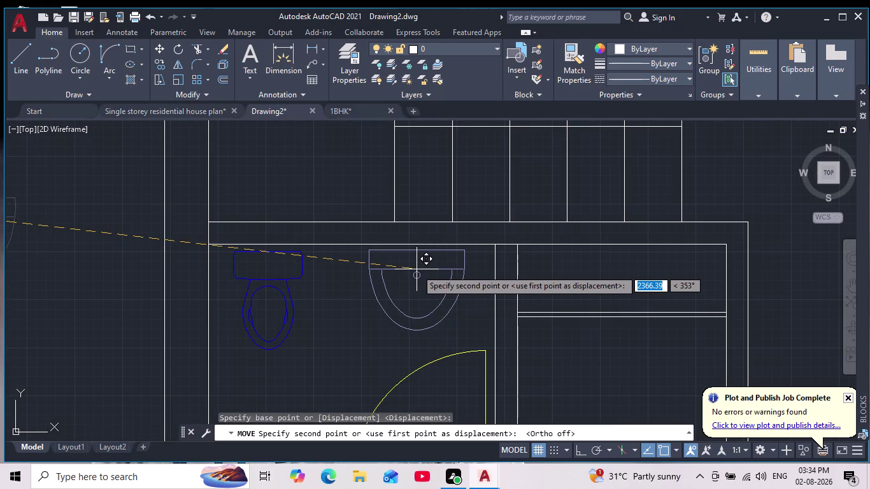
click(415, 268)
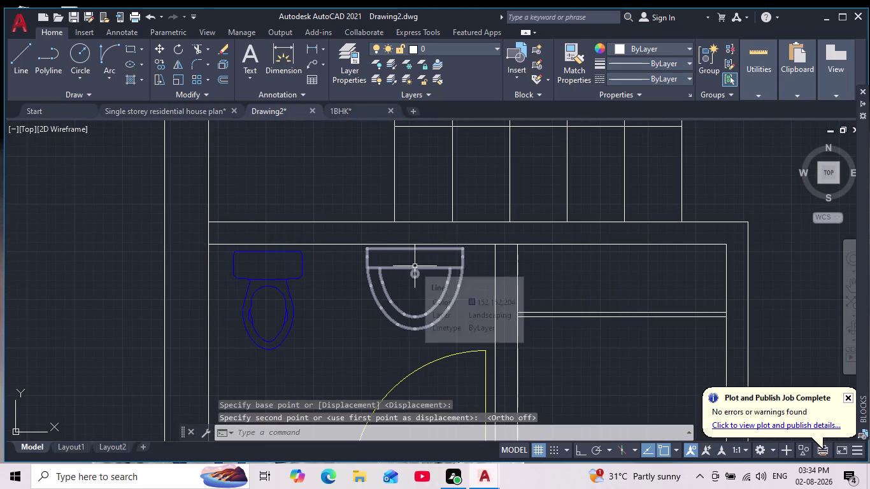
key(Escape)
scroll(down, 3)
scroll(down, 3)
scroll(up, 3)
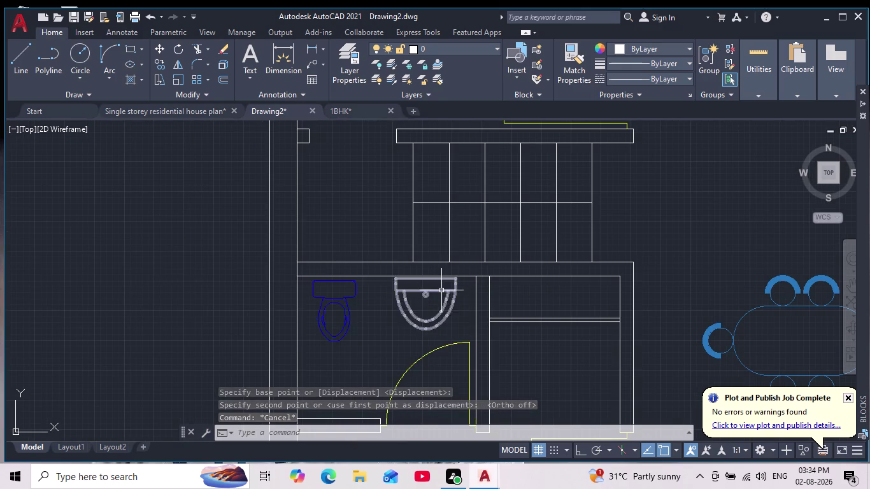
click(442, 291)
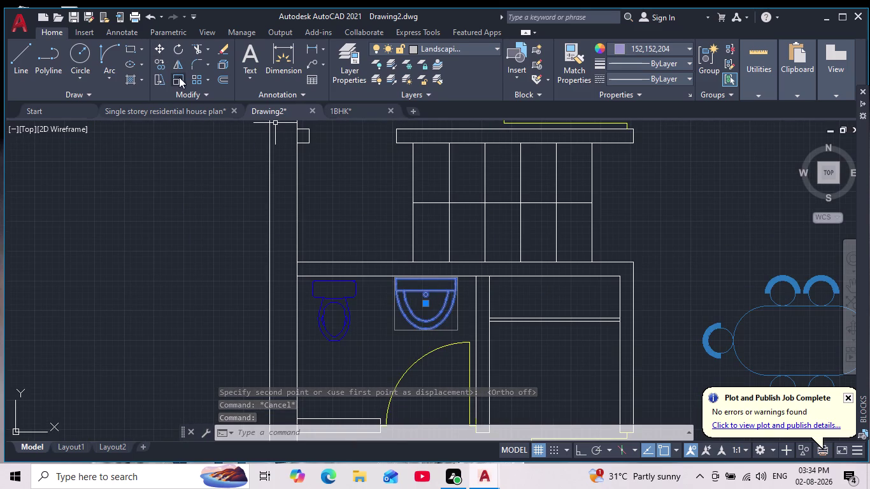
Scale the washbasin by a factor of 0.54.
click(180, 77)
click(428, 292)
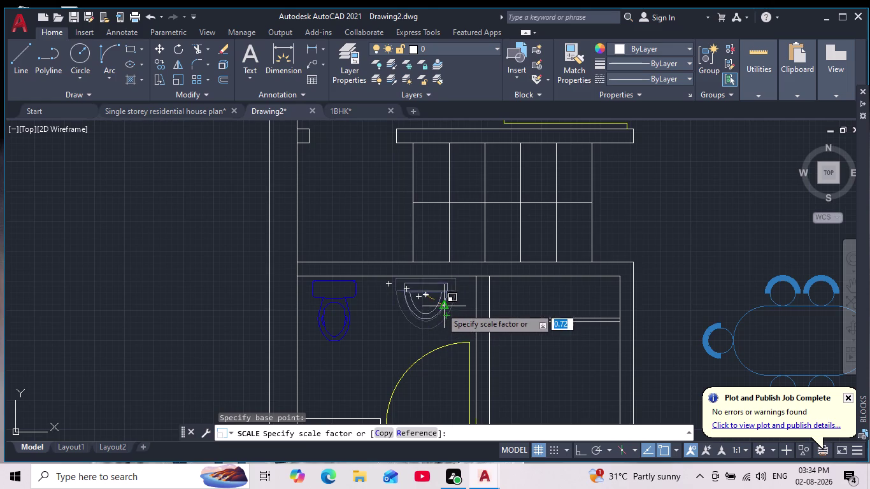
scroll(up, 3)
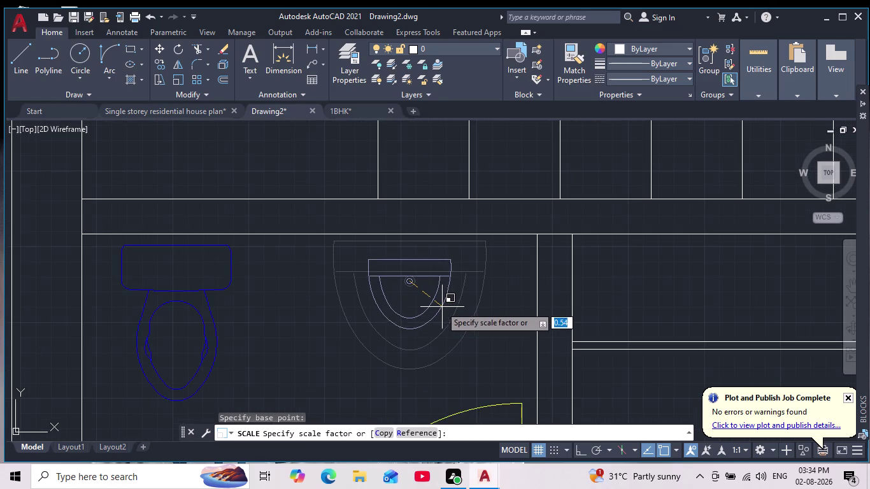
click(439, 305)
scroll(down, 3)
scroll(up, 3)
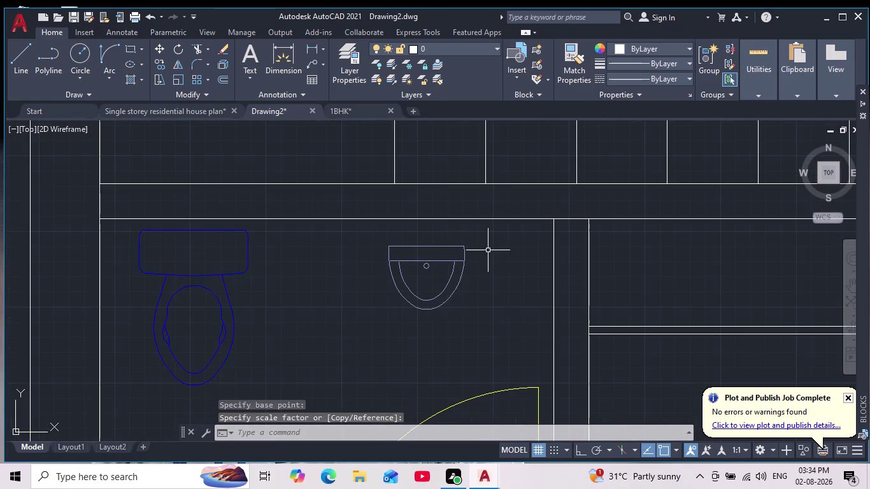
Move the washbasin flush against the top wall next to the toilet.
drag(488, 243, 486, 255)
click(366, 320)
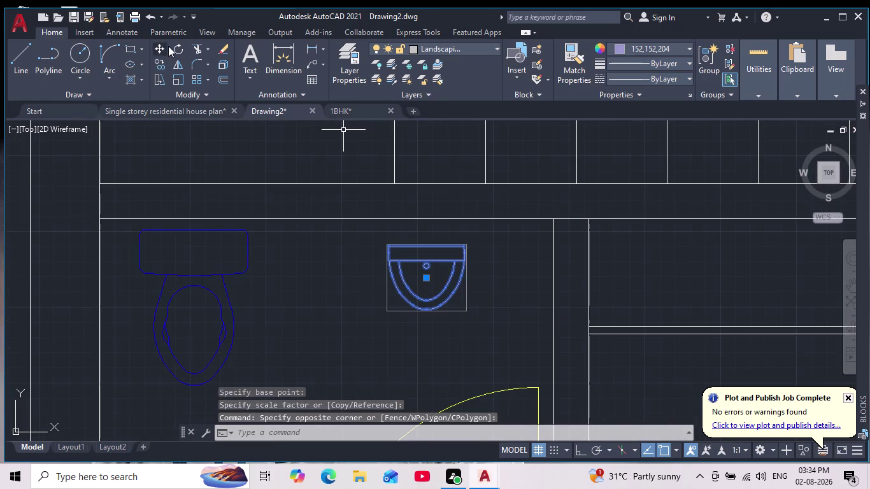
click(157, 46)
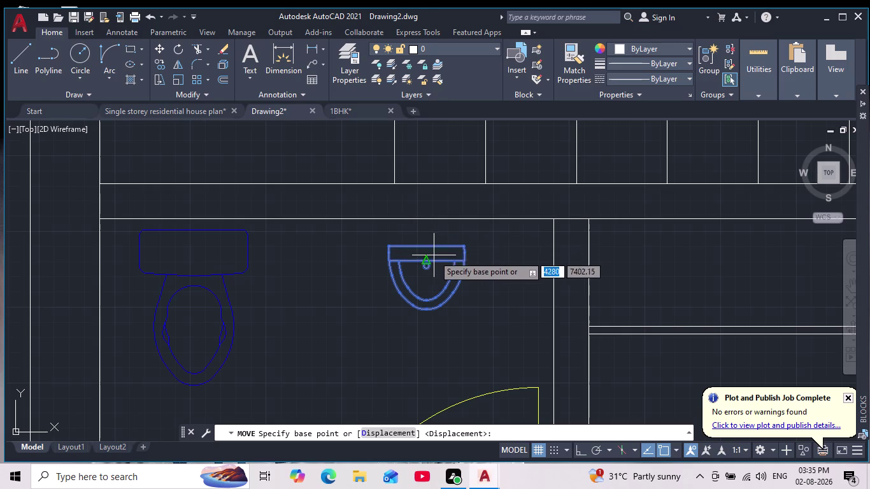
click(427, 249)
click(424, 228)
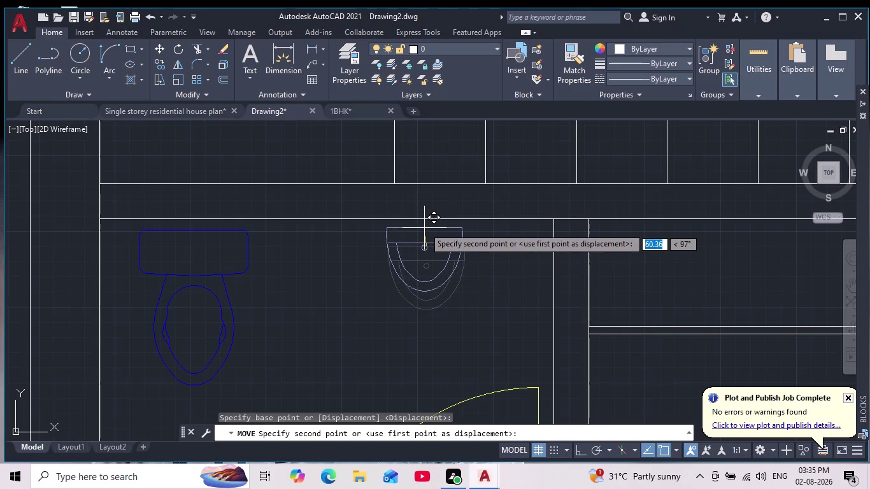
Zoom out and pan to review both fixtured bathrooms.
scroll(down, 3)
scroll(down, 3)
scroll(up, 3)
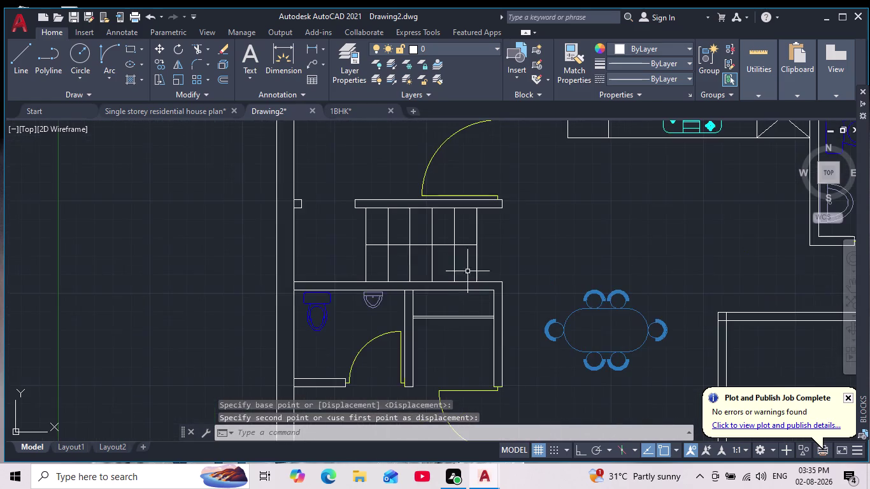
scroll(up, 3)
scroll(up, 3)
scroll(down, 3)
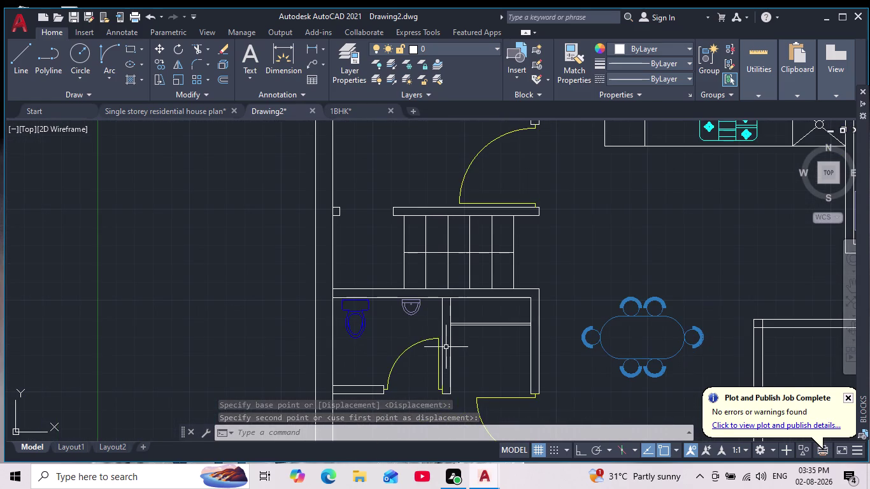
scroll(up, 3)
scroll(down, 3)
middle_drag(426, 331, 427, 330)
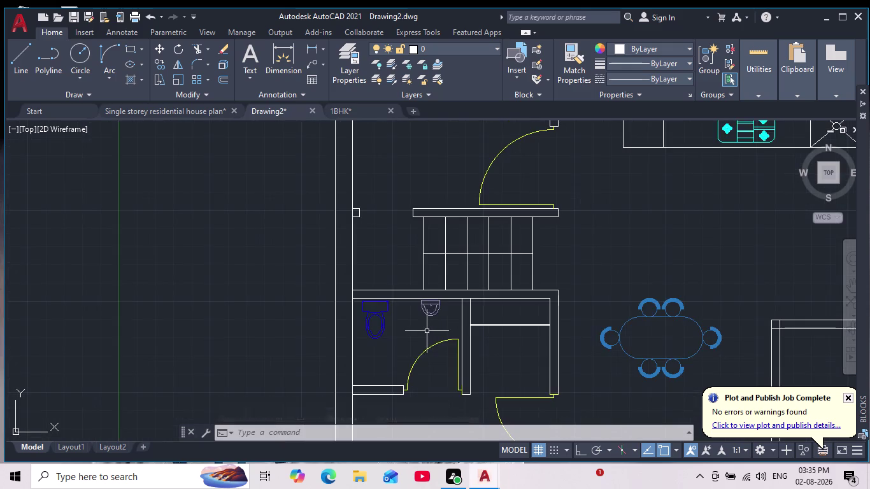
middle_drag(426, 330, 405, 297)
scroll(down, 3)
scroll(up, 3)
scroll(up, 3)
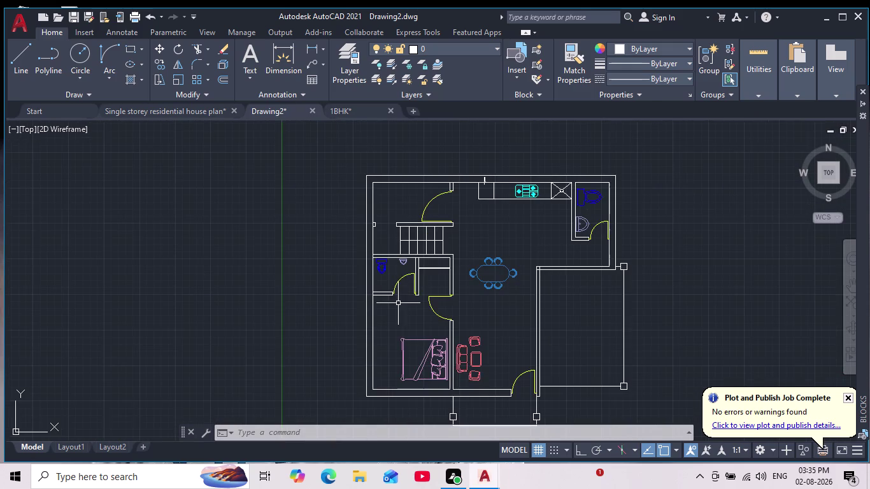
Start a multiline text box with MT near the bedroom, then cancel it.
middle_drag(415, 324, 442, 354)
middle_drag(435, 328, 472, 359)
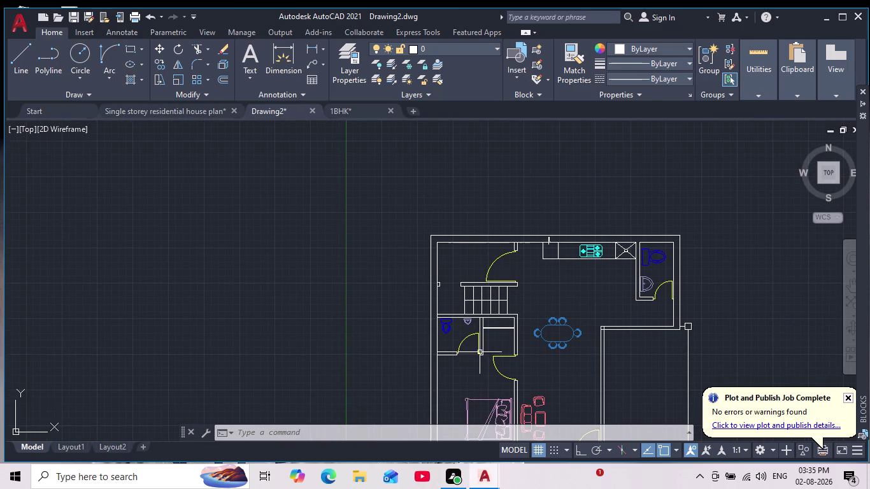
middle_drag(483, 363, 530, 330)
scroll(down, 3)
scroll(up, 3)
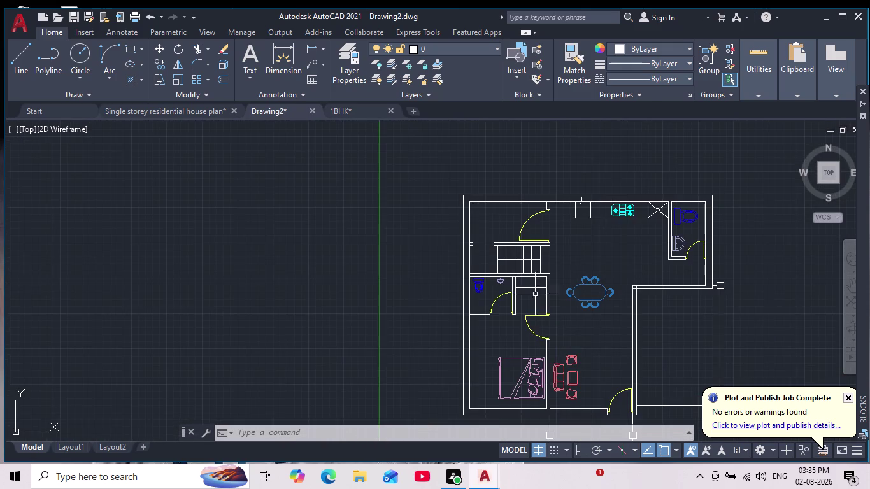
middle_drag(536, 285, 549, 357)
text(m)
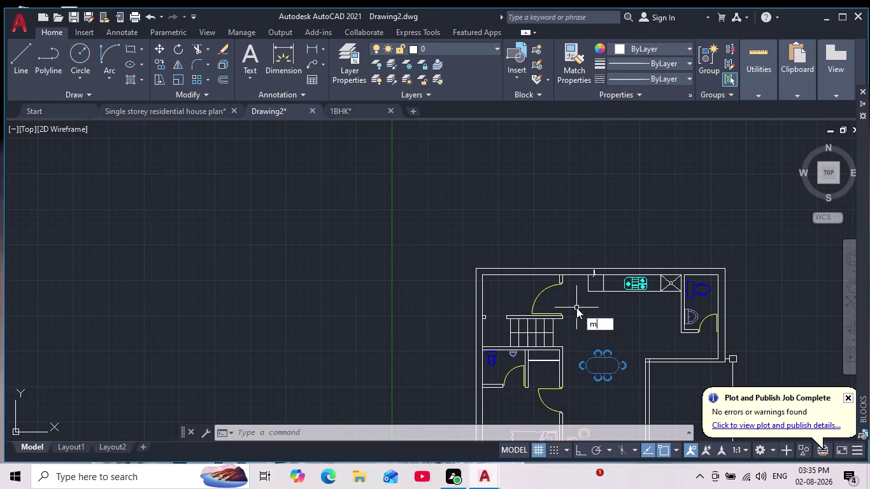
text(t)
key(Return)
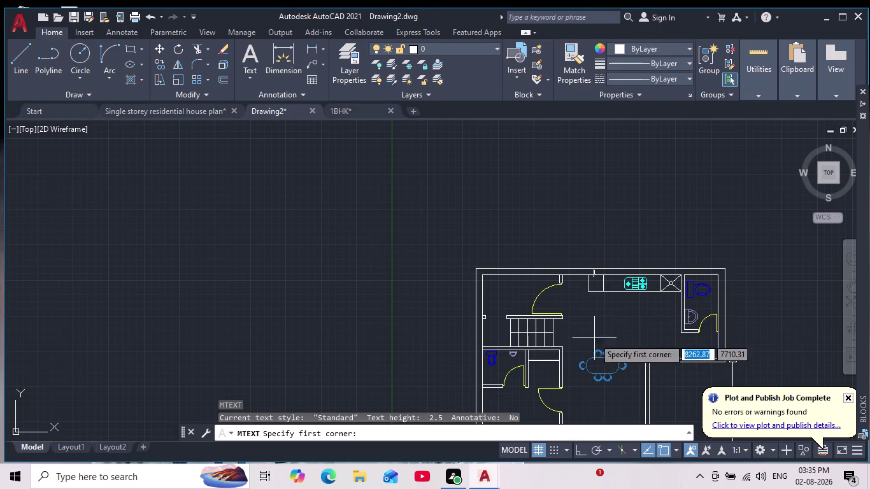
scroll(up, 3)
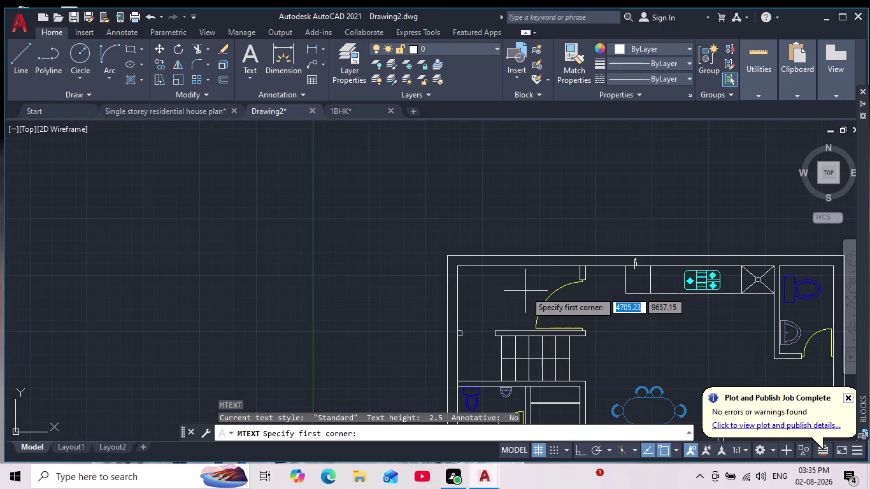
middle_drag(600, 345, 558, 206)
scroll(down, 3)
scroll(up, 3)
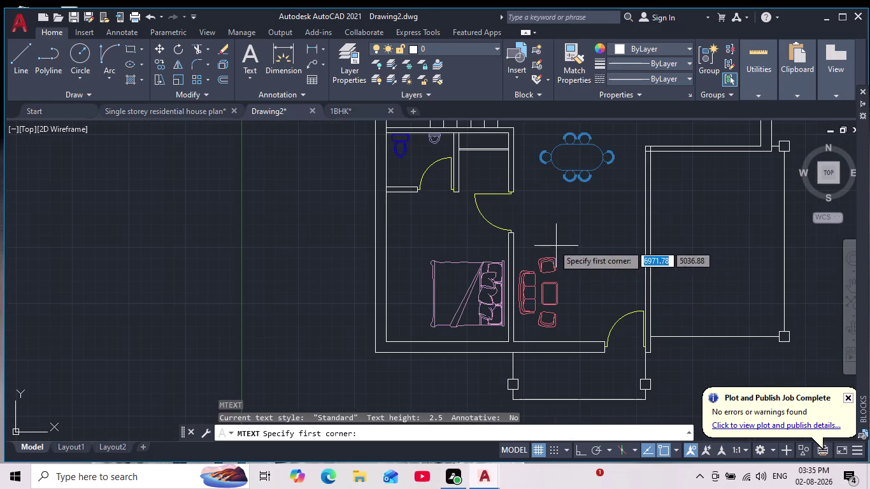
middle_drag(547, 238, 543, 268)
click(541, 252)
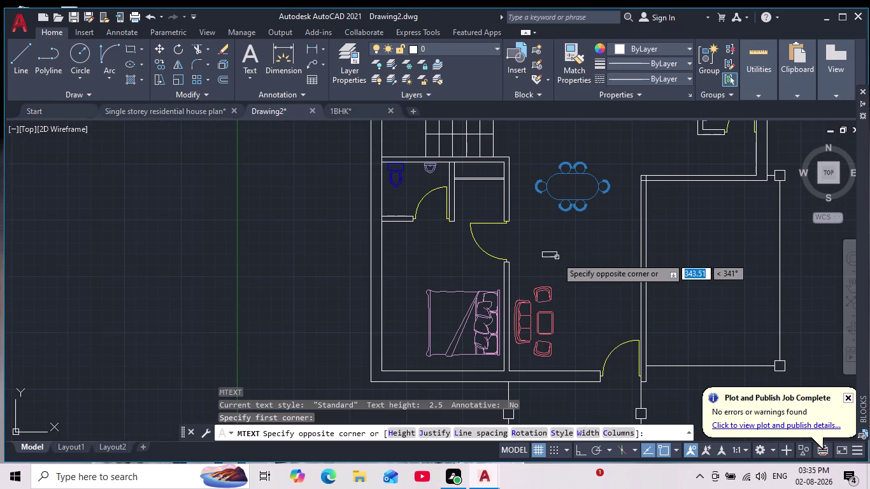
click(560, 262)
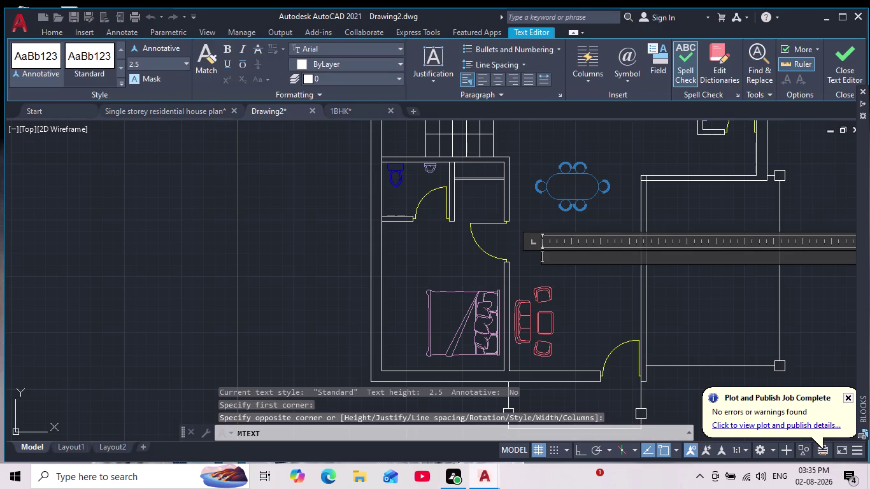
scroll(down, 3)
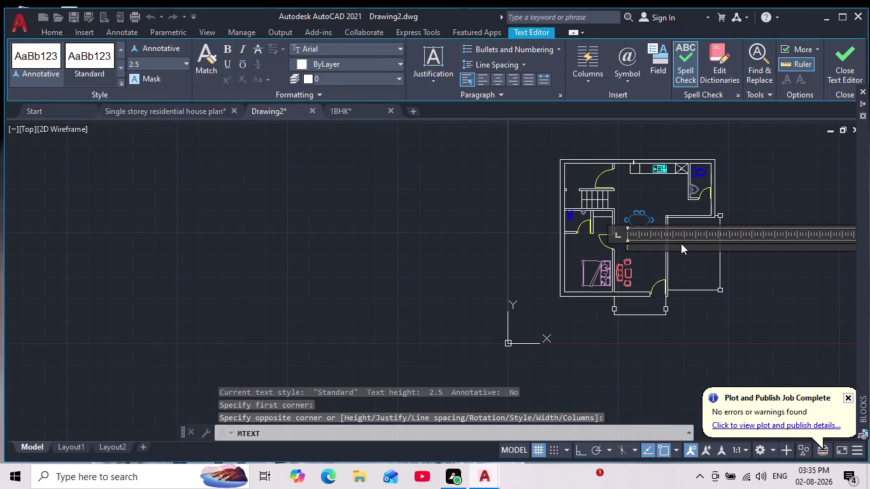
key(Escape)
Recentre the floor plan view and clear any active command.
middle_drag(644, 255, 556, 311)
scroll(down, 3)
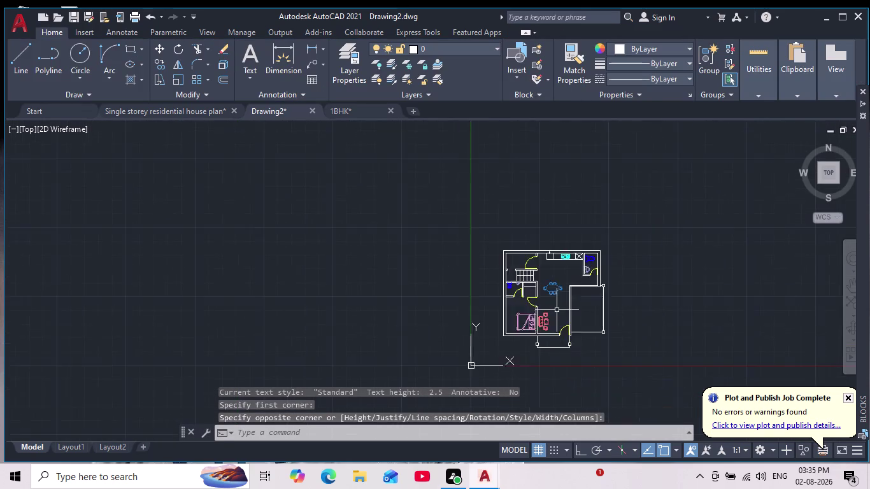
scroll(up, 3)
scroll(down, 3)
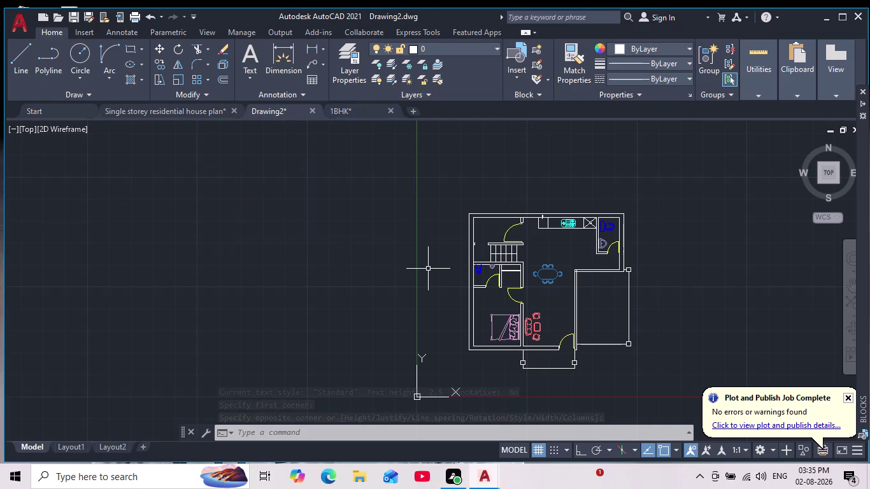
scroll(up, 3)
middle_click(571, 295)
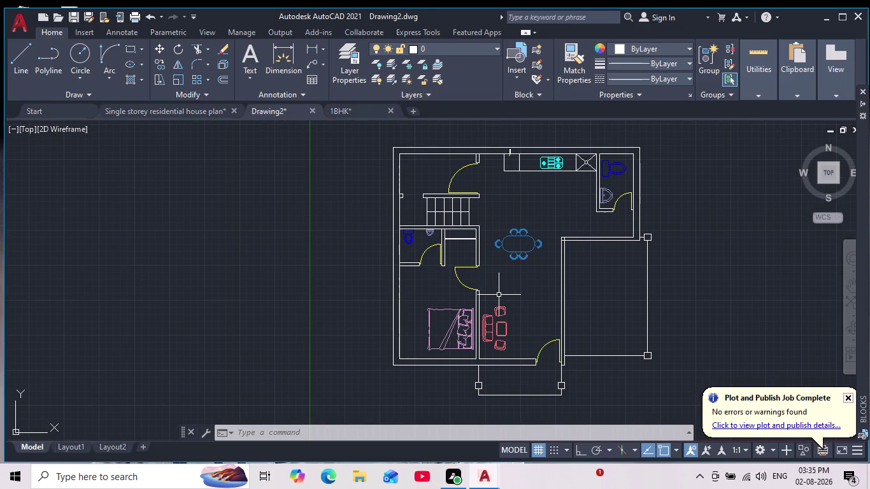
key(Escape)
key(Escape)
Draw a new multiline text box in the living area and narrow it to fit the room.
text(mt)
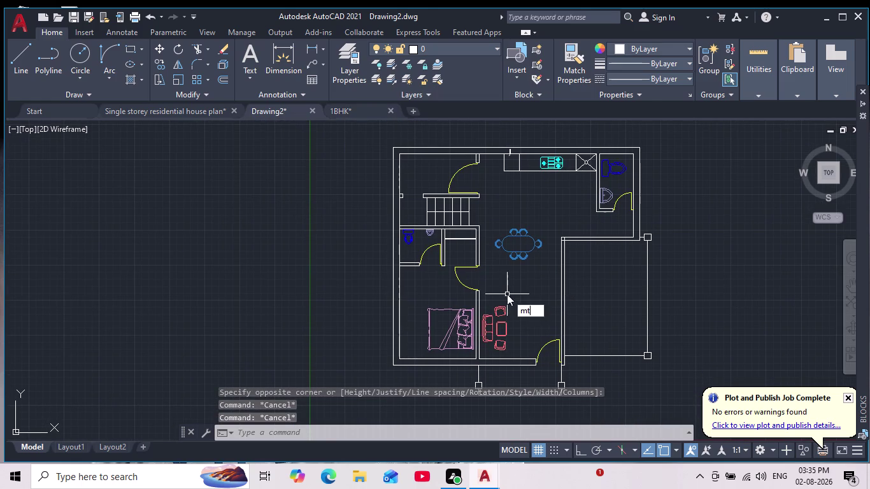
key(Return)
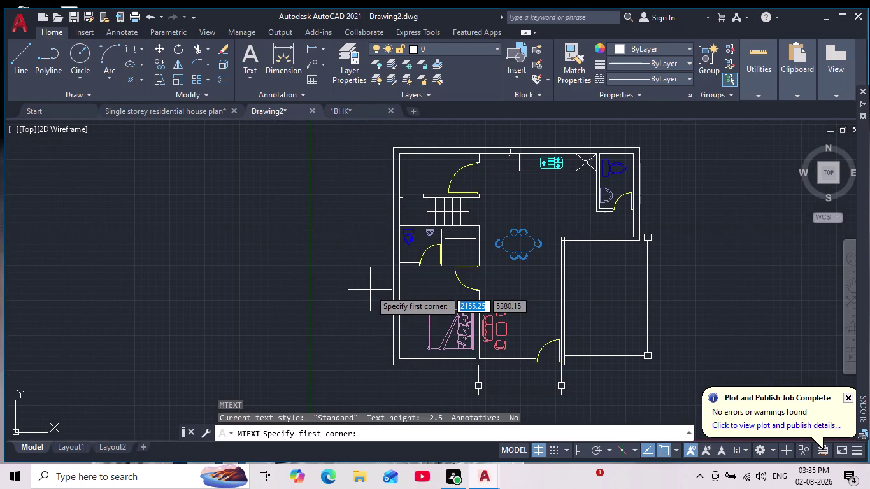
scroll(up, 3)
click(442, 264)
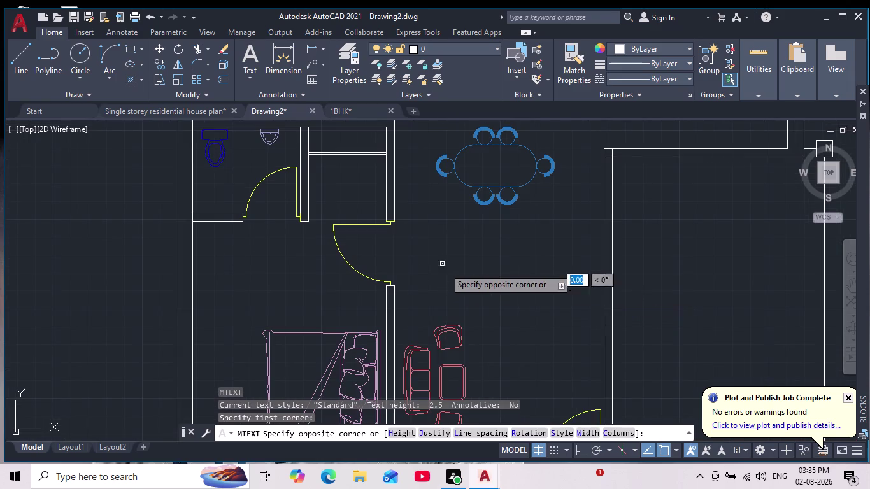
click(483, 288)
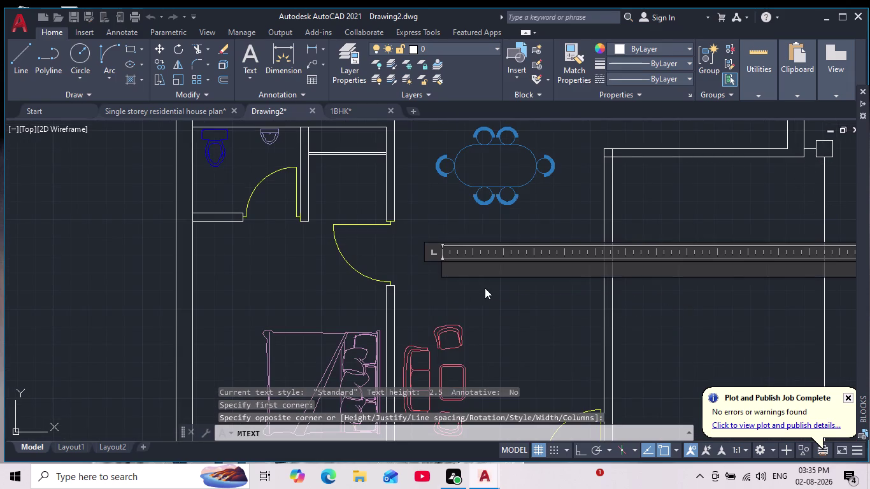
scroll(down, 3)
scroll(down, 3)
scroll(up, 3)
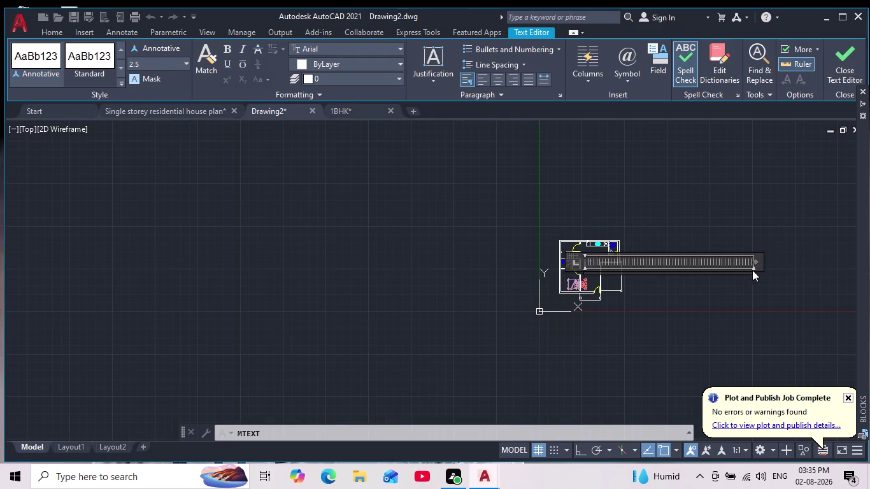
drag(753, 262, 680, 277)
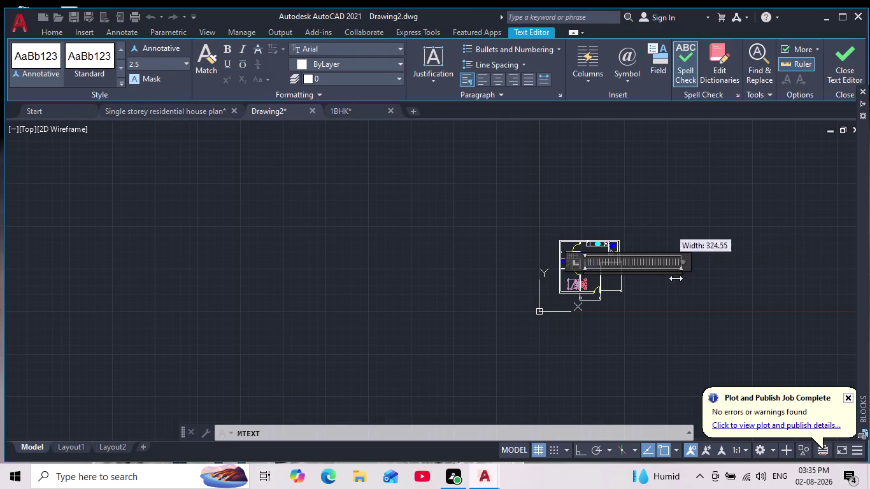
drag(680, 278, 602, 281)
scroll(up, 3)
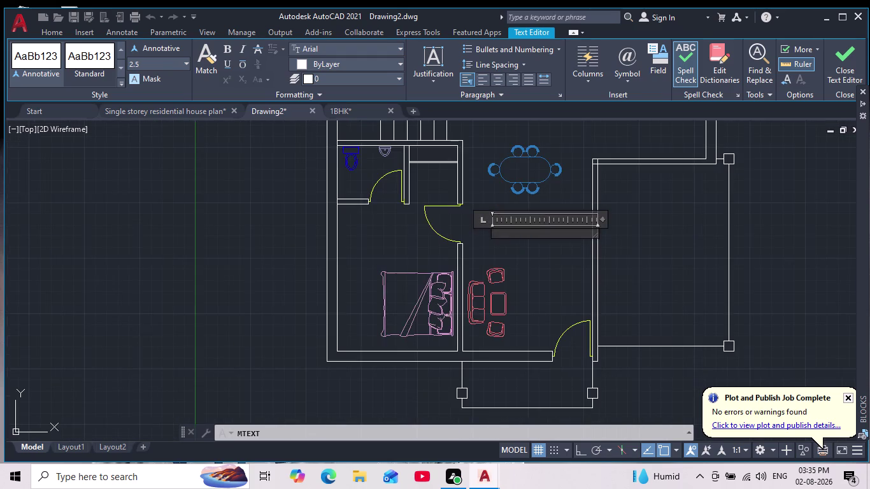
scroll(up, 3)
drag(653, 234, 529, 242)
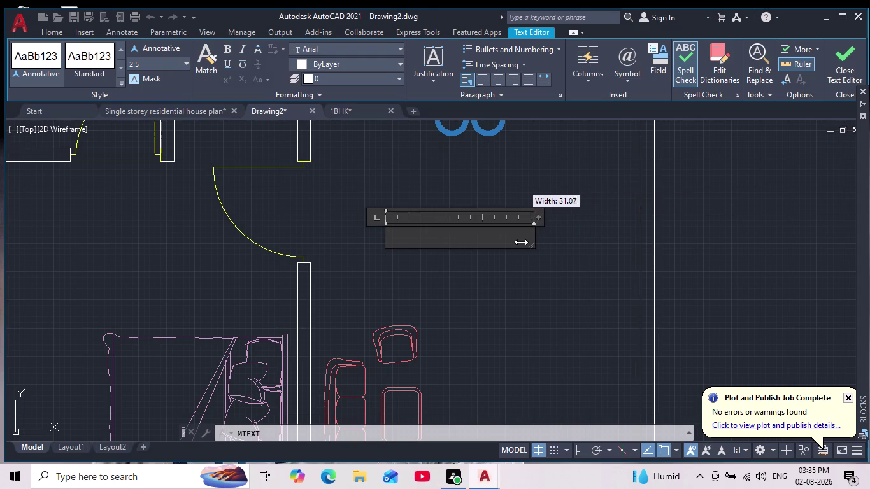
drag(529, 242, 507, 244)
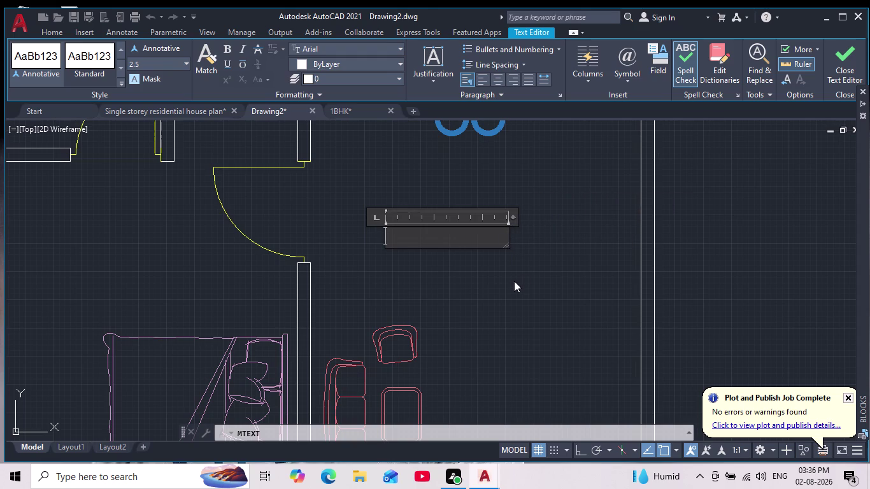
scroll(down, 3)
scroll(up, 3)
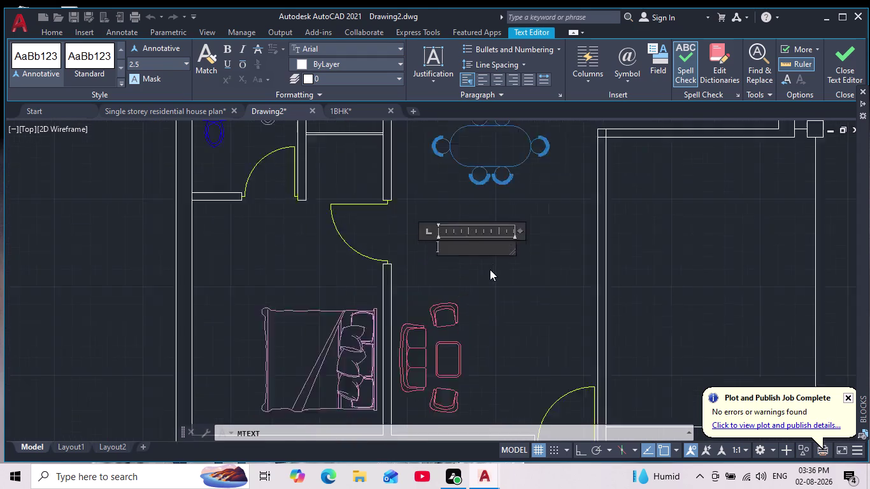
scroll(up, 3)
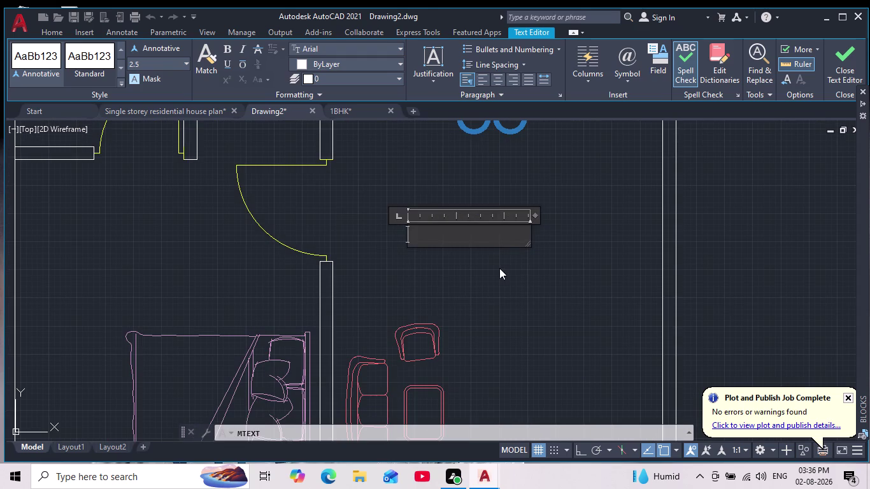
Enter the label text 'LIVING ROOM' and close the text editor.
text(LI)
text(VIN)
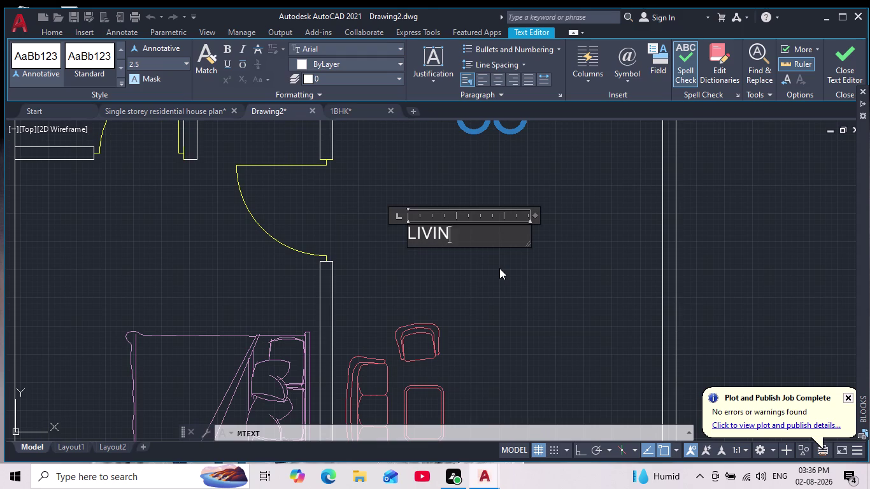
text(G)
key(space)
text(RO)
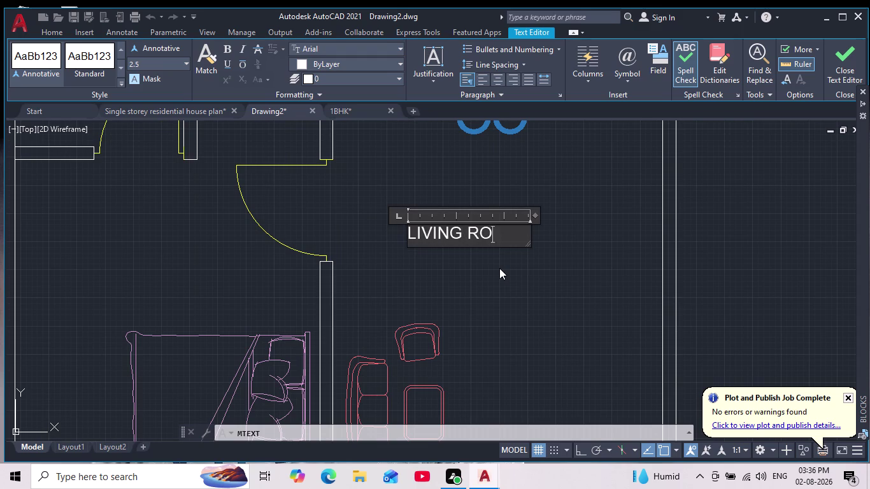
text(OM)
click(557, 273)
scroll(down, 3)
scroll(up, 3)
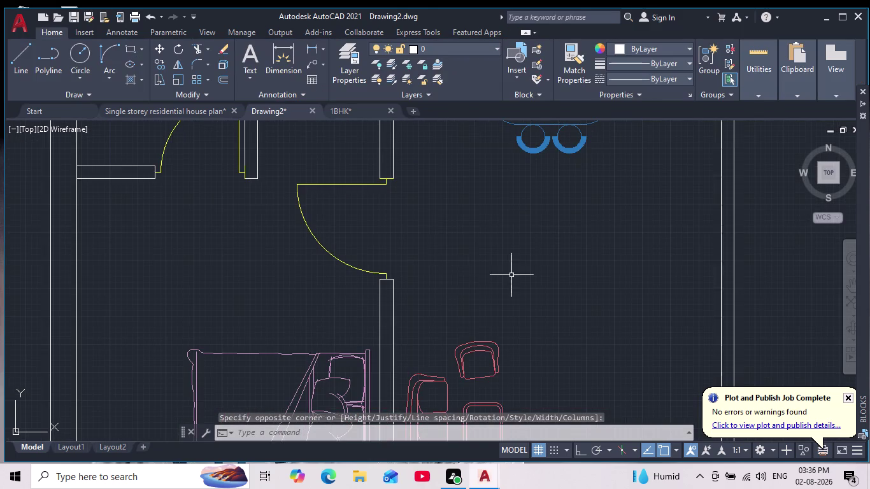
Enlarge the LIVING ROOM label with Scale.
scroll(up, 3)
scroll(up, 3)
drag(578, 147, 575, 158)
click(449, 214)
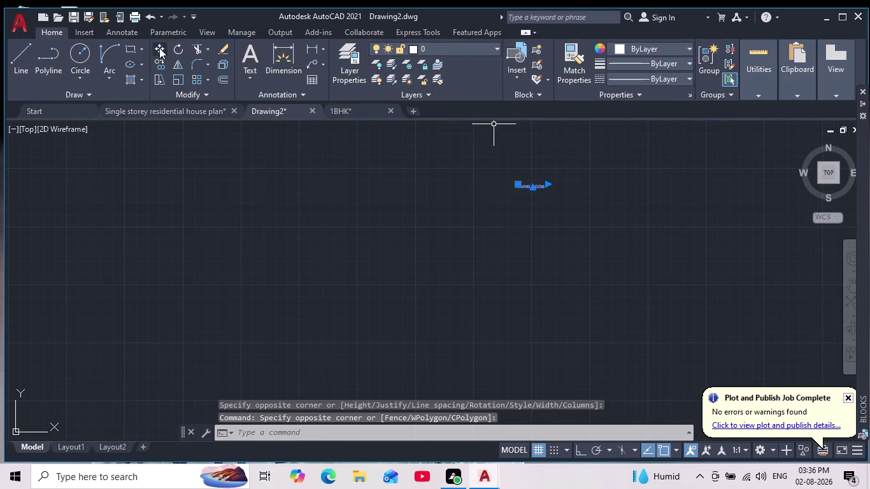
click(177, 79)
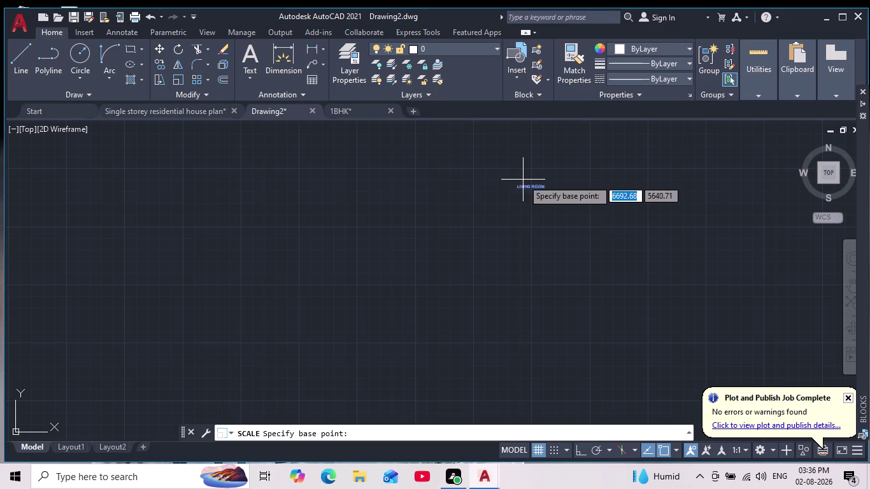
click(522, 180)
scroll(down, 3)
scroll(down, 3)
middle_drag(278, 217, 401, 250)
scroll(down, 3)
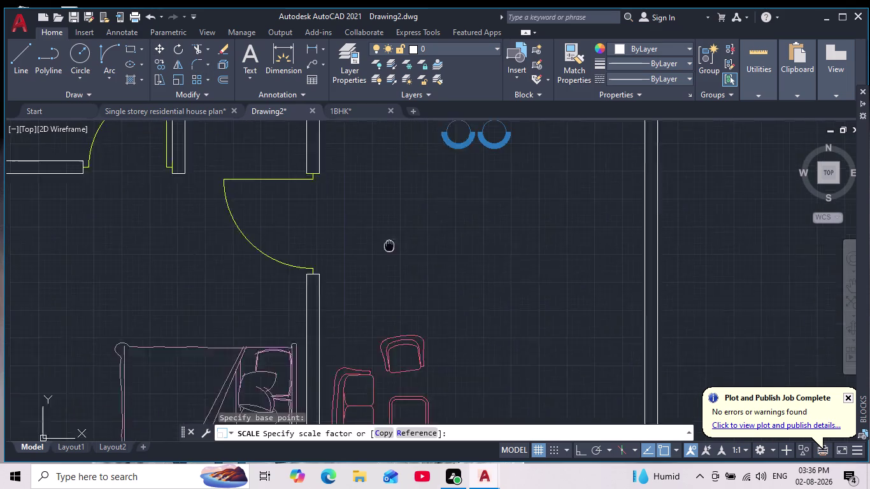
middle_drag(400, 250, 412, 256)
click(322, 230)
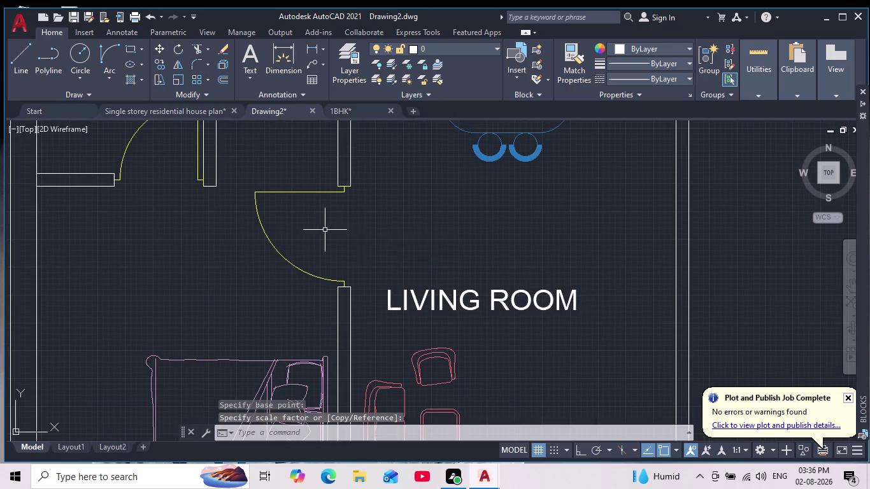
scroll(down, 3)
middle_drag(454, 304, 468, 286)
scroll(up, 3)
Make the LIVING ROOM label text bold.
click(466, 256)
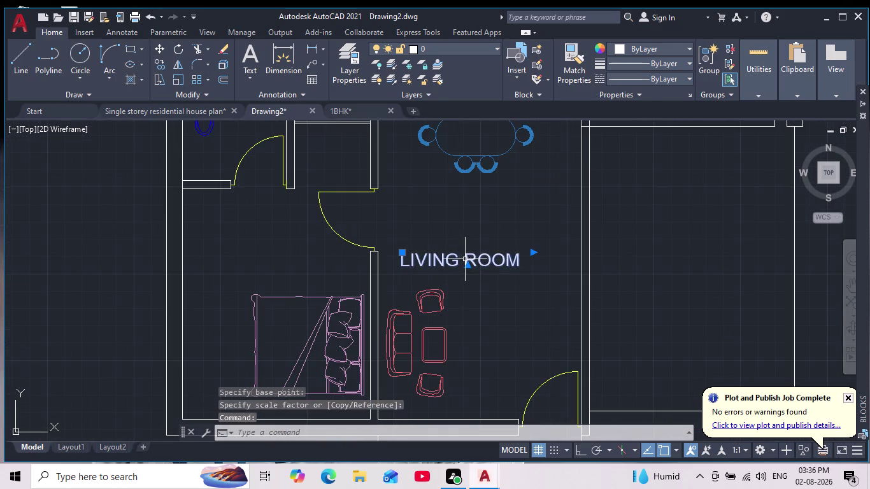
double_click(511, 262)
drag(521, 264, 313, 271)
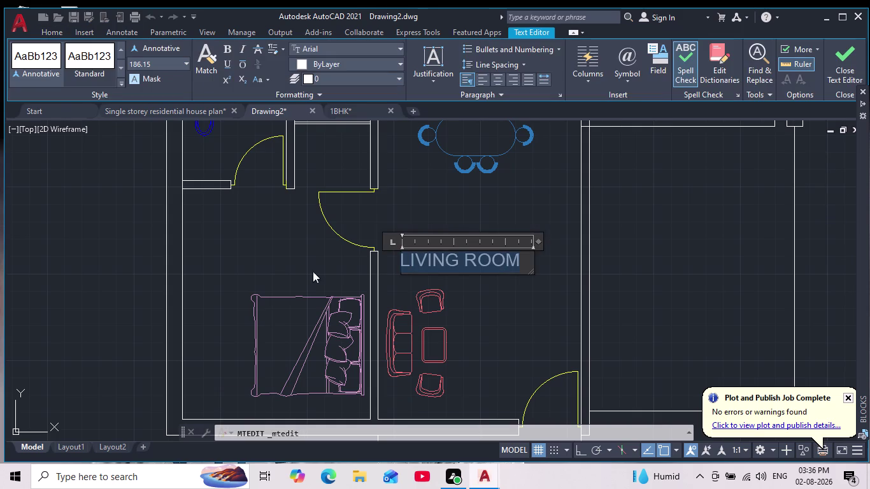
click(230, 50)
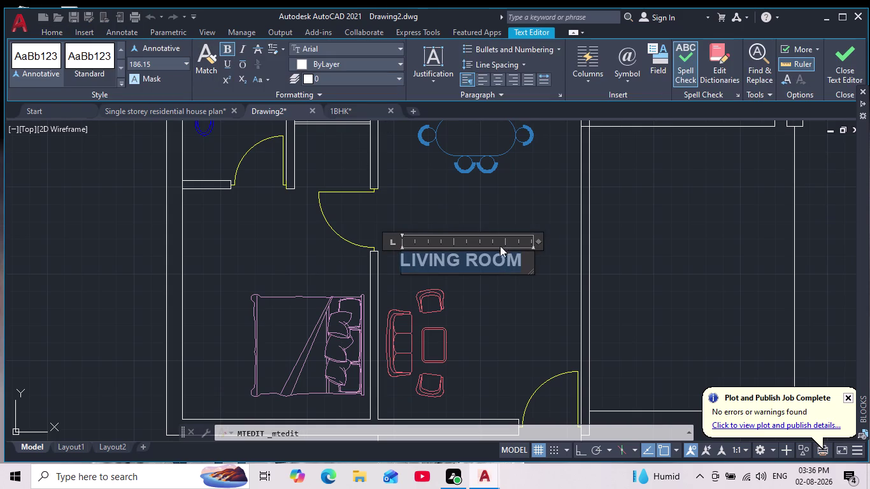
click(528, 282)
Move the bold LIVING ROOM label into the living room below the dining table.
click(463, 258)
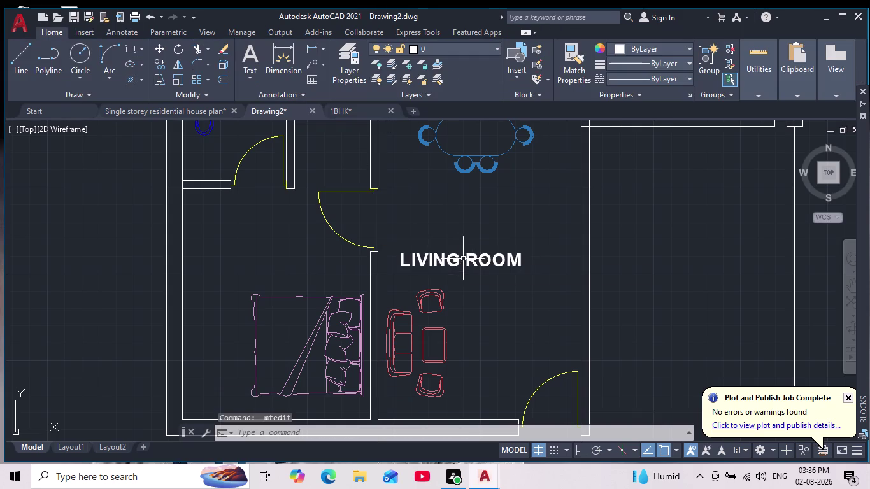
click(470, 271)
click(494, 262)
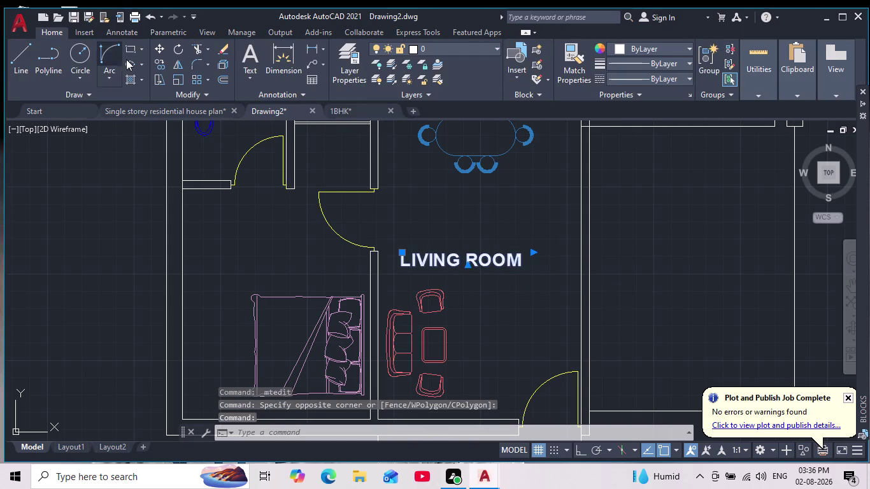
click(160, 49)
click(464, 260)
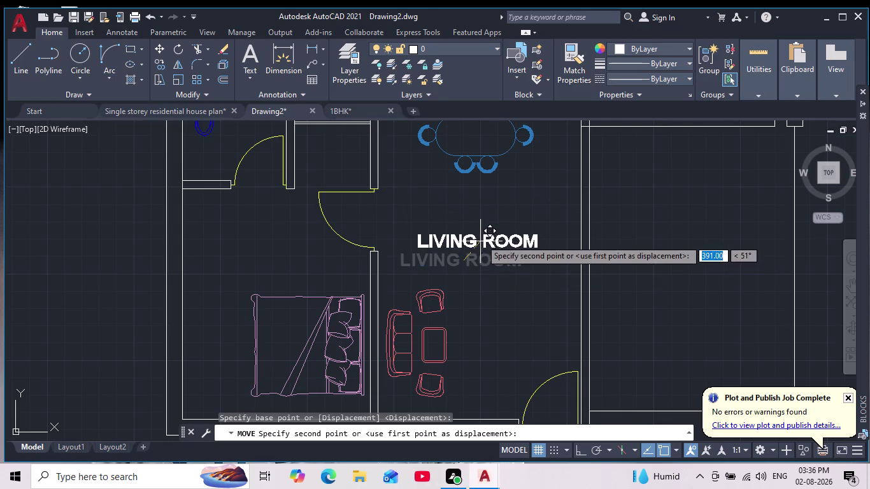
click(476, 234)
scroll(down, 3)
scroll(up, 3)
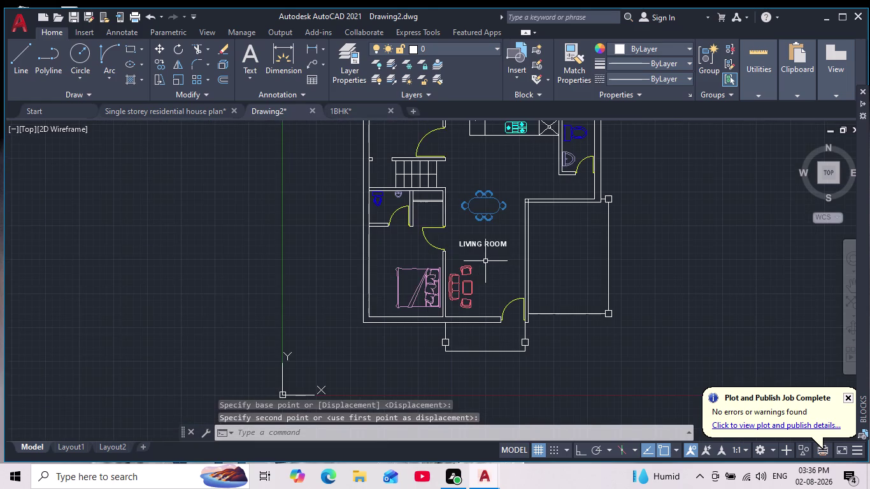
middle_drag(484, 255, 463, 306)
scroll(up, 3)
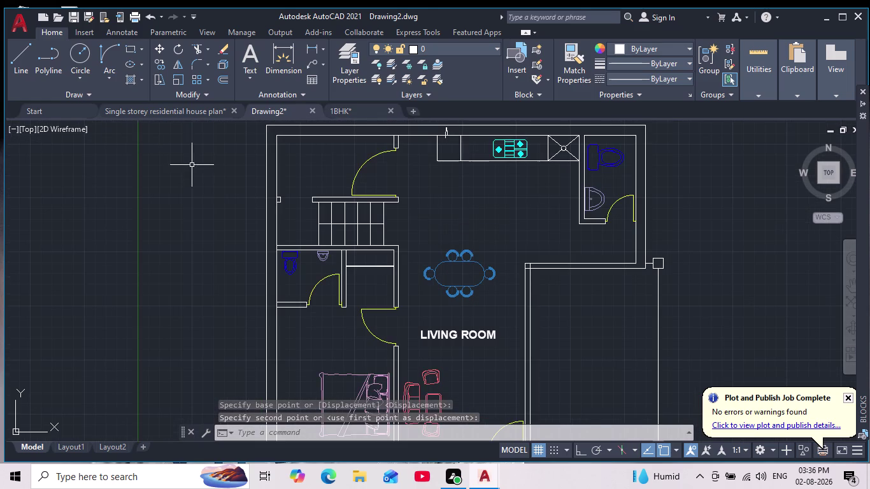
Draw a multiline text box in the kitchen area and narrow its width.
text(MT)
key(Return)
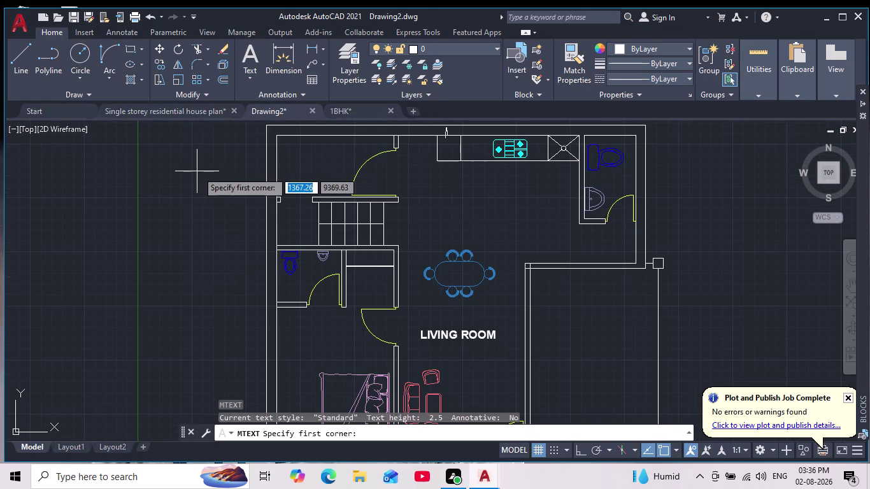
middle_drag(489, 201, 451, 226)
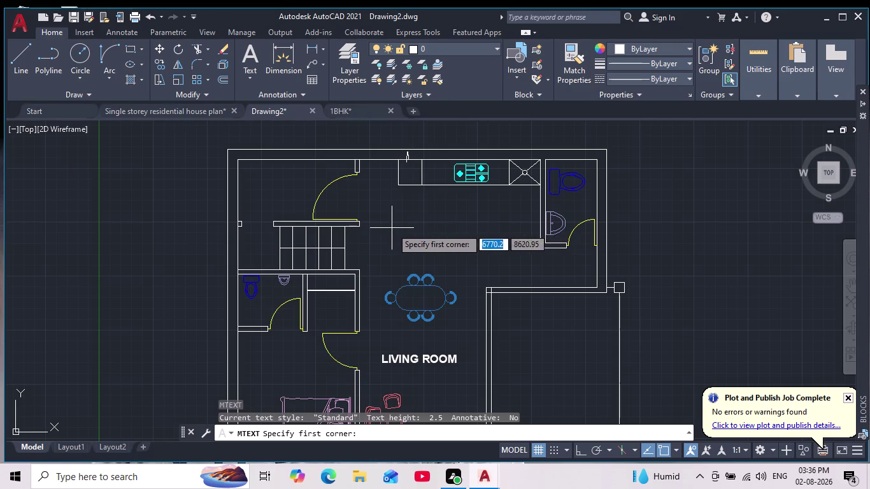
click(415, 225)
click(445, 239)
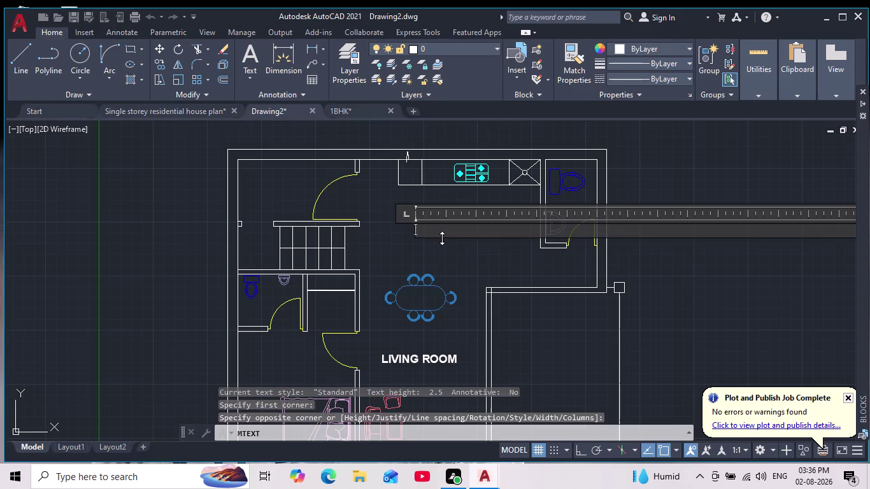
scroll(down, 3)
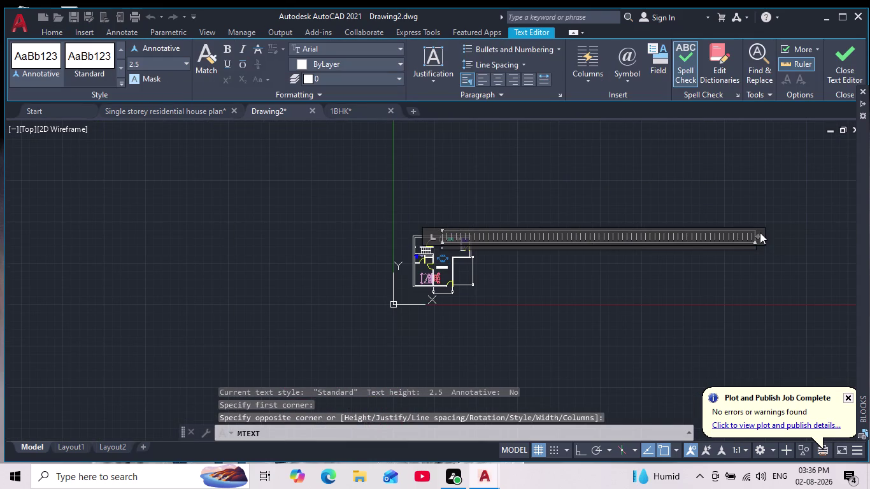
click(759, 233)
drag(759, 235, 702, 236)
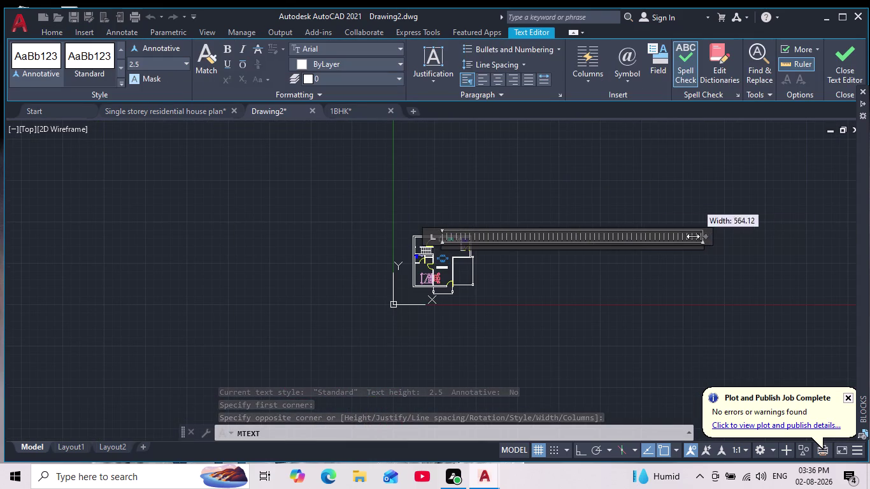
drag(701, 237, 474, 236)
scroll(up, 3)
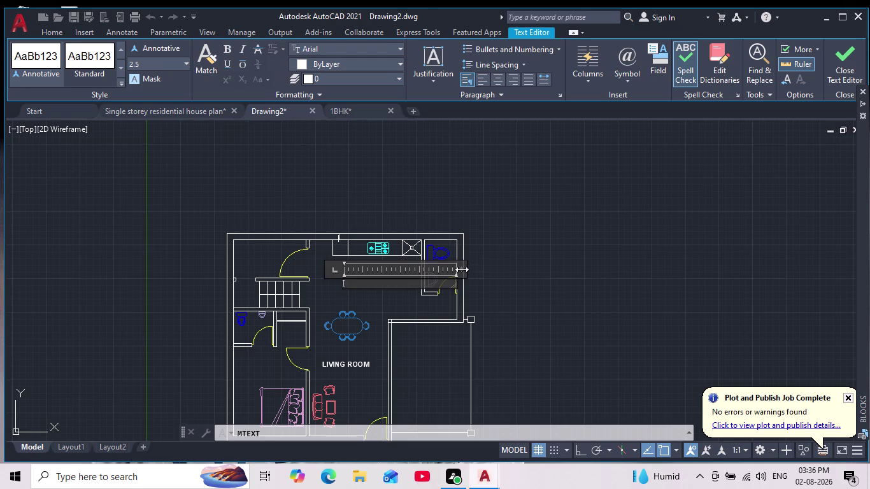
drag(462, 269, 392, 271)
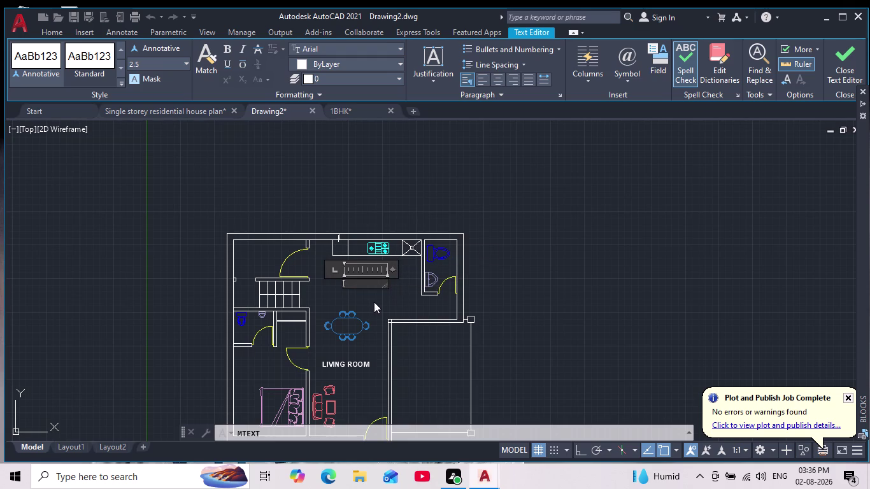
Enter the label text 'KITCHEN', correcting typos, and close the editor.
text(K)
text(I)
text(TCH)
text(R)
key(BackSpace)
text(EB)
key(BackSpace)
key(n)
click(377, 302)
scroll(up, 3)
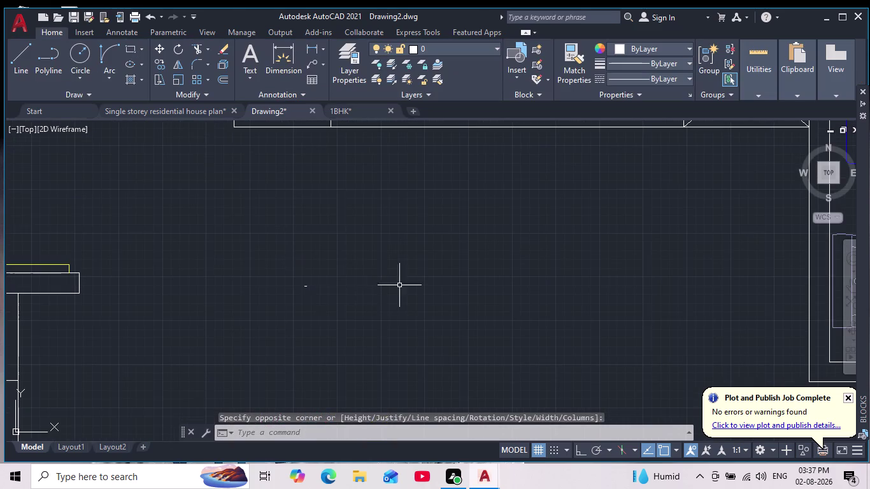
Enlarge the KITCHEN label with Scale.
drag(285, 266, 282, 277)
click(333, 302)
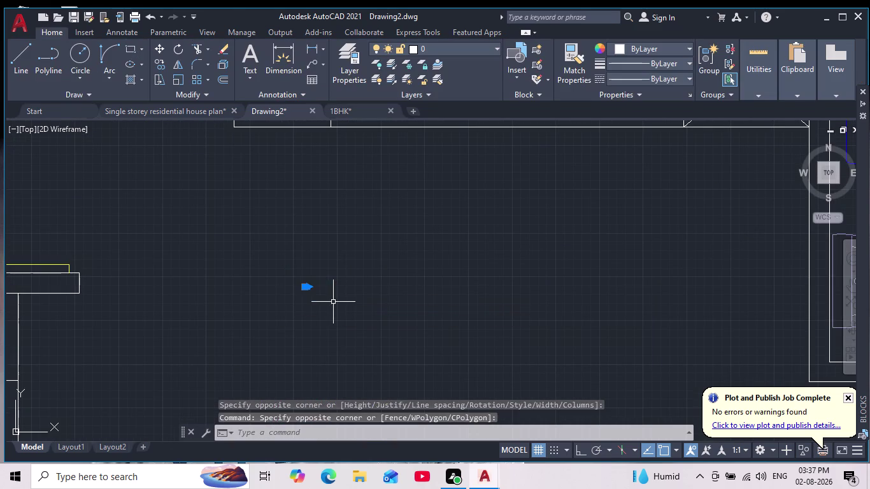
click(179, 80)
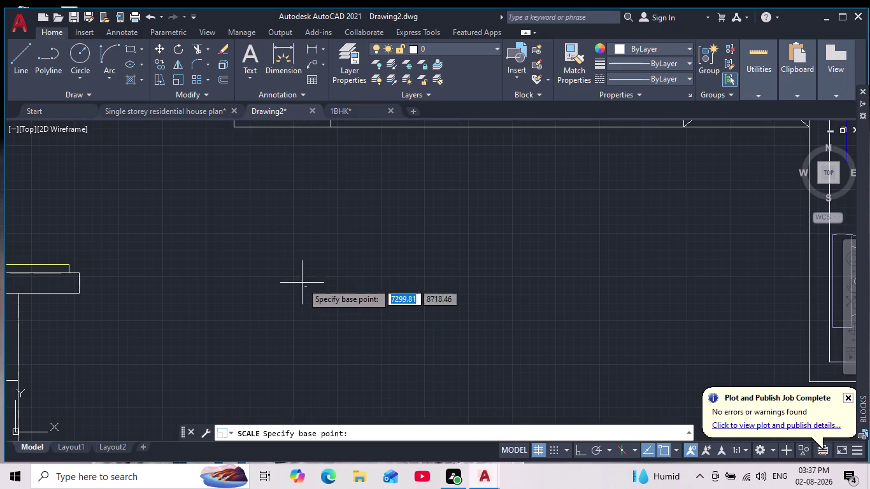
drag(302, 283, 285, 283)
scroll(down, 3)
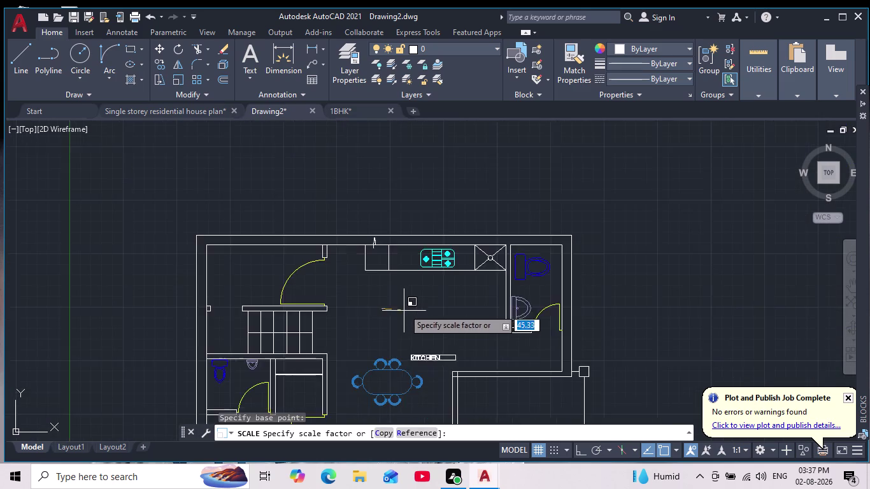
middle_drag(405, 297, 410, 206)
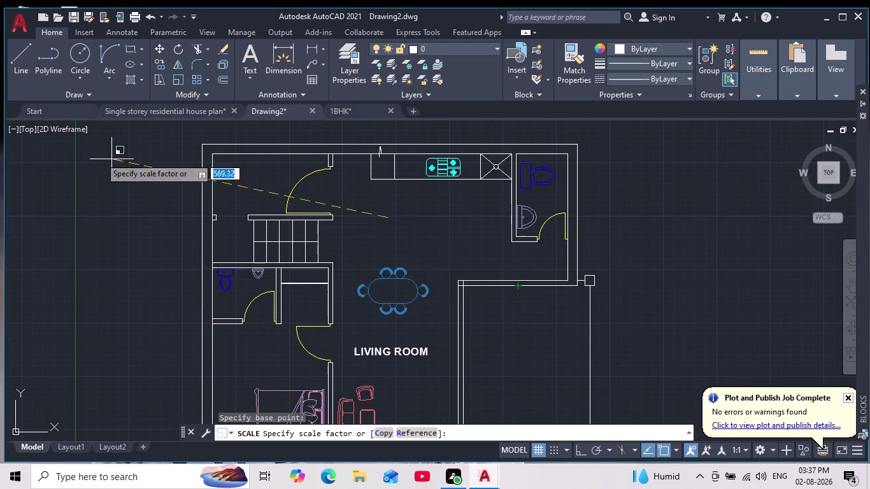
scroll(down, 3)
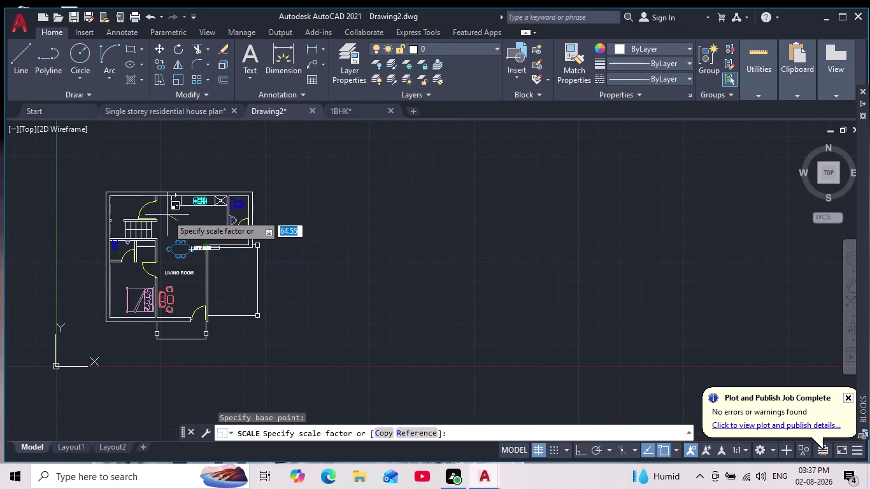
click(174, 222)
scroll(up, 3)
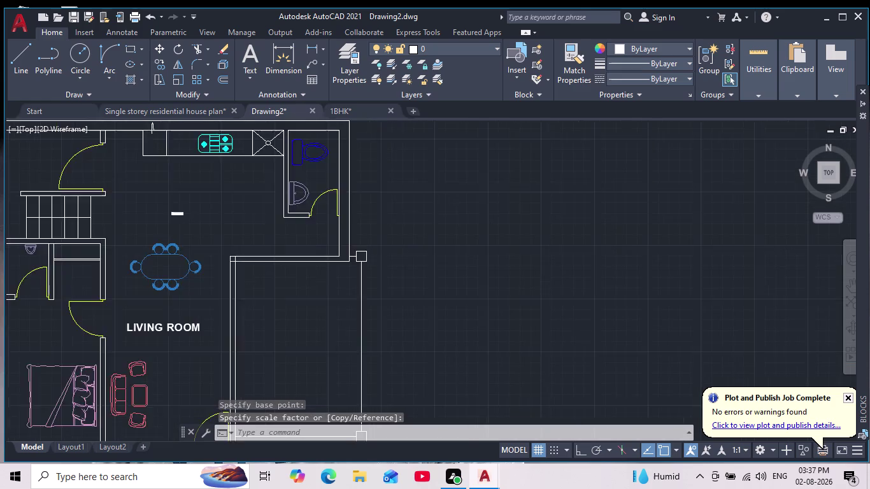
middle_drag(171, 215, 212, 238)
scroll(up, 3)
Scale the KITCHEN label down to match the LIVING ROOM label.
drag(268, 198, 224, 244)
click(132, 265)
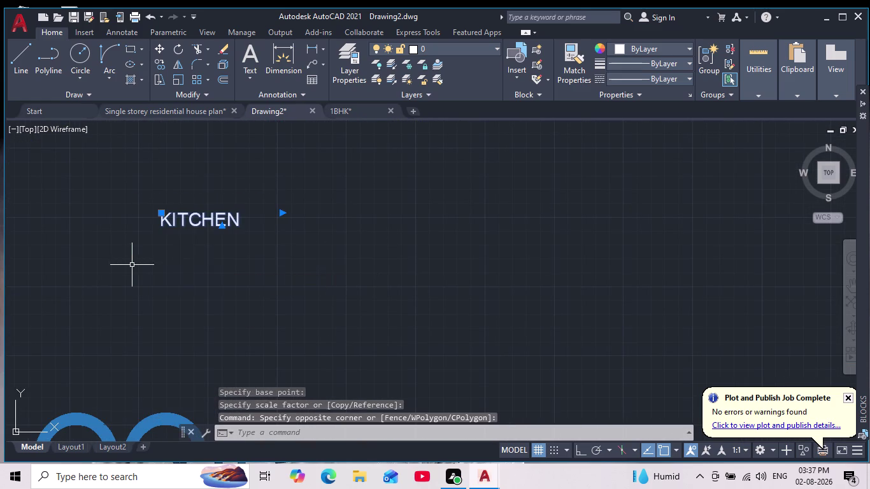
click(180, 76)
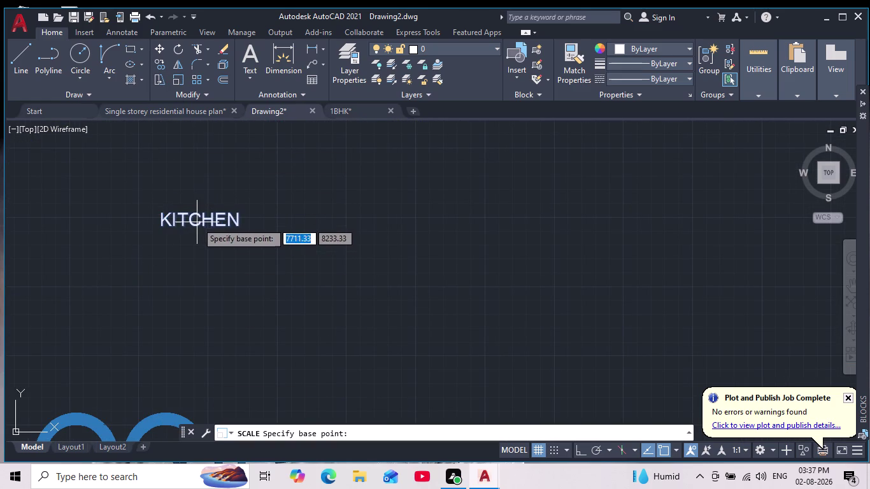
click(197, 219)
scroll(down, 3)
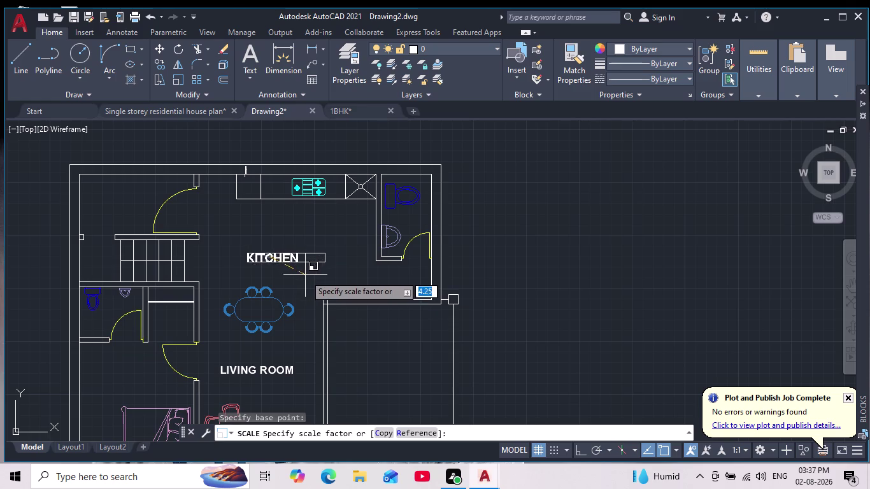
click(307, 277)
scroll(down, 3)
middle_drag(346, 302, 415, 270)
scroll(up, 3)
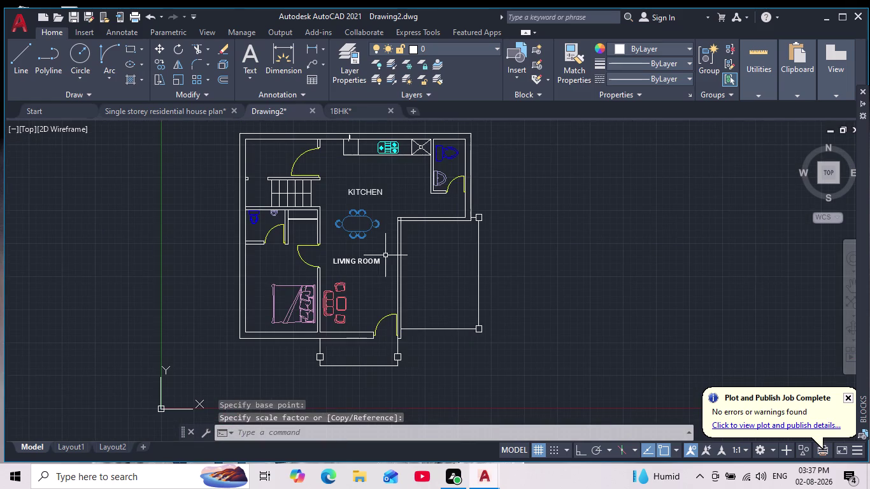
middle_drag(359, 222, 393, 226)
Make the KITCHEN label text bold.
triple_click(409, 196)
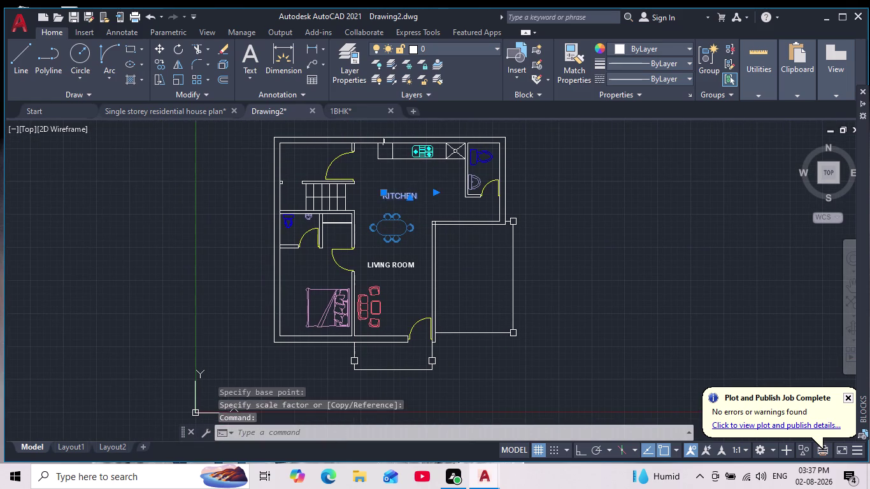
scroll(up, 3)
drag(442, 191, 224, 200)
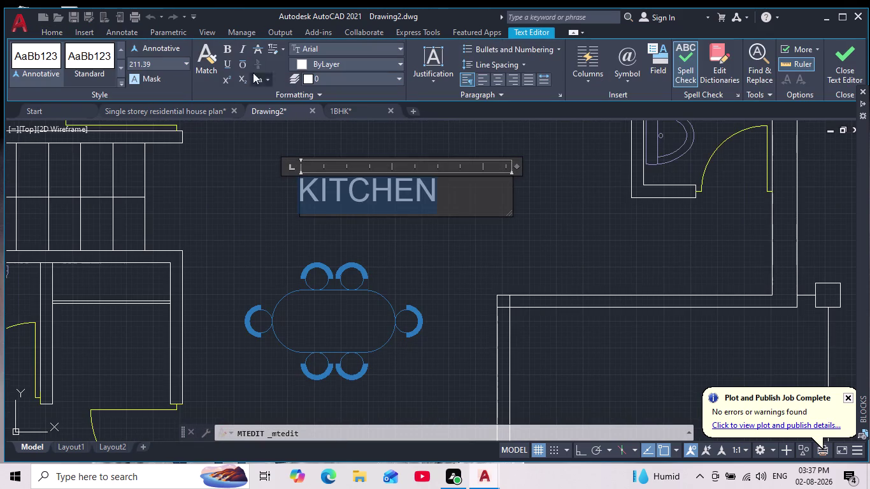
click(221, 43)
click(491, 262)
scroll(down, 3)
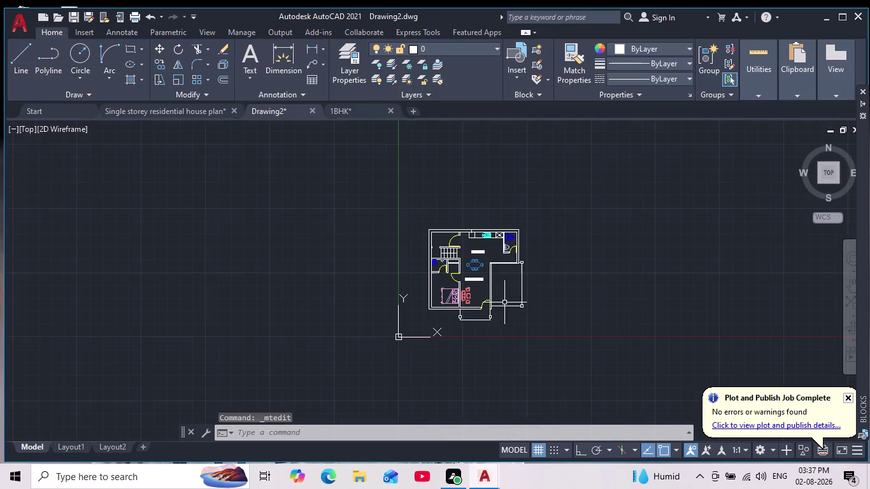
scroll(up, 3)
middle_drag(506, 305, 567, 286)
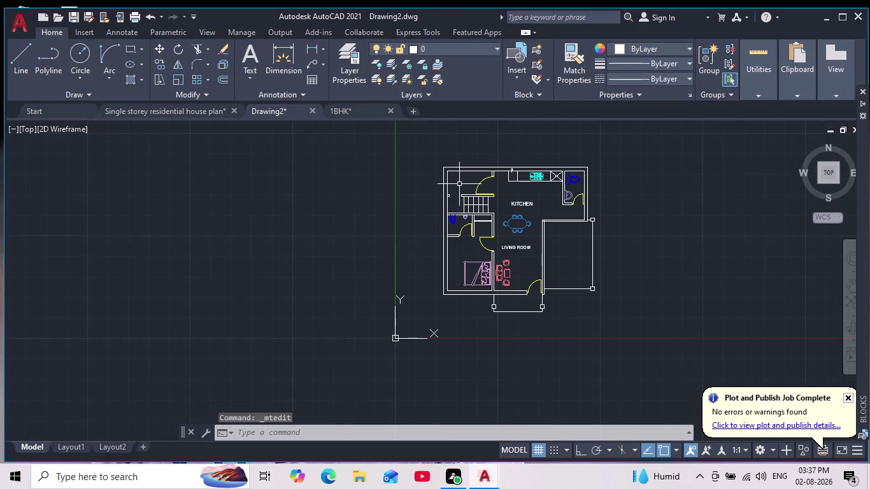
scroll(up, 3)
click(519, 205)
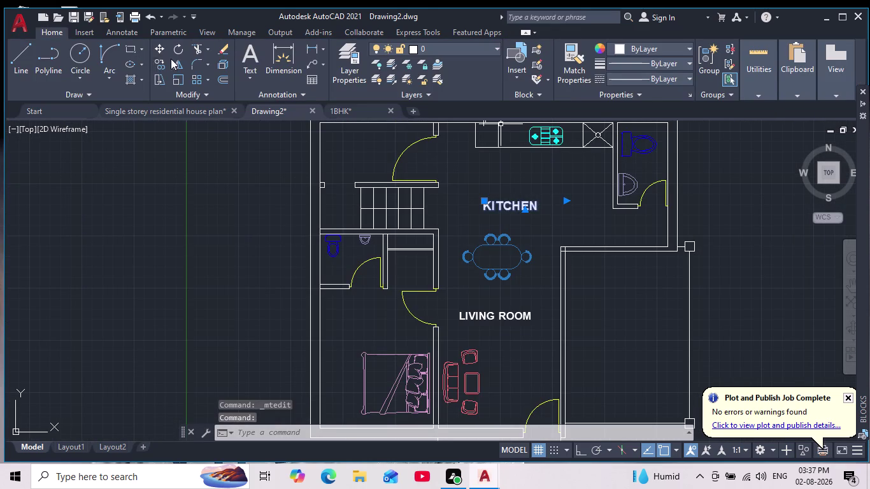
click(159, 63)
Place a copy of the KITCHEN label in the upper-left room beside the staircase.
click(519, 208)
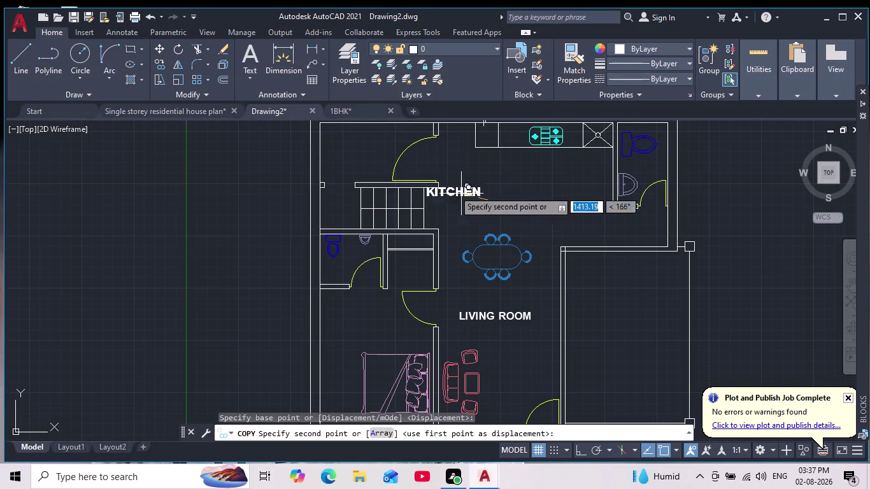
scroll(up, 3)
middle_drag(373, 157, 438, 234)
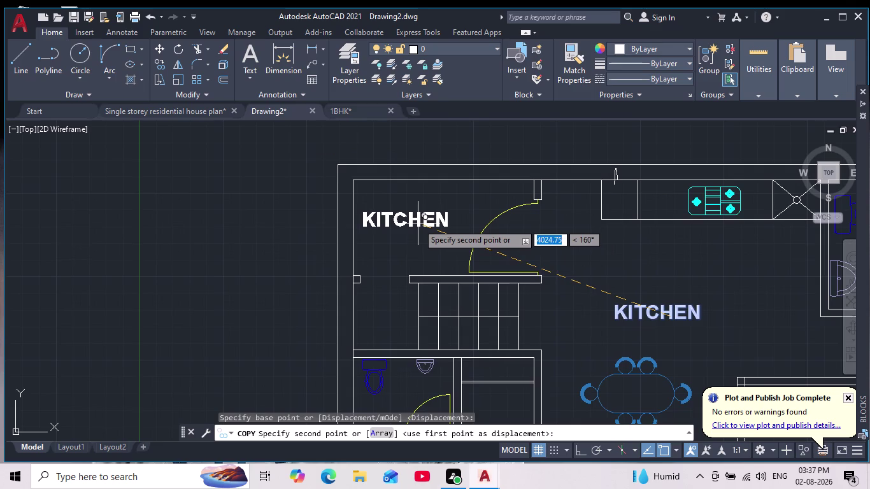
click(420, 227)
key(Escape)
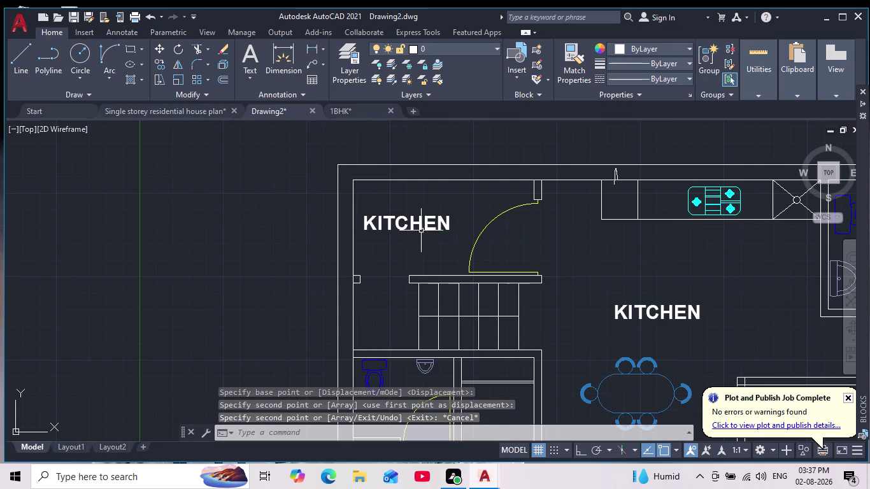
Change the copied label to WASHING AREA and widen its box to fit one line.
triple_click(421, 230)
drag(454, 225, 344, 227)
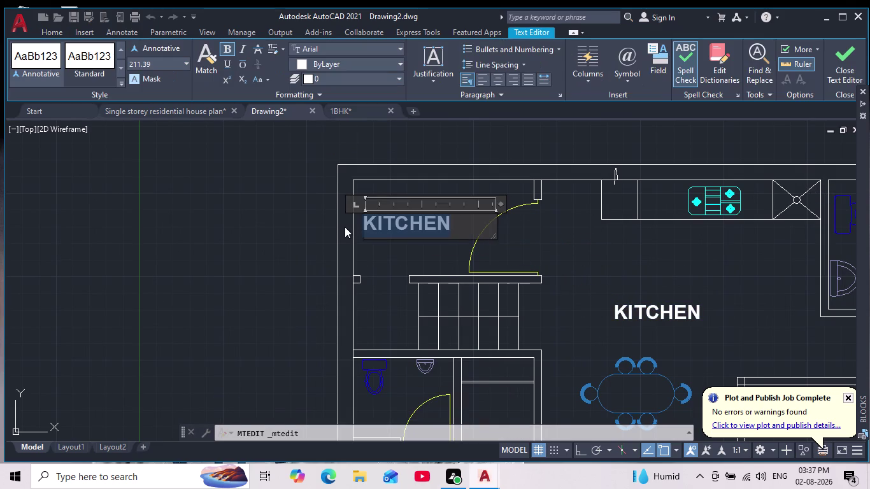
key(BackSpace)
text(WAS)
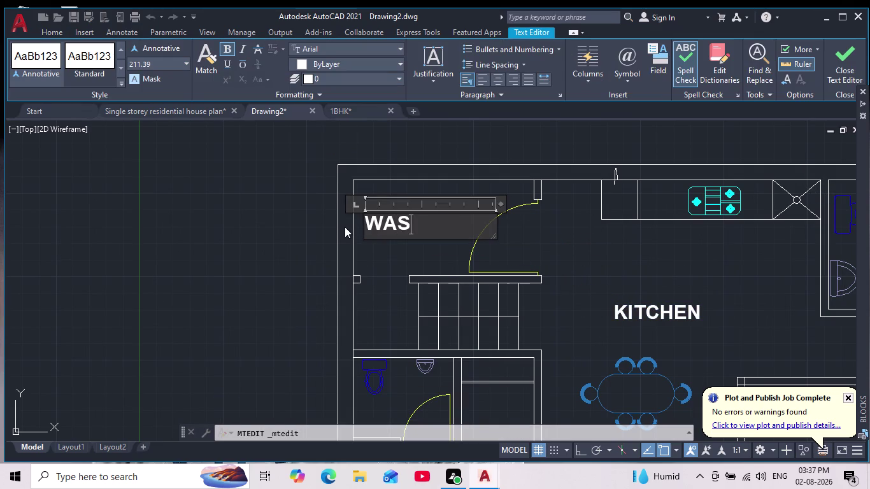
text(HING)
key(space)
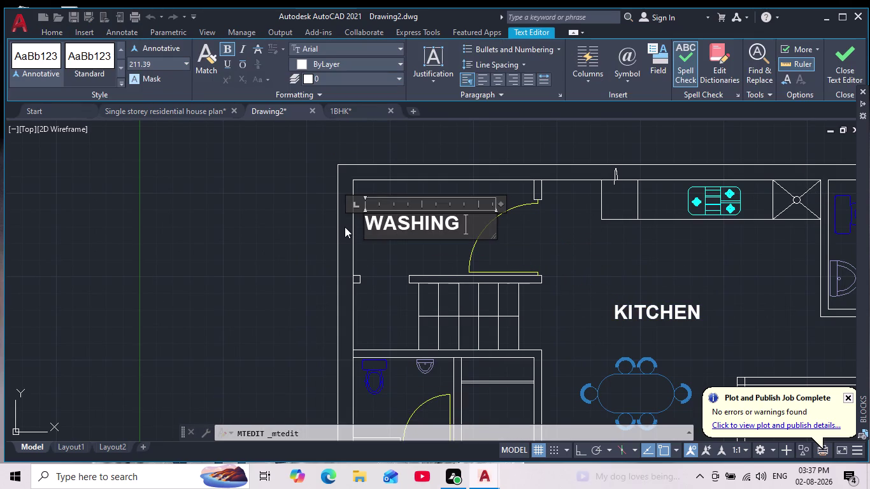
text(AEW)
key(BackSpace)
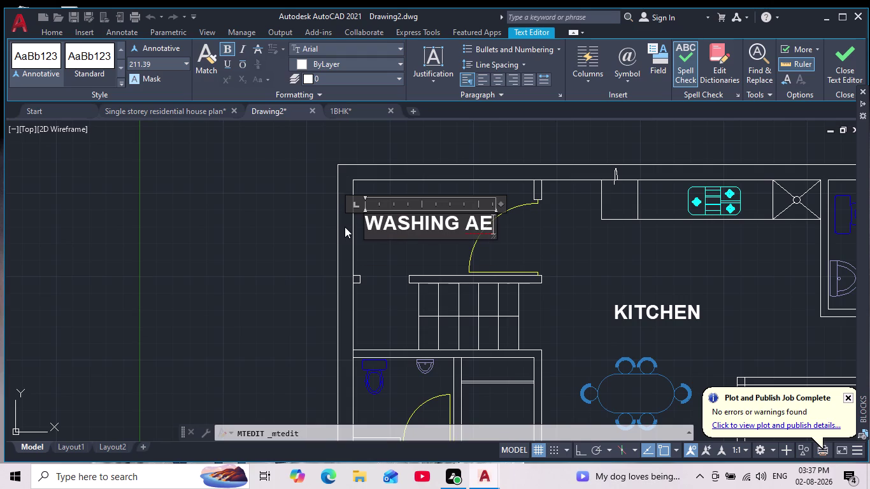
key(BackSpace)
text(REA)
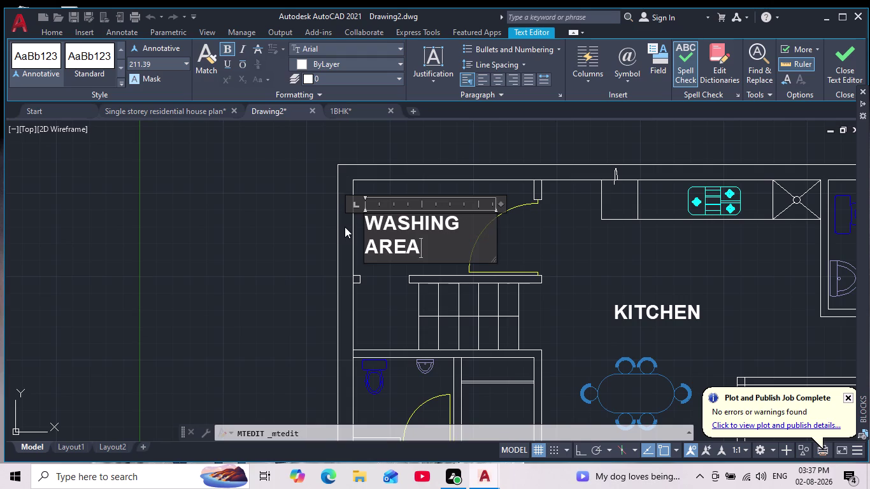
drag(495, 236, 516, 235)
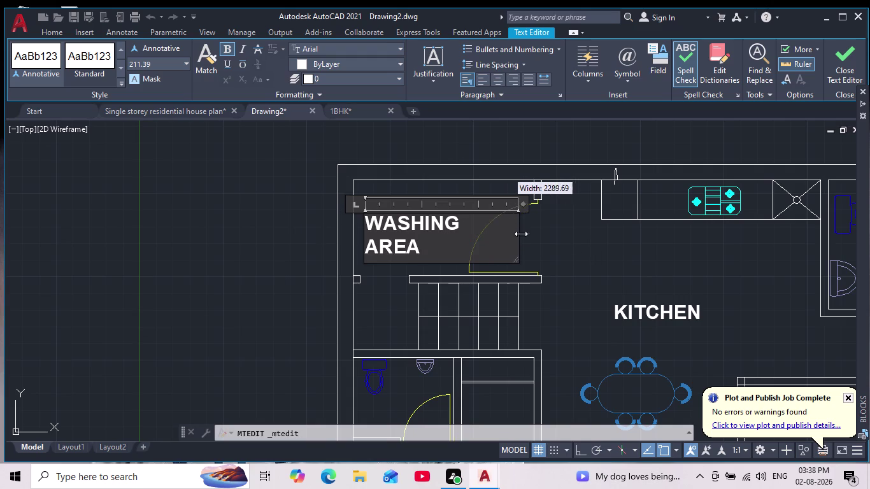
drag(517, 235, 531, 227)
click(441, 249)
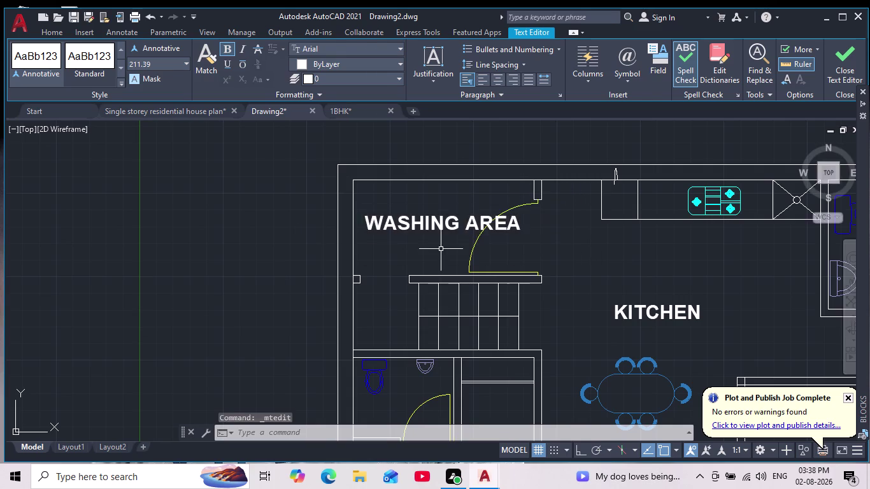
Scale the WASHING AREA label down by a factor of 0.5.
scroll(down, 3)
scroll(up, 3)
click(383, 238)
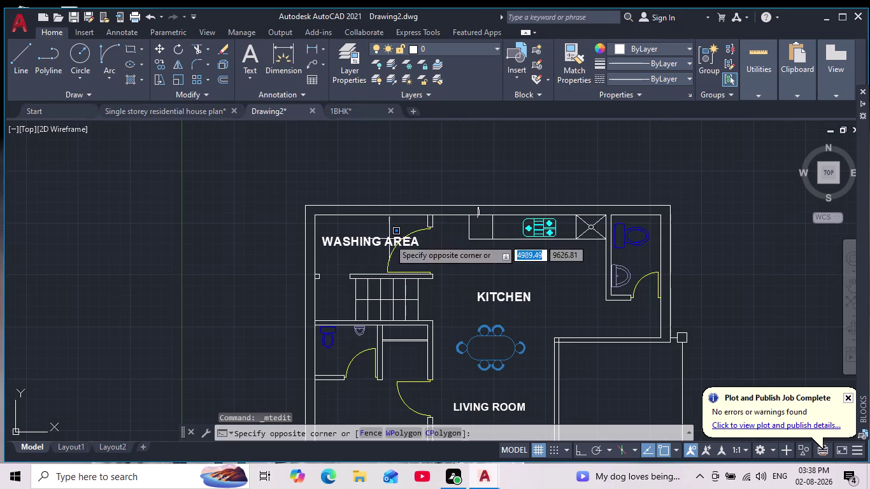
click(350, 245)
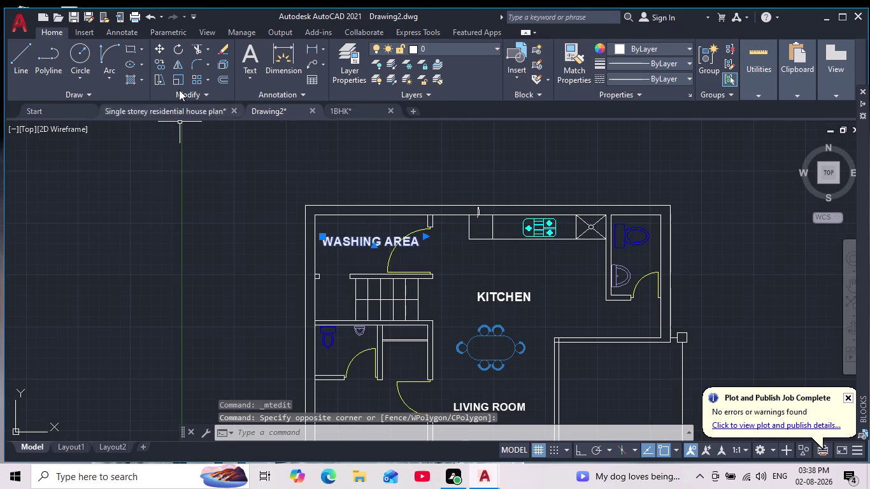
drag(175, 81, 176, 89)
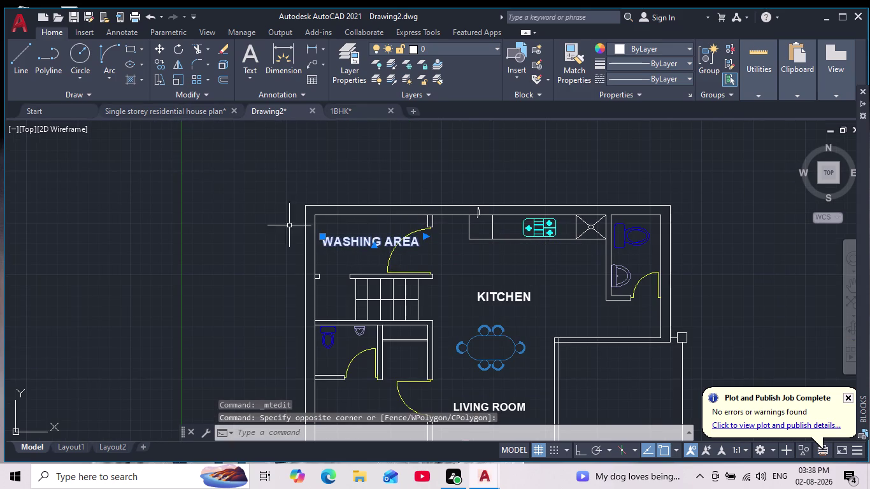
click(319, 232)
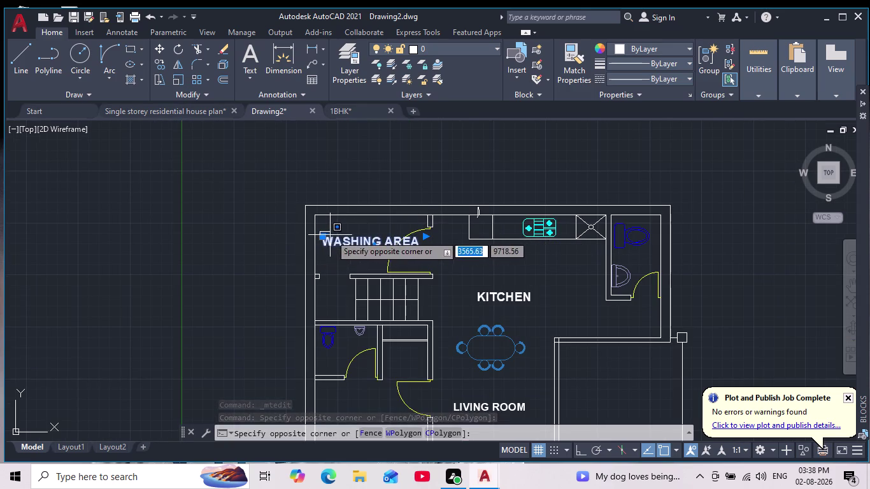
click(331, 235)
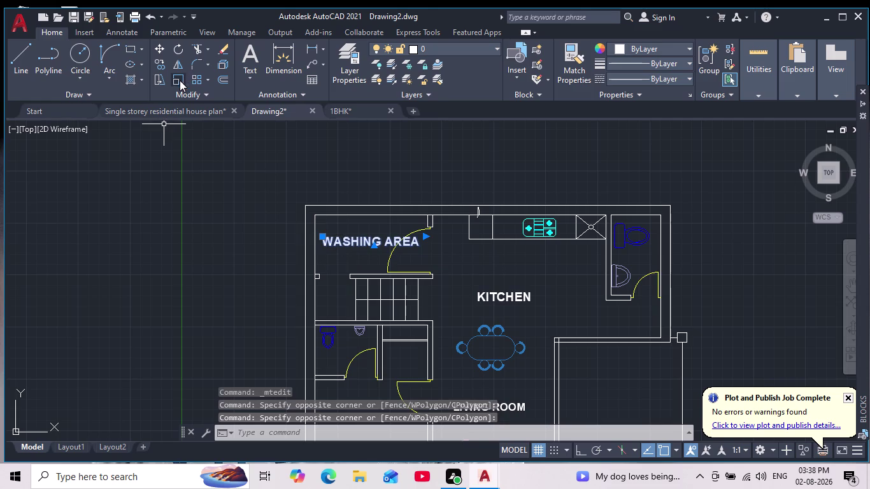
click(179, 80)
click(331, 243)
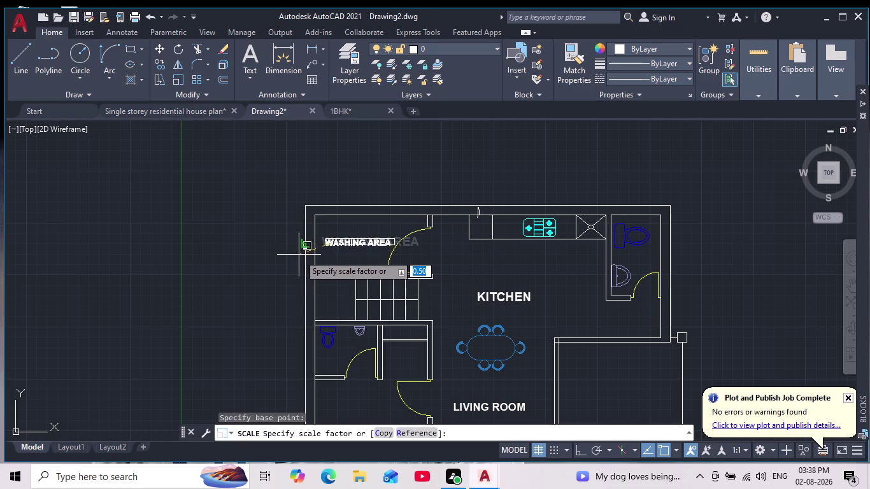
click(299, 254)
Pan back to the kitchen and select the KITCHEN label.
scroll(down, 3)
scroll(up, 3)
middle_drag(264, 280, 304, 195)
scroll(down, 3)
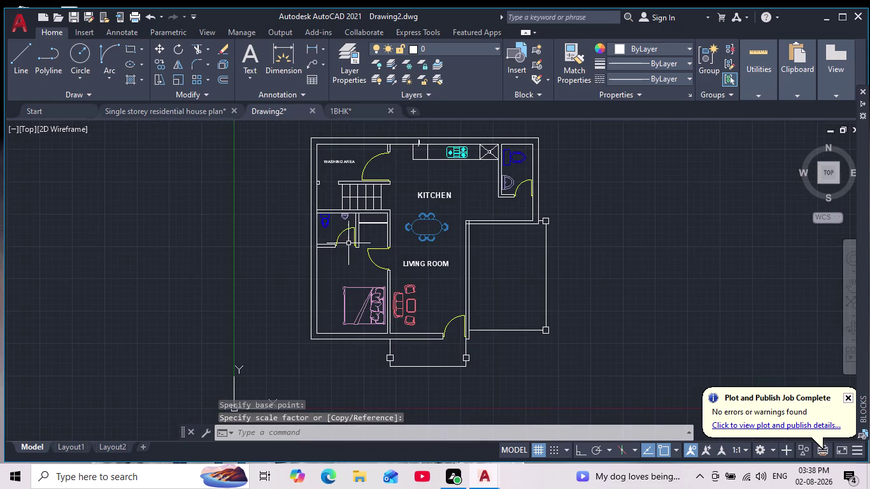
scroll(up, 3)
middle_drag(352, 267, 388, 234)
scroll(down, 3)
scroll(up, 3)
middle_drag(382, 229, 380, 270)
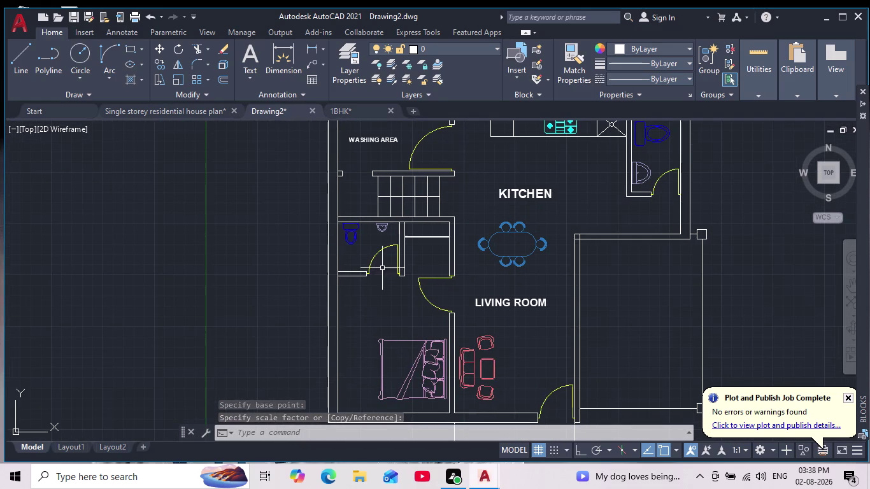
click(518, 189)
Copy the KITCHEN label into the small toilet room.
click(518, 195)
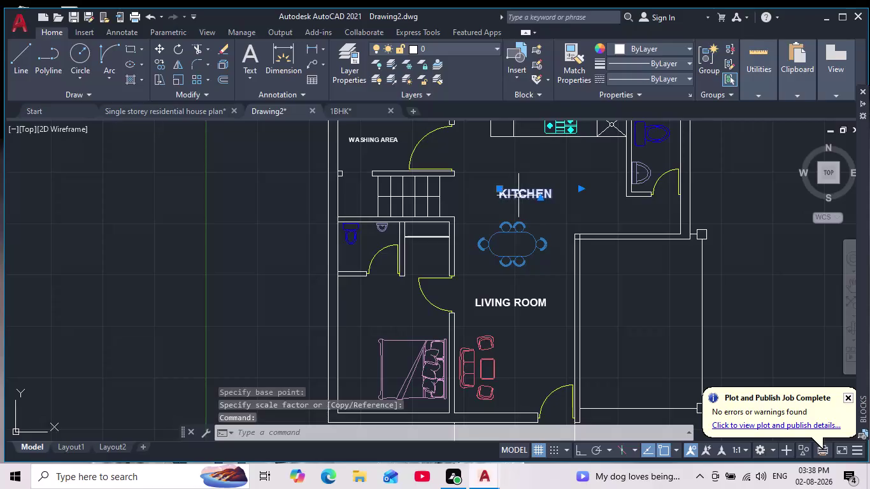
click(158, 64)
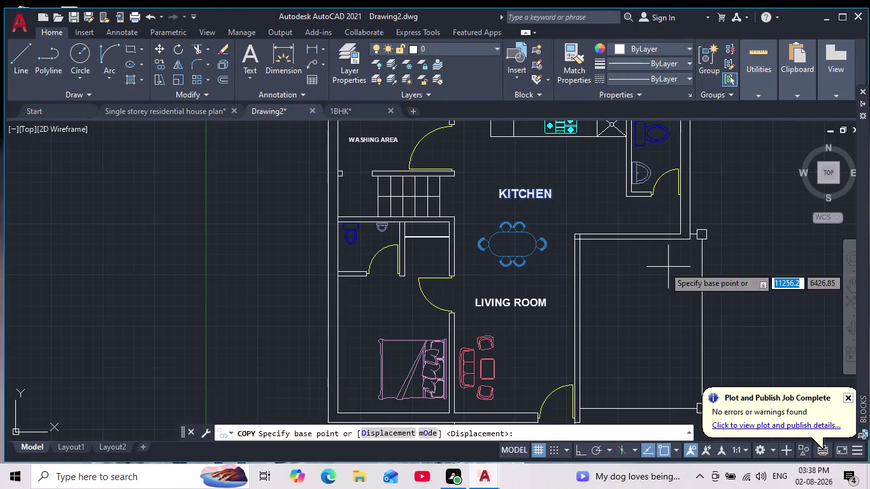
click(511, 190)
scroll(up, 3)
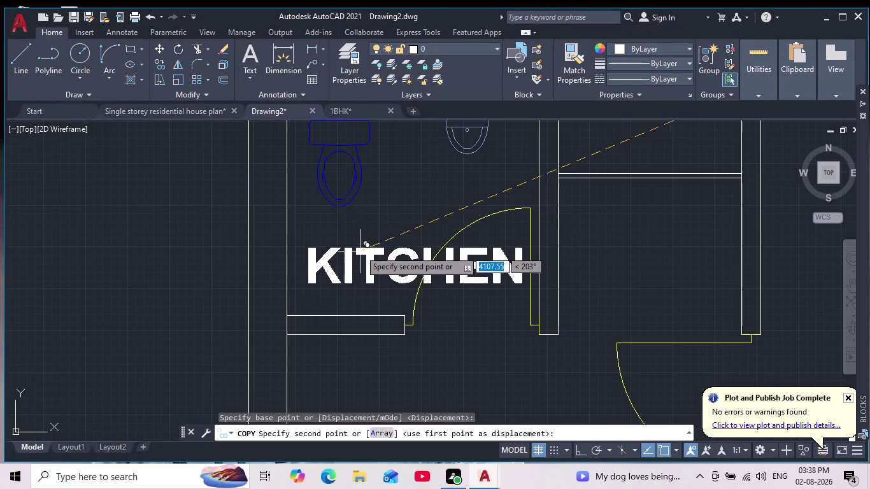
click(354, 244)
key(Escape)
Replace the copied label's text with TOILET.
triple_click(363, 248)
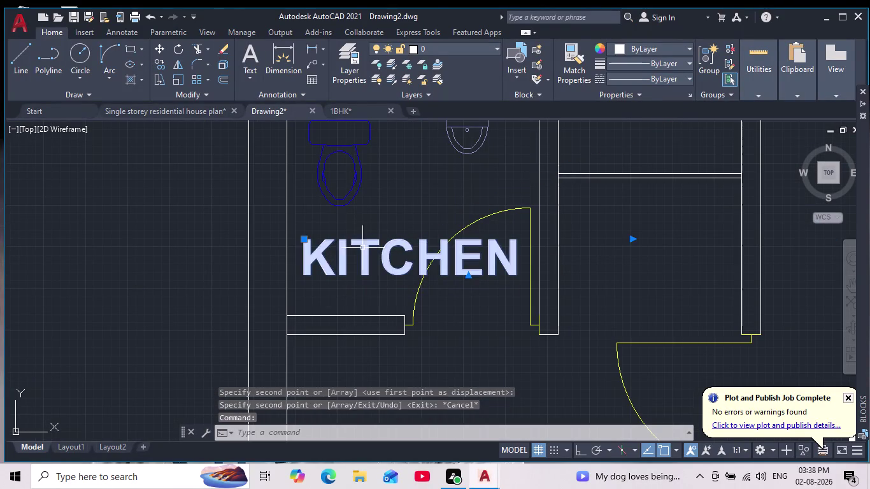
drag(526, 272, 236, 263)
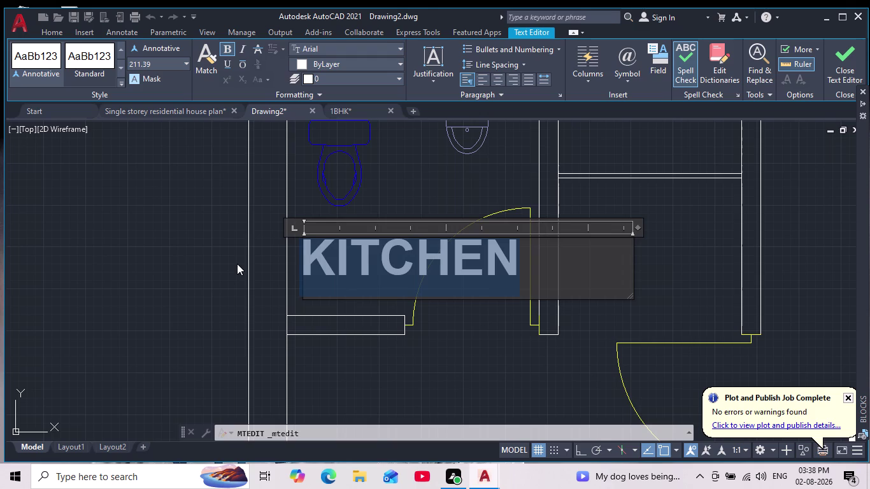
key(Delete)
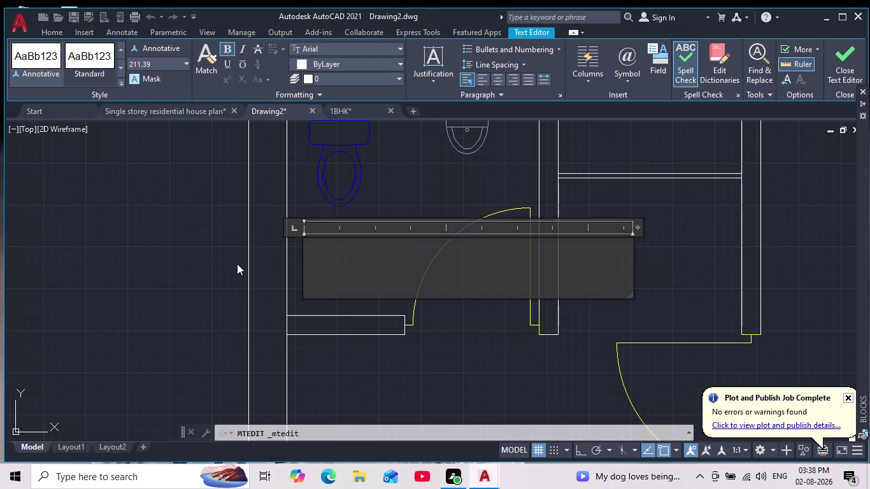
text(TOILE)
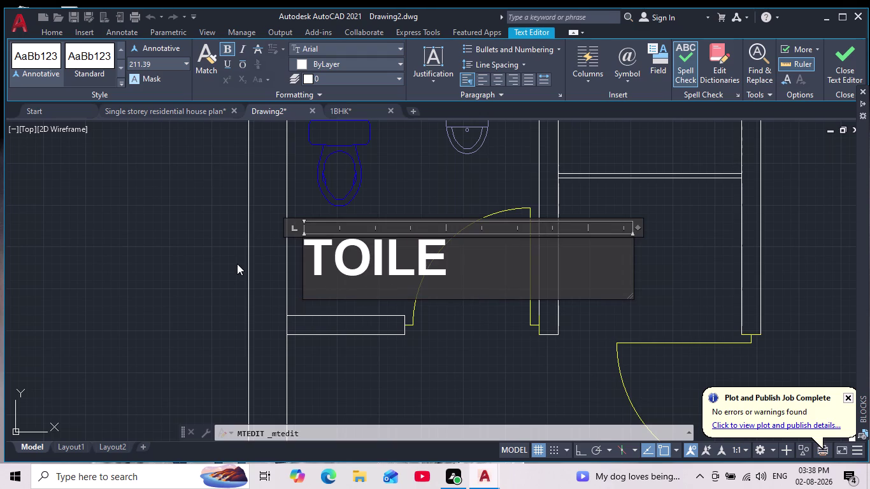
text(T)
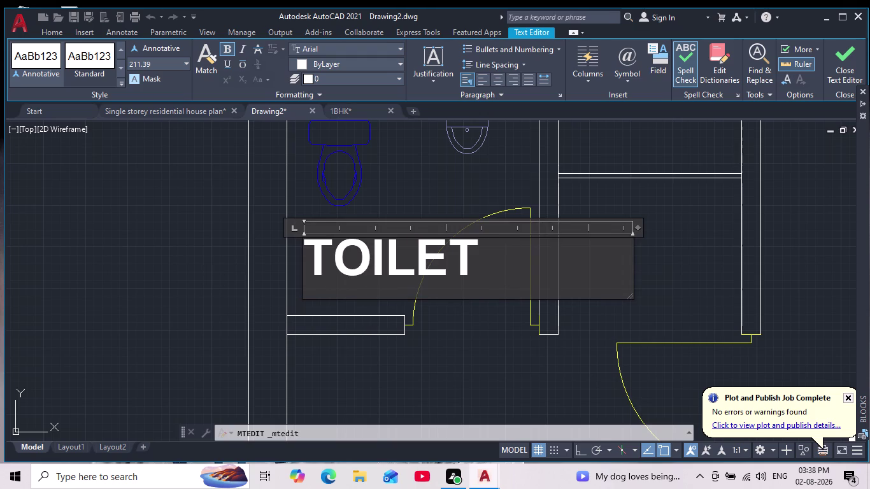
drag(630, 260, 483, 269)
click(449, 176)
scroll(down, 3)
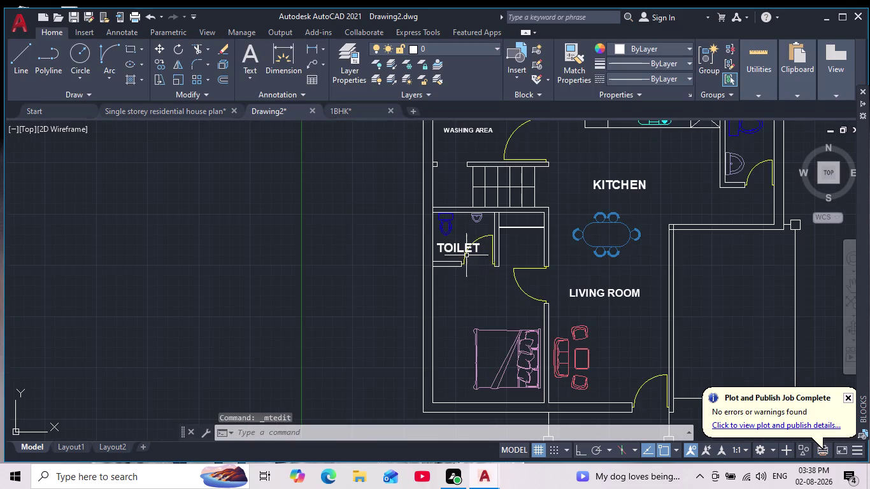
scroll(up, 3)
scroll(up, 3)
Scale the TOILET label down to fit the small toilet room.
click(464, 250)
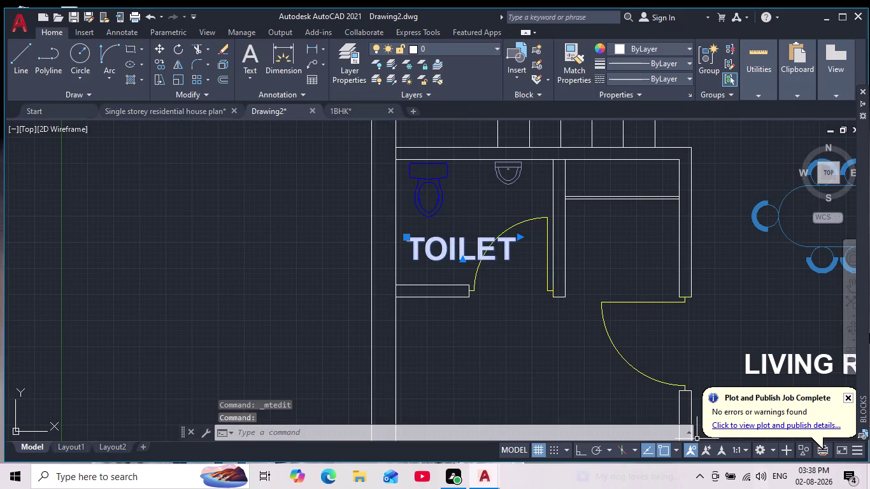
click(179, 75)
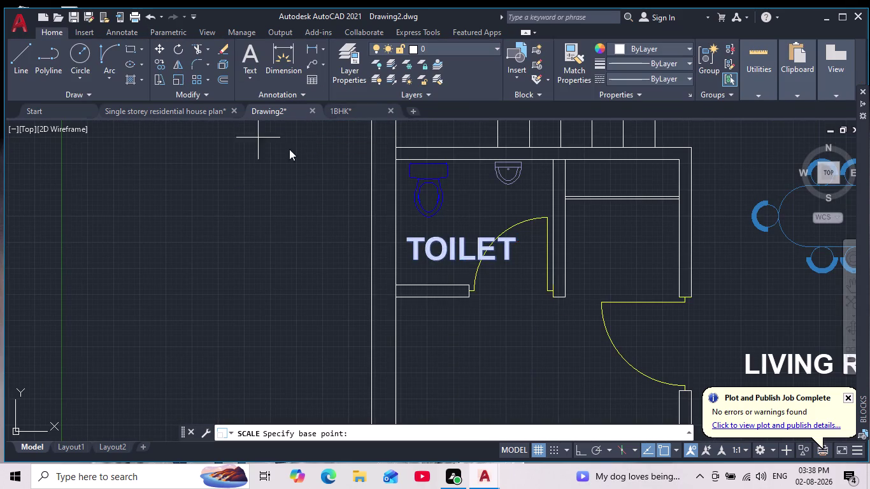
click(399, 237)
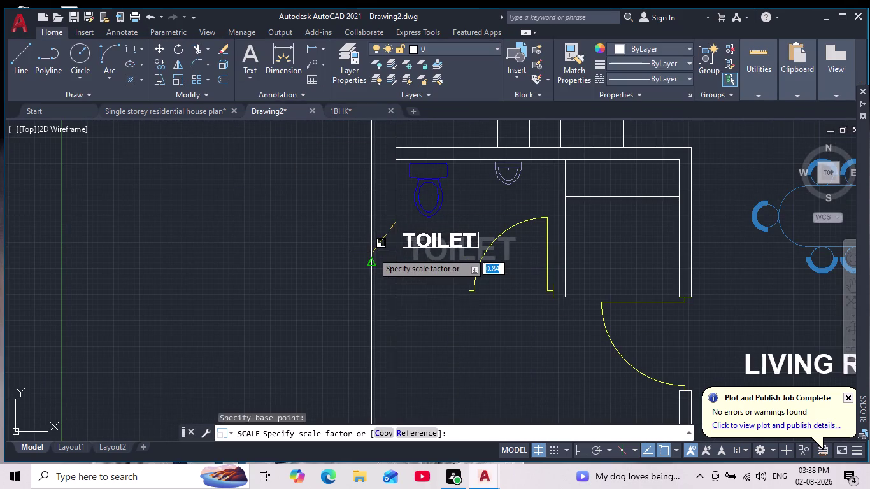
click(378, 249)
scroll(down, 3)
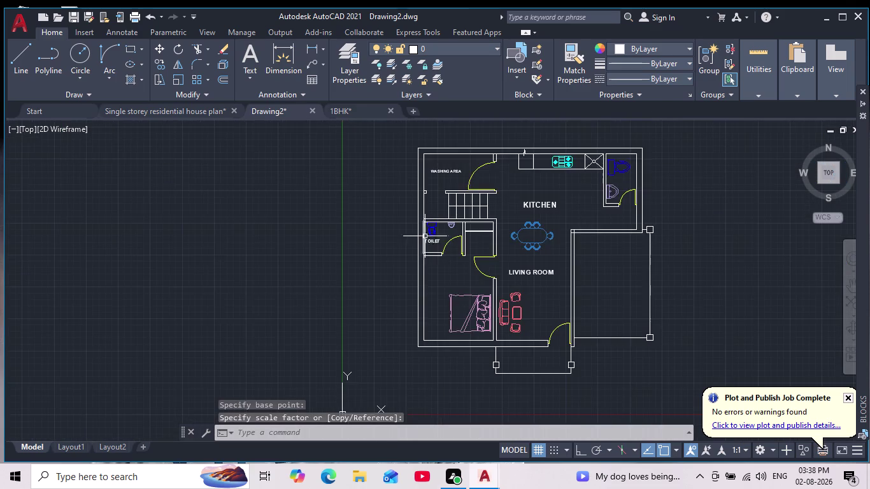
scroll(up, 3)
Move the TOILET label lower inside the toilet room.
click(430, 234)
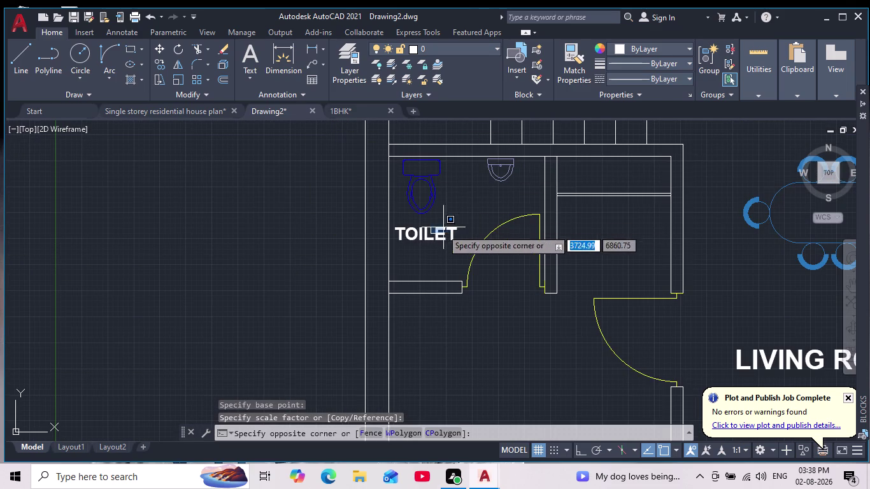
click(431, 237)
click(422, 235)
click(160, 49)
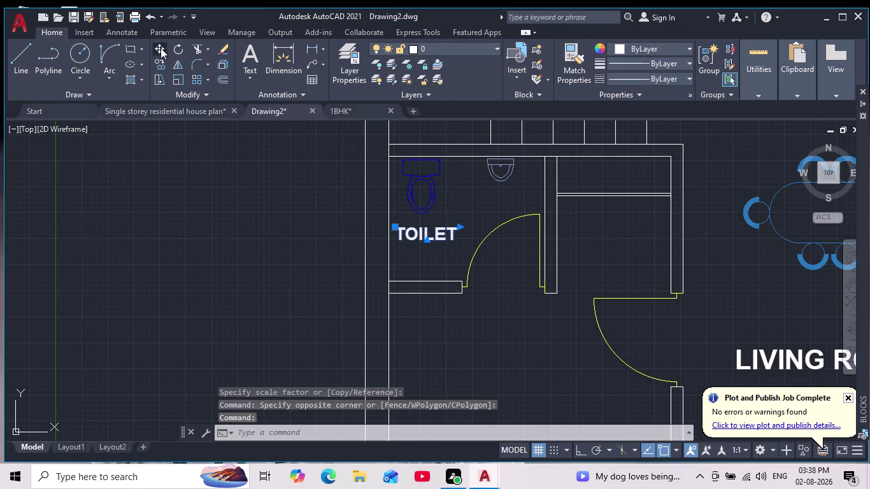
click(421, 232)
click(430, 247)
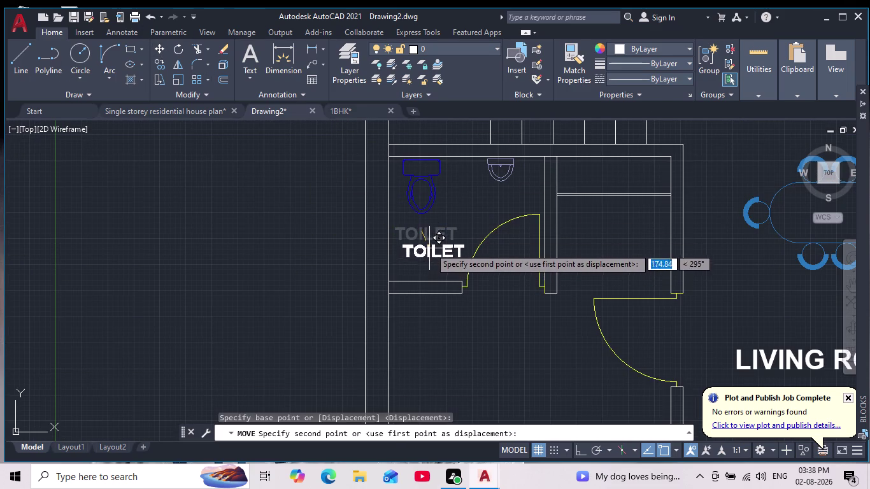
scroll(down, 3)
scroll(up, 3)
click(440, 257)
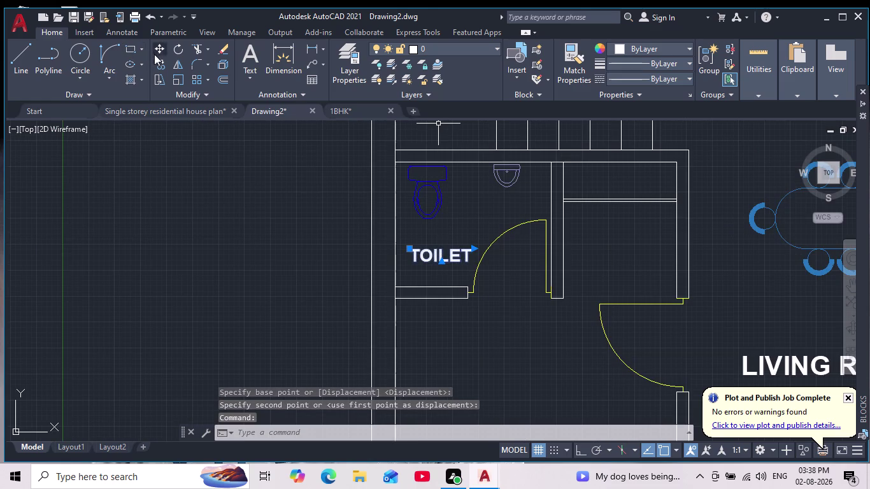
Copy the TOILET label into the second toilet near the kitchen.
click(159, 63)
click(434, 256)
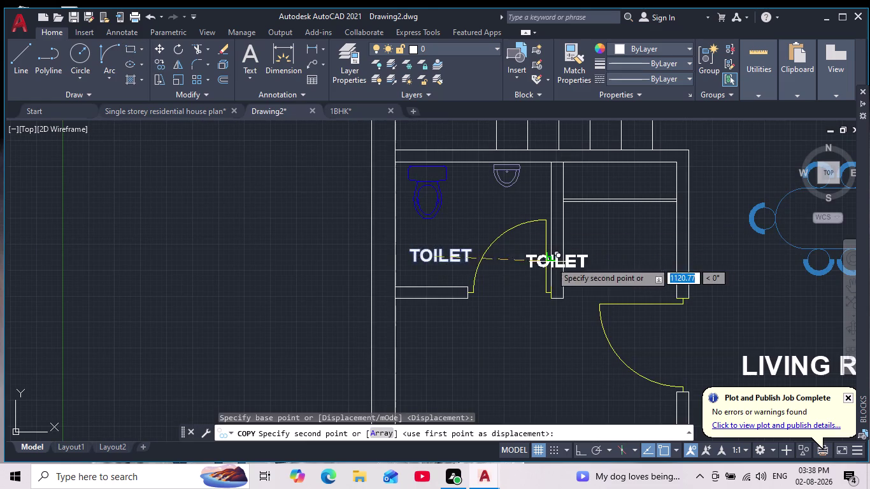
middle_drag(551, 262, 374, 273)
scroll(down, 3)
middle_drag(590, 237, 400, 299)
scroll(down, 3)
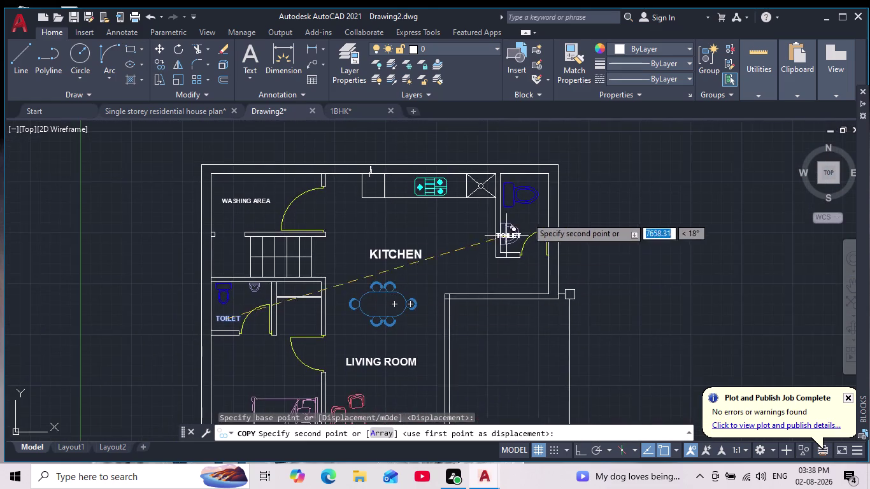
scroll(up, 3)
click(529, 230)
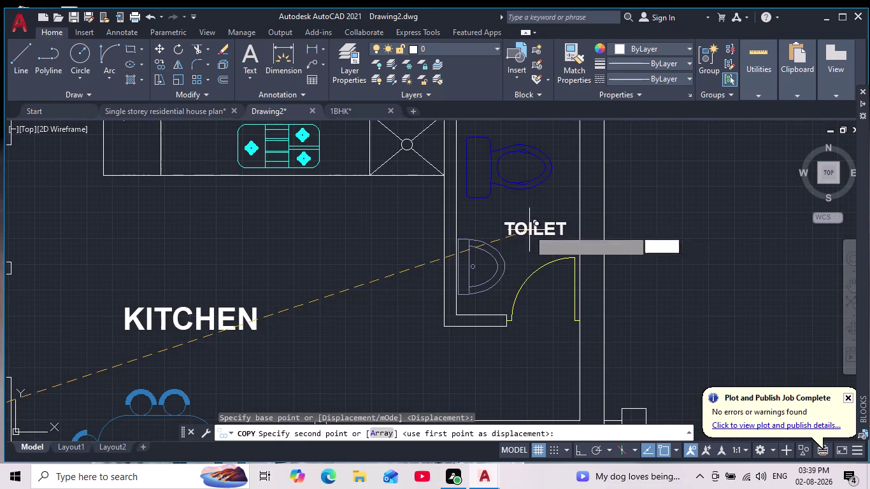
scroll(down, 3)
middle_drag(537, 295, 567, 202)
scroll(down, 3)
key(Escape)
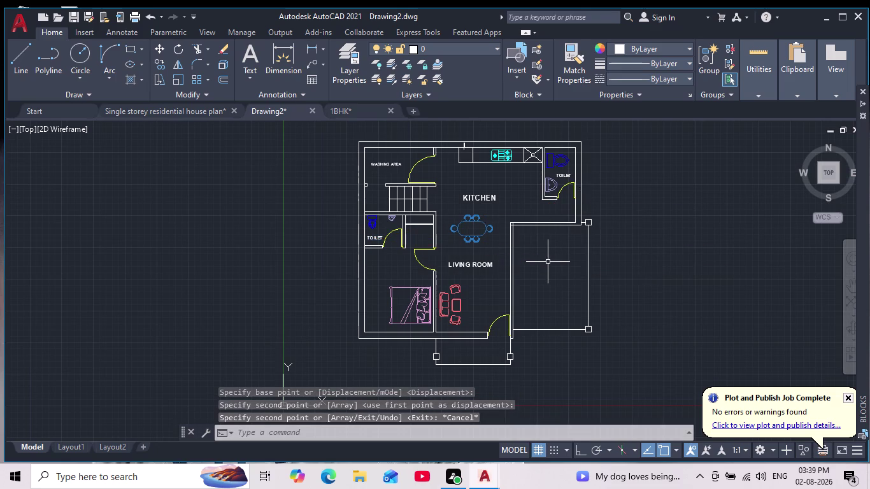
scroll(down, 3)
scroll(up, 3)
Set the current drawing colour to medium grey (99,100,102).
middle_drag(534, 274, 525, 226)
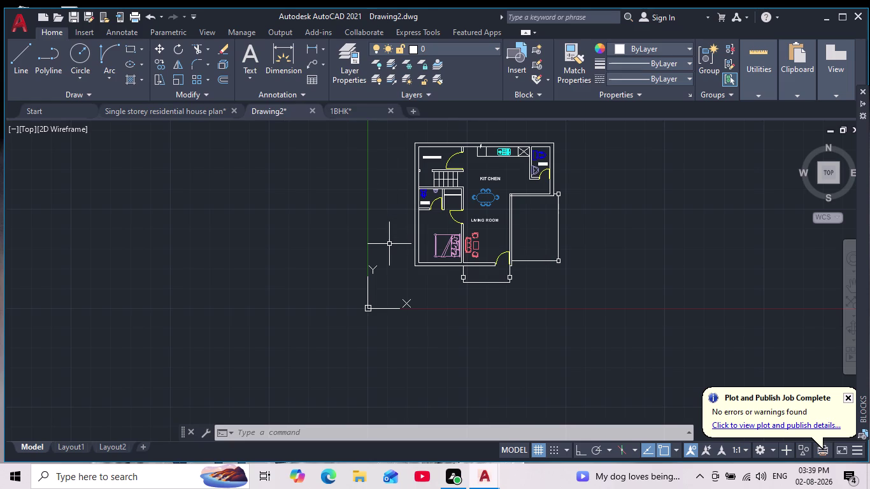
scroll(up, 3)
middle_drag(564, 213, 536, 261)
scroll(down, 3)
middle_drag(509, 278, 507, 264)
scroll(up, 3)
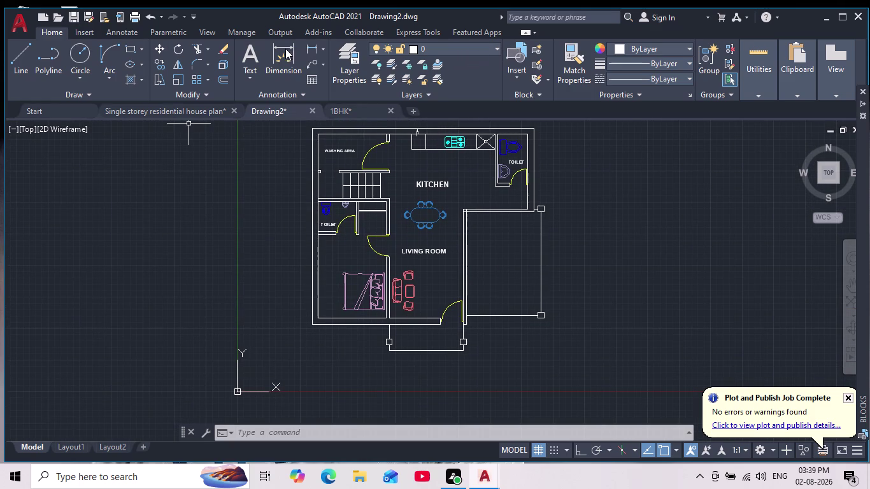
click(623, 49)
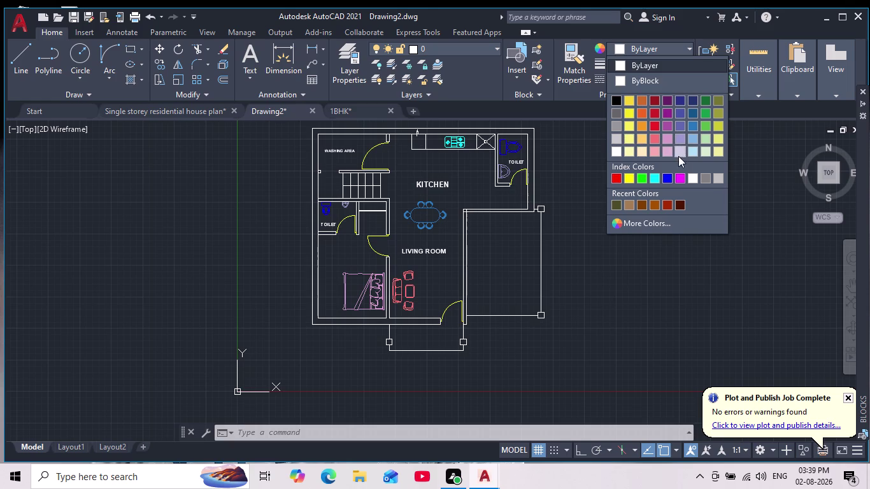
click(617, 111)
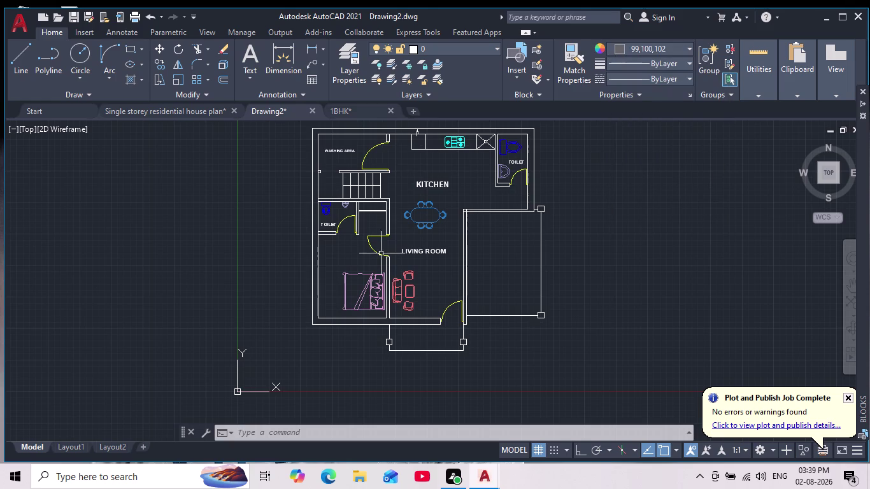
Draw a line from the empty room's top-right corner to its bottom-left corner.
middle_drag(388, 252, 394, 278)
click(19, 62)
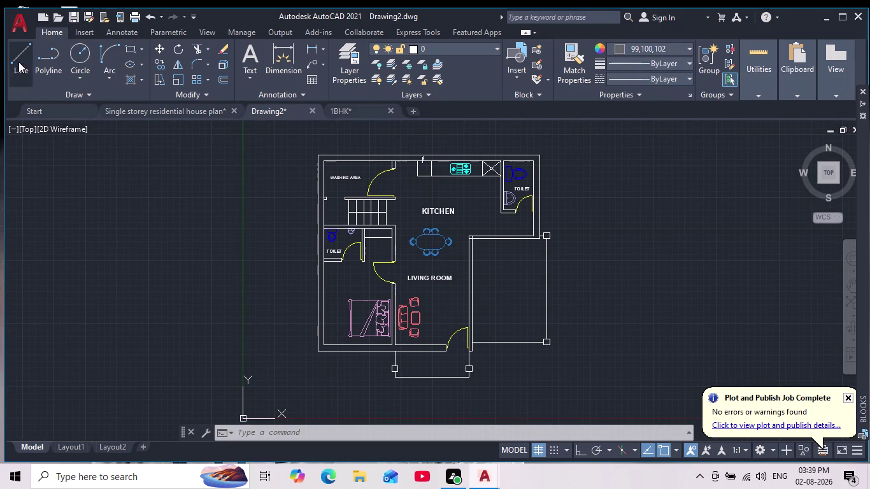
scroll(up, 3)
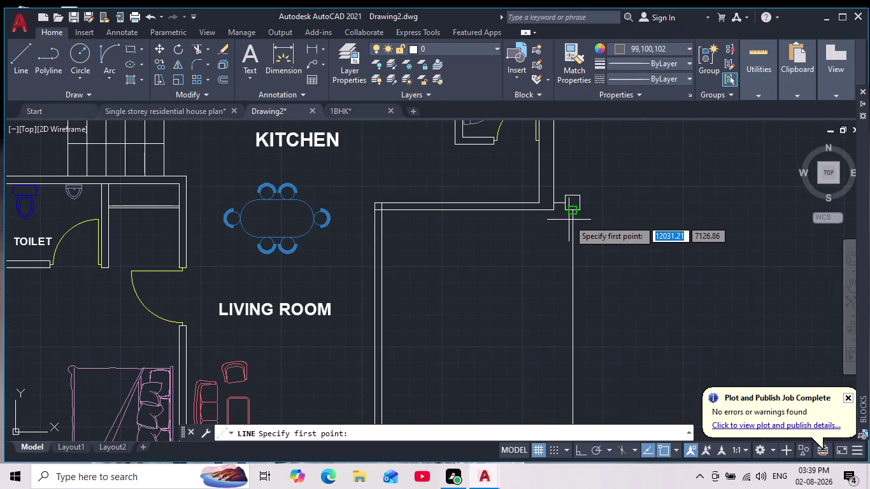
click(572, 214)
middle_drag(527, 257, 588, 160)
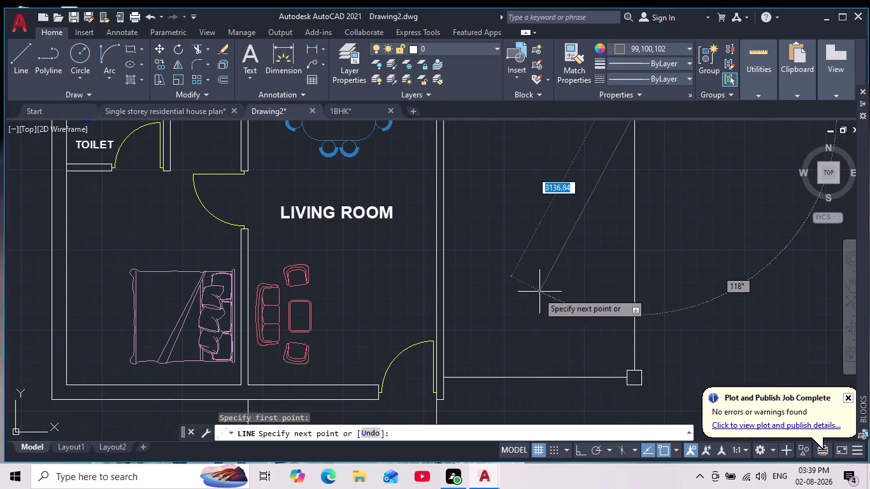
click(445, 377)
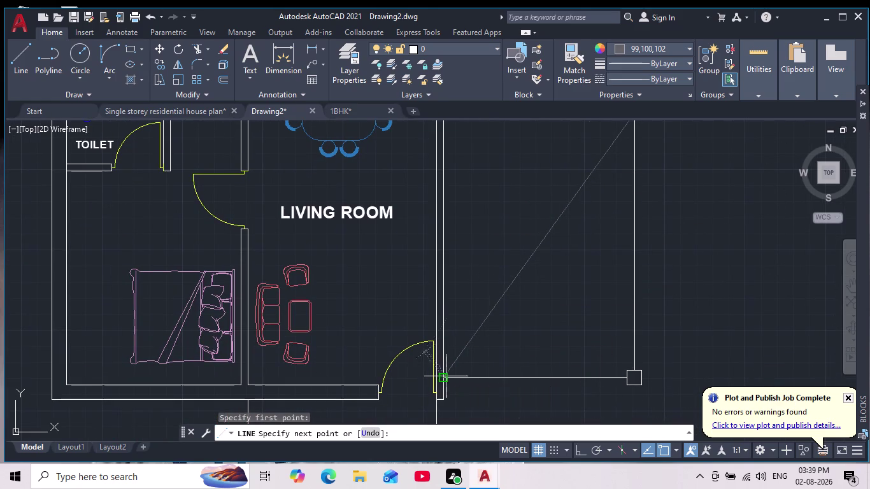
key(Escape)
Zoom around to check the diagonal, then select the diagonal line in the porch.
scroll(down, 3)
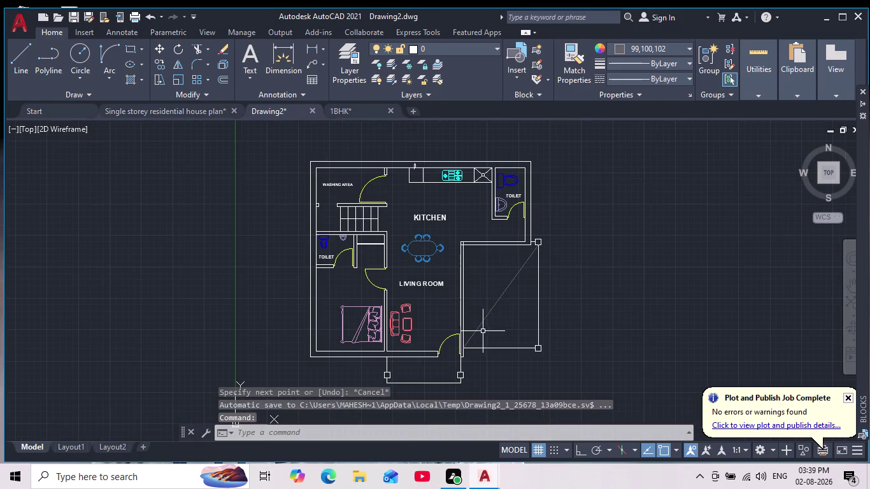
scroll(up, 3)
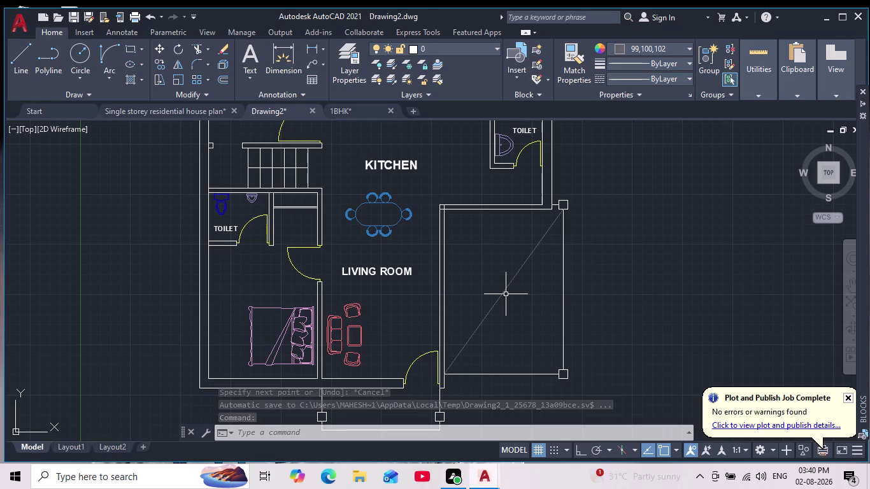
scroll(up, 3)
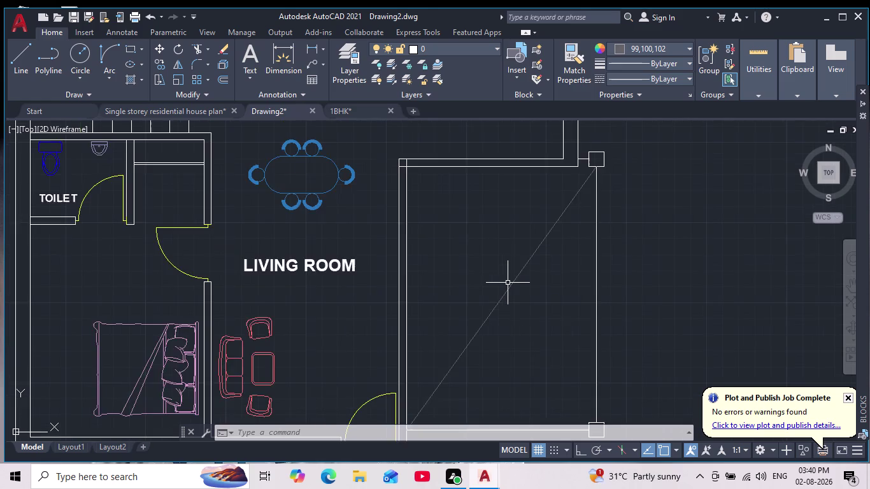
scroll(down, 3)
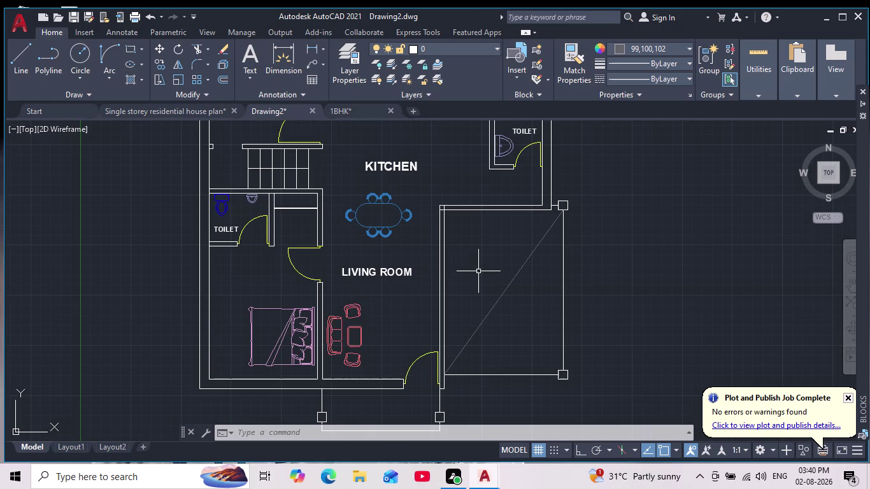
scroll(down, 3)
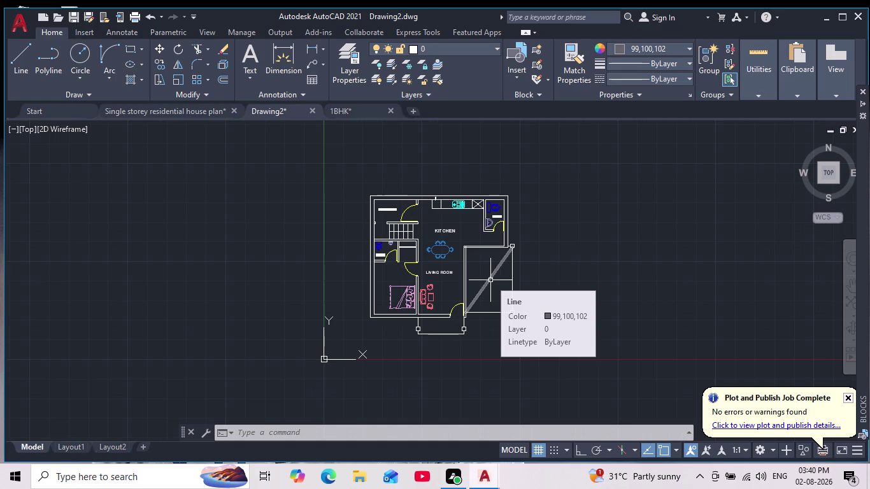
scroll(up, 3)
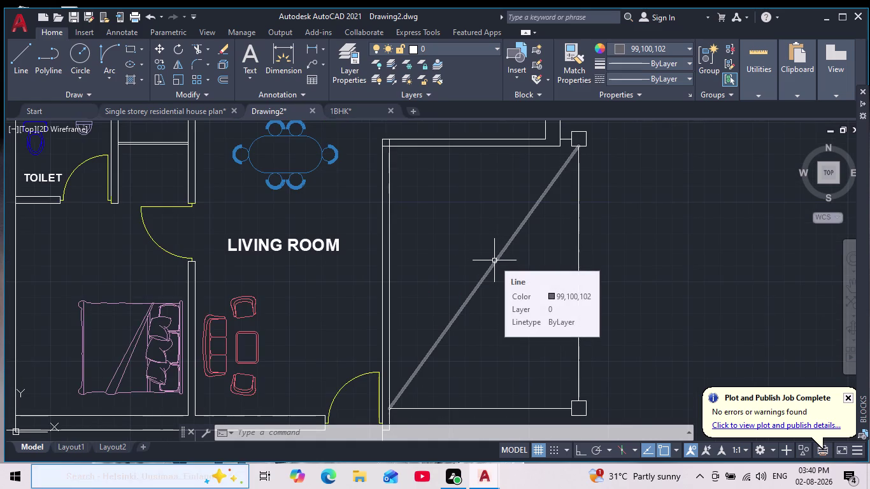
scroll(down, 3)
scroll(up, 3)
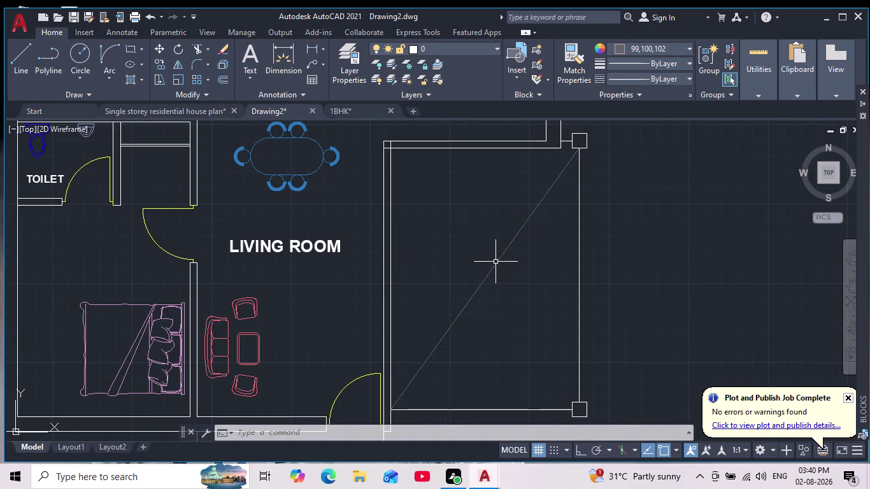
click(495, 263)
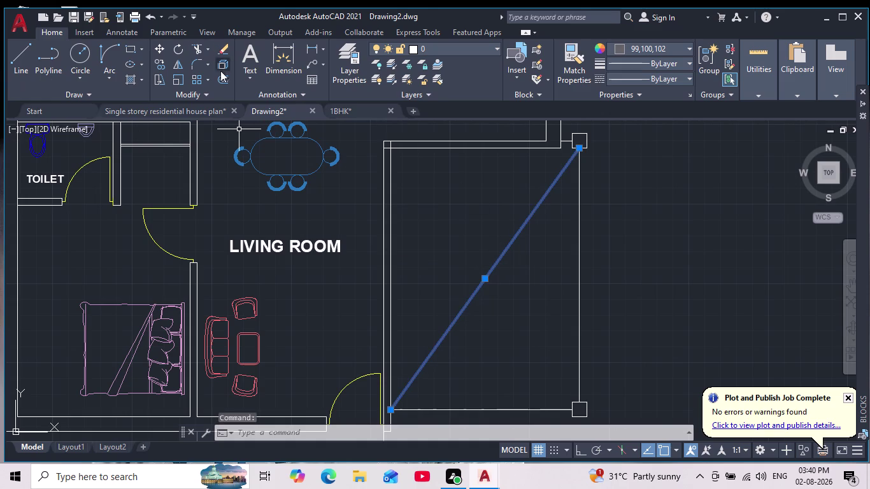
click(208, 77)
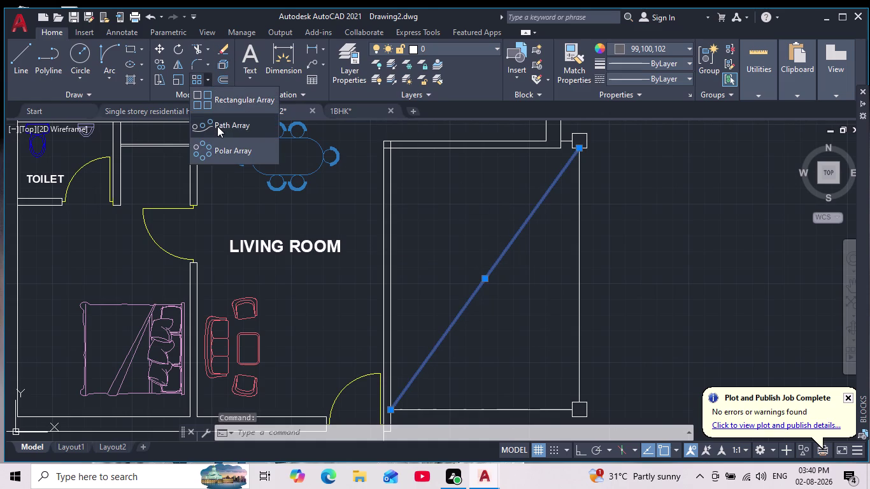
click(194, 75)
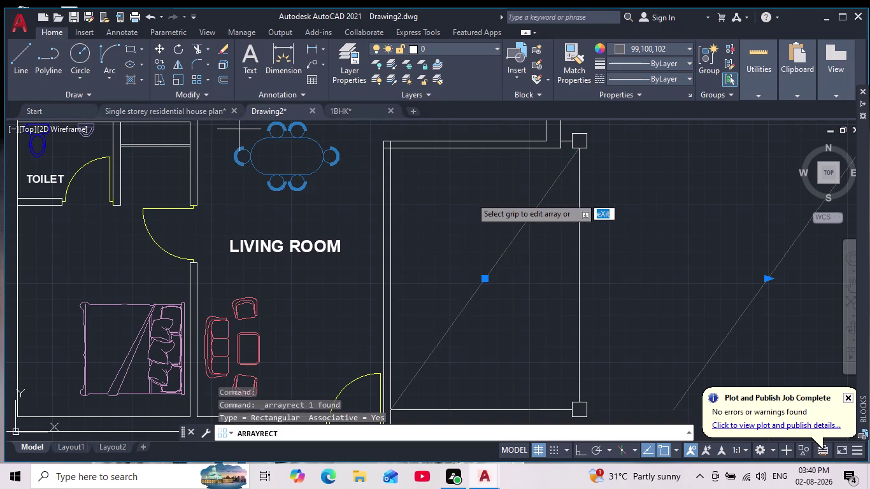
scroll(down, 3)
scroll(down, 3)
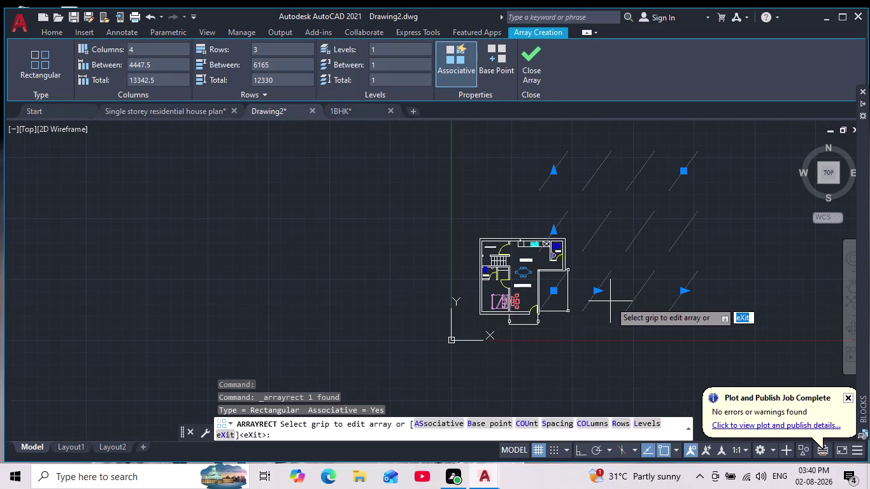
key(Escape)
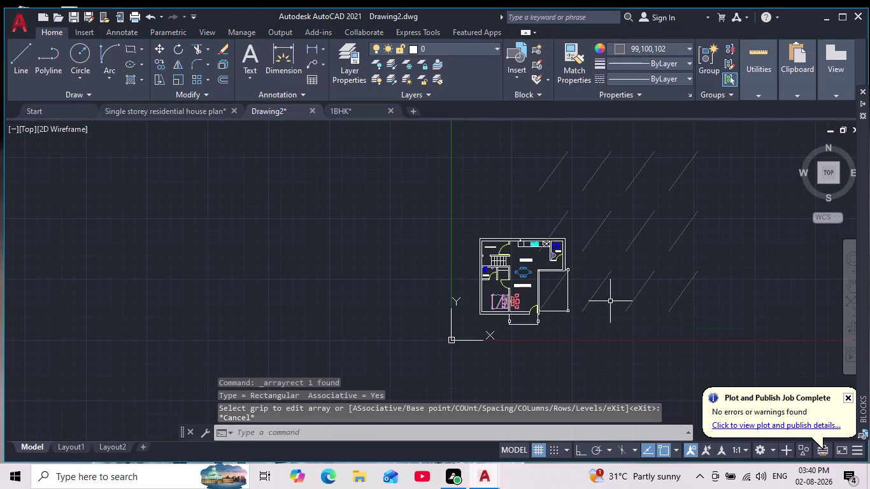
key(ctrl+z)
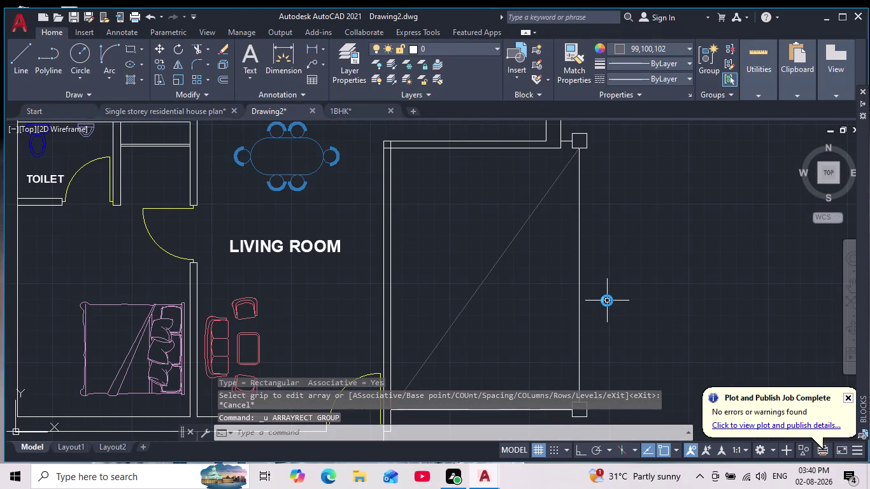
key(Escape)
key(Escape)
scroll(down, 3)
scroll(up, 3)
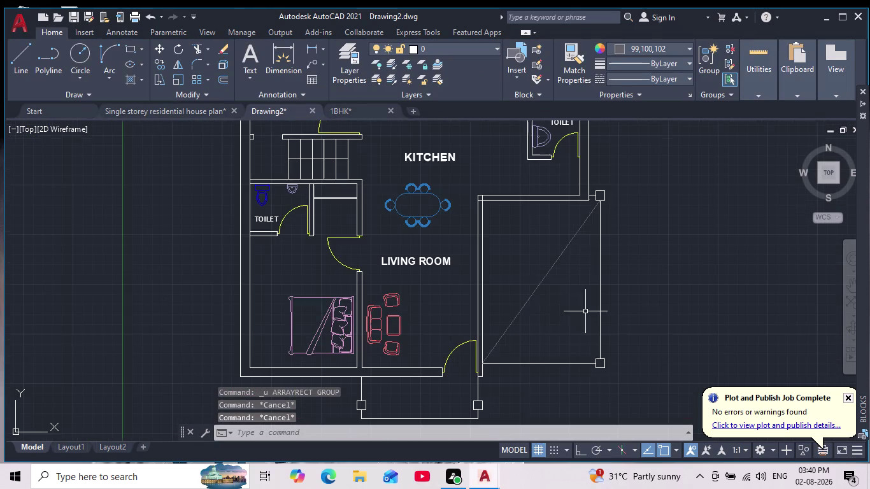
scroll(down, 3)
scroll(up, 3)
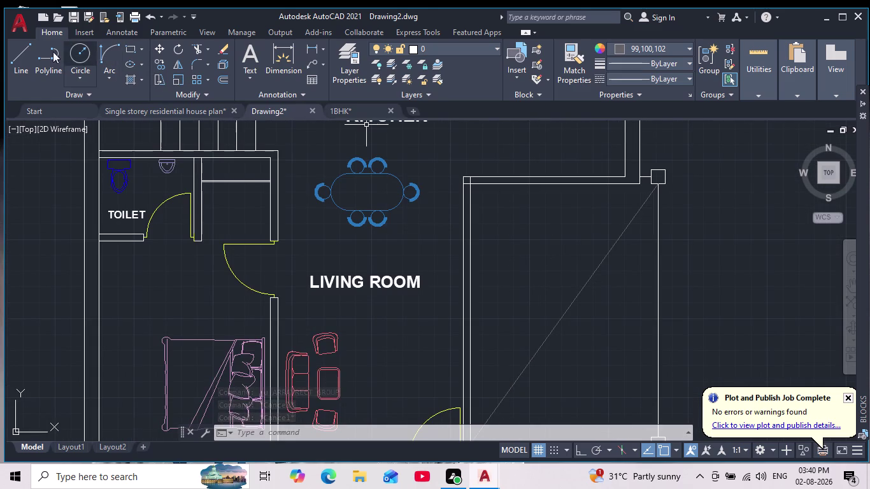
Draw a diagonal line from the porch's top-left corner to its bottom-right corner.
click(27, 51)
scroll(up, 3)
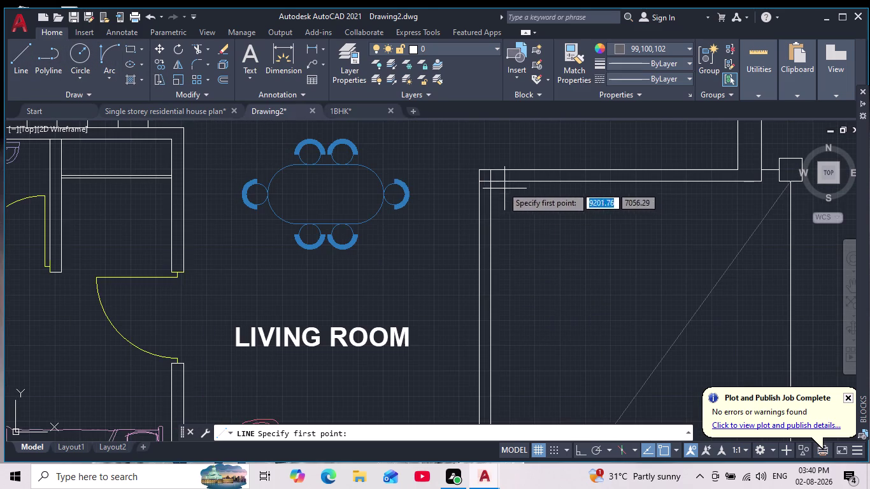
click(491, 180)
scroll(up, 3)
scroll(down, 3)
middle_drag(634, 290, 460, 181)
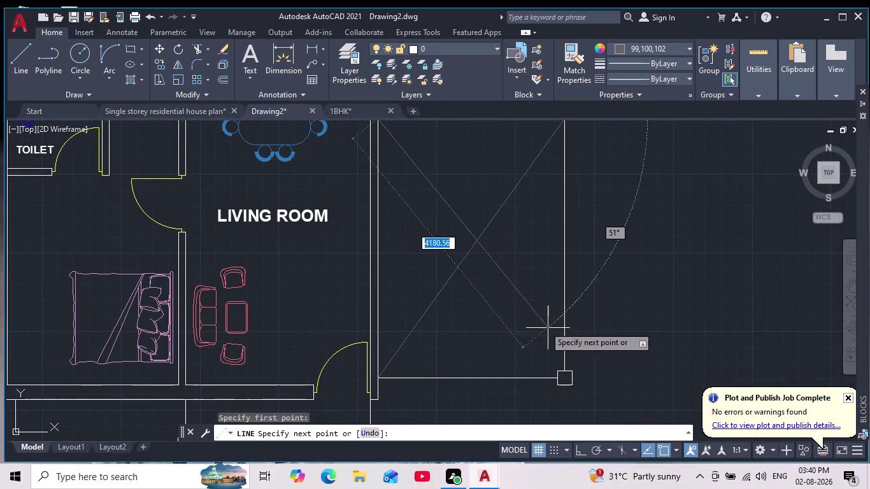
scroll(up, 3)
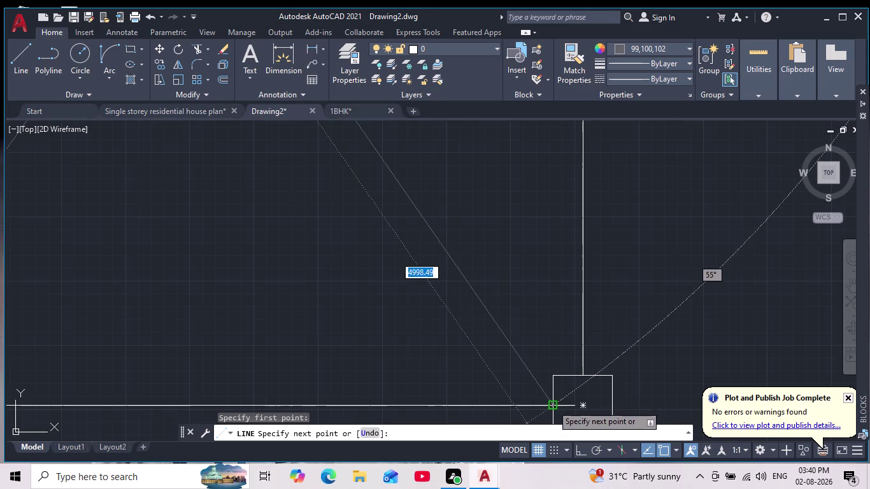
scroll(down, 3)
middle_drag(562, 365, 557, 424)
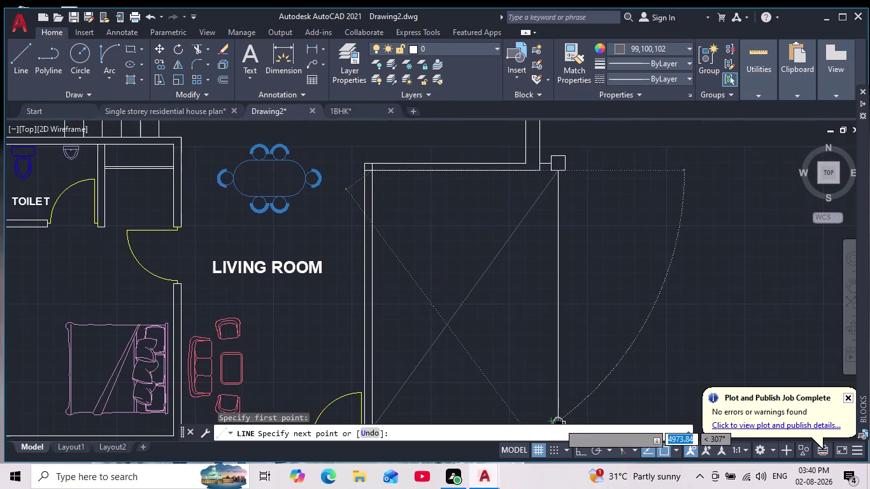
middle_drag(557, 424, 551, 402)
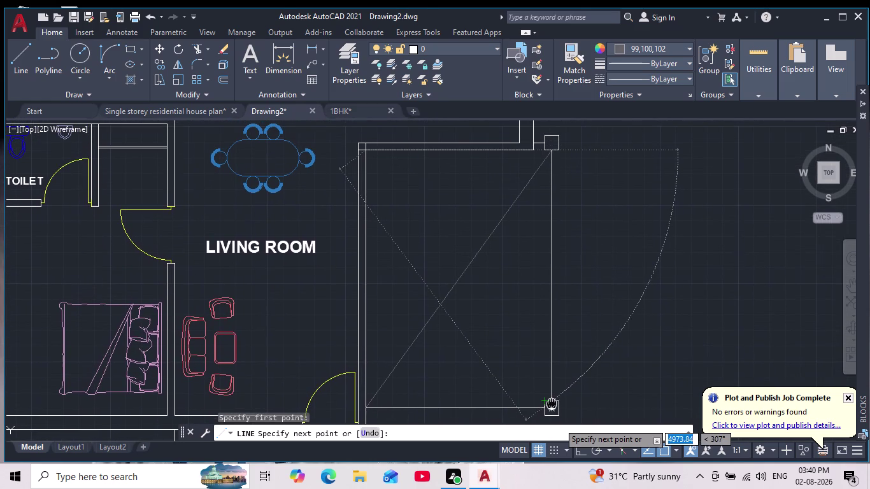
middle_drag(551, 402, 567, 356)
scroll(down, 3)
scroll(up, 3)
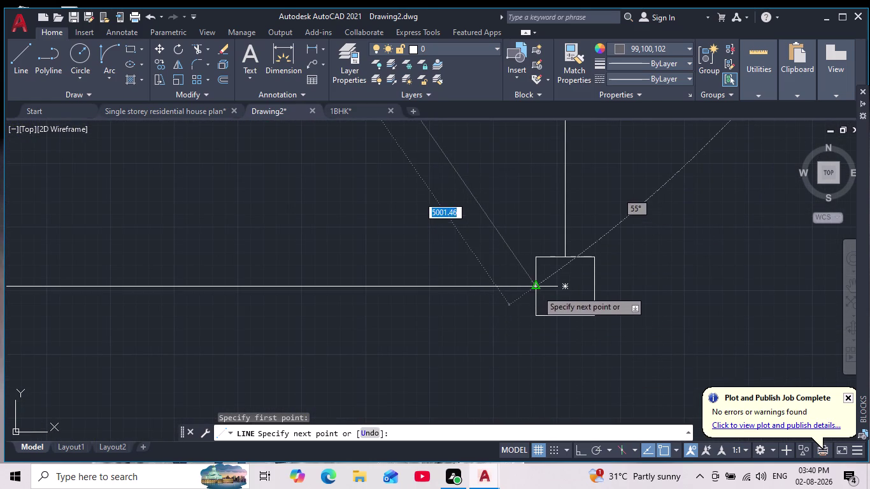
click(534, 287)
key(Escape)
Zoom and pan to check the crossing lines, then select the first diagonal.
scroll(down, 3)
middle_drag(523, 310, 527, 328)
scroll(down, 3)
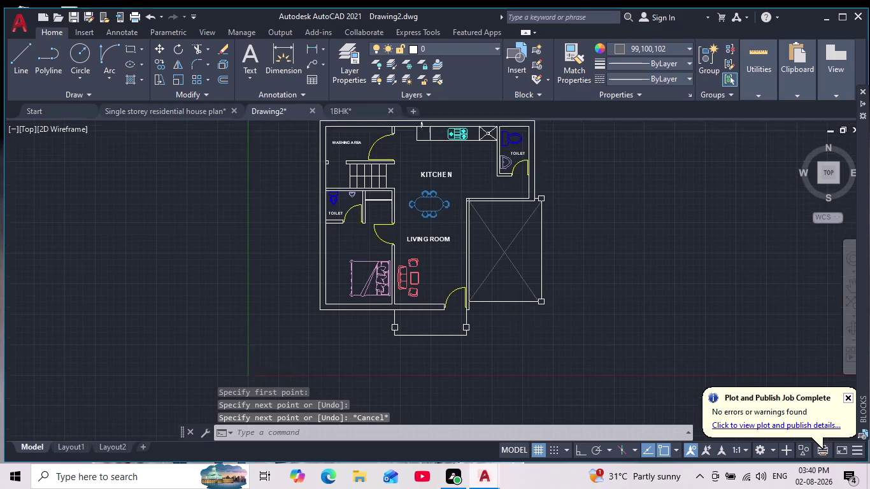
middle_drag(527, 328, 535, 368)
scroll(up, 3)
scroll(up, 3)
scroll(down, 3)
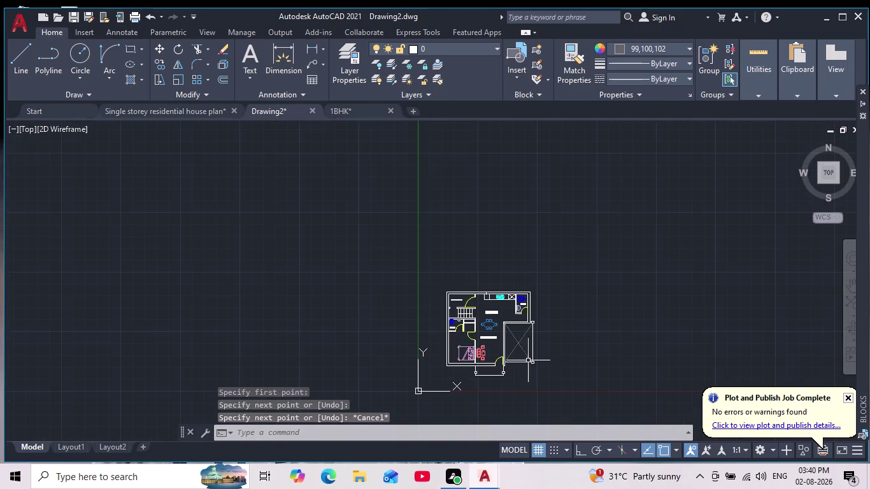
scroll(up, 3)
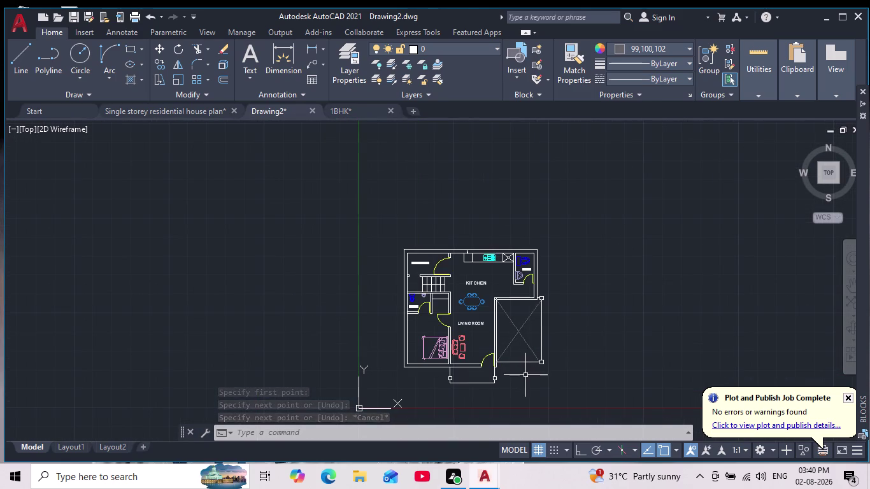
scroll(up, 3)
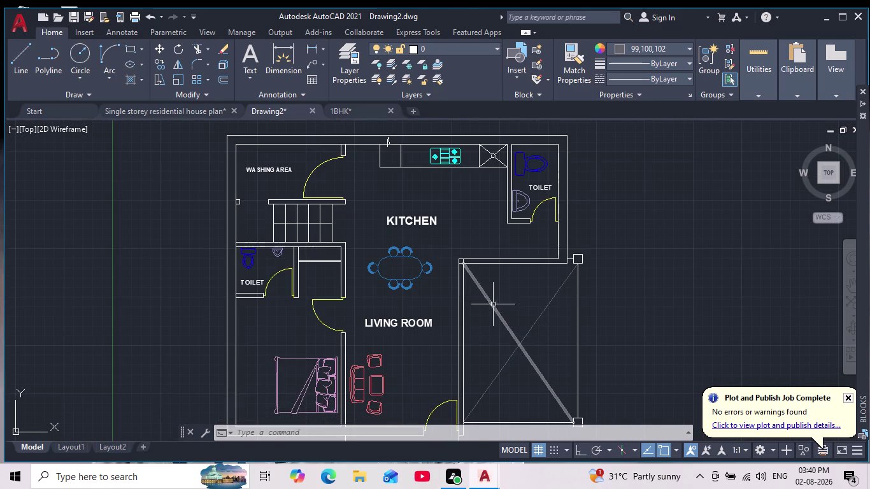
middle_drag(487, 345, 504, 329)
scroll(down, 3)
scroll(up, 3)
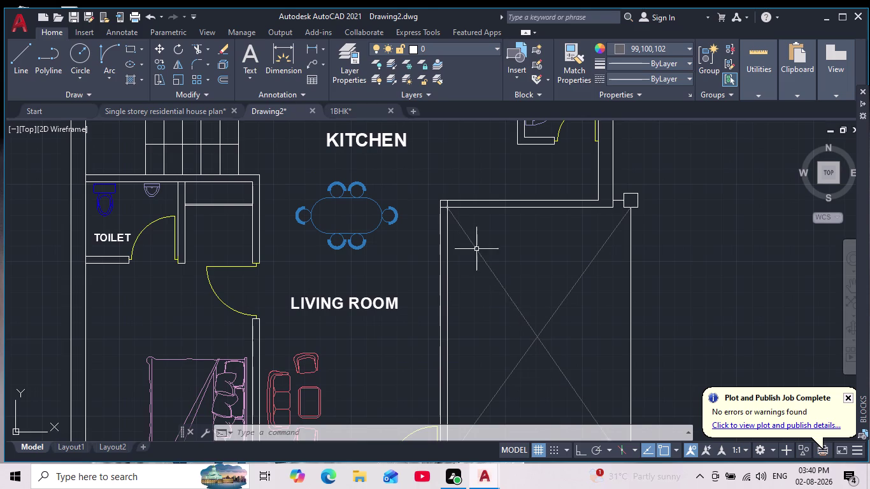
click(490, 266)
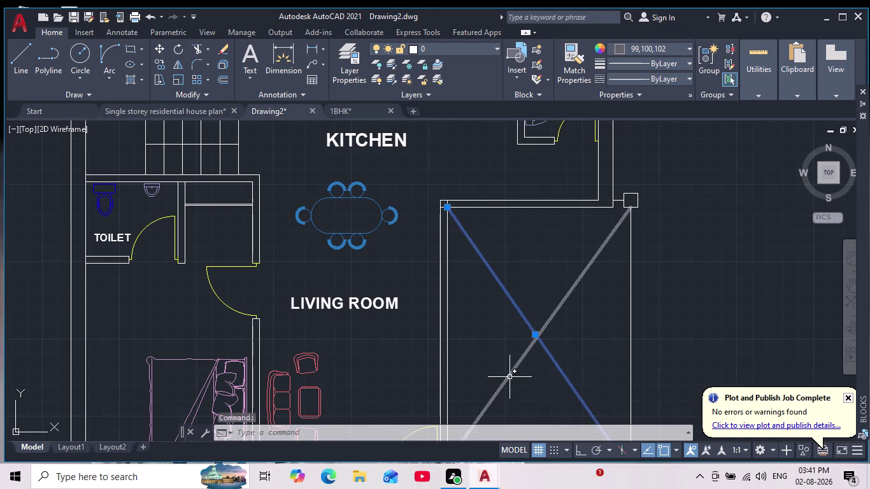
click(509, 370)
click(508, 372)
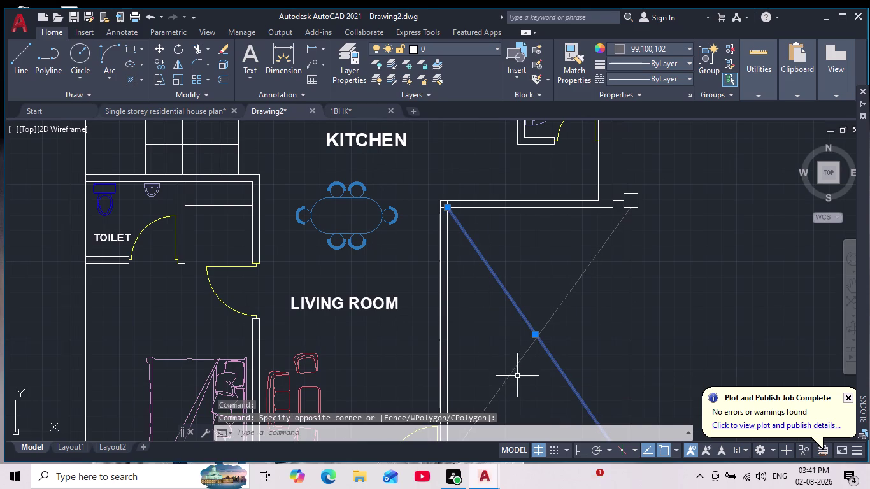
click(520, 379)
click(510, 369)
key(j)
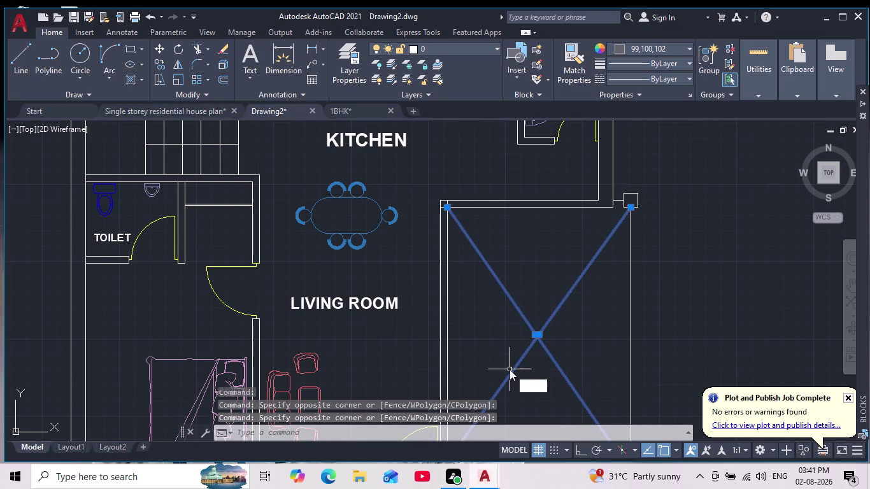
key(Return)
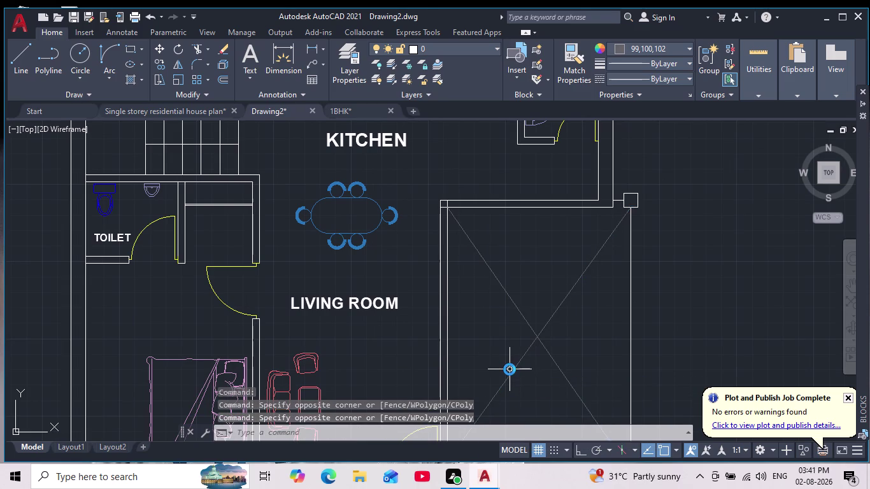
scroll(down, 3)
scroll(up, 3)
key(Escape)
key(Escape)
middle_drag(528, 363, 556, 328)
scroll(down, 3)
scroll(up, 3)
click(557, 343)
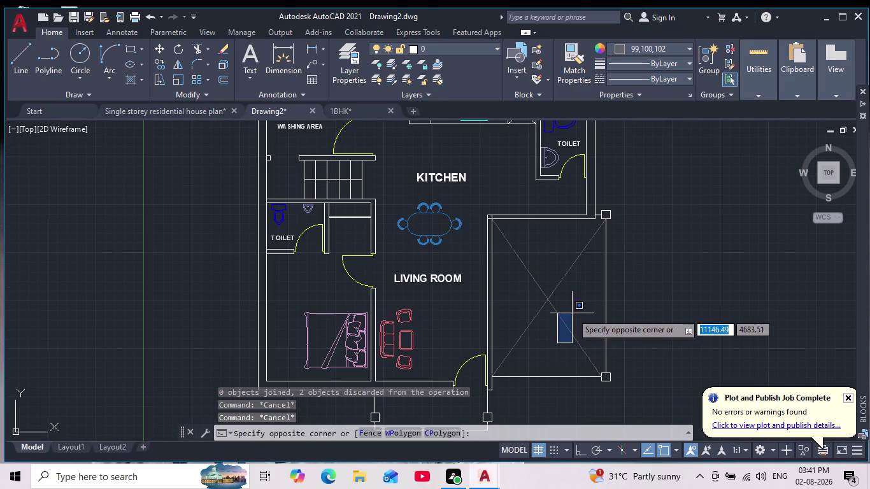
click(572, 313)
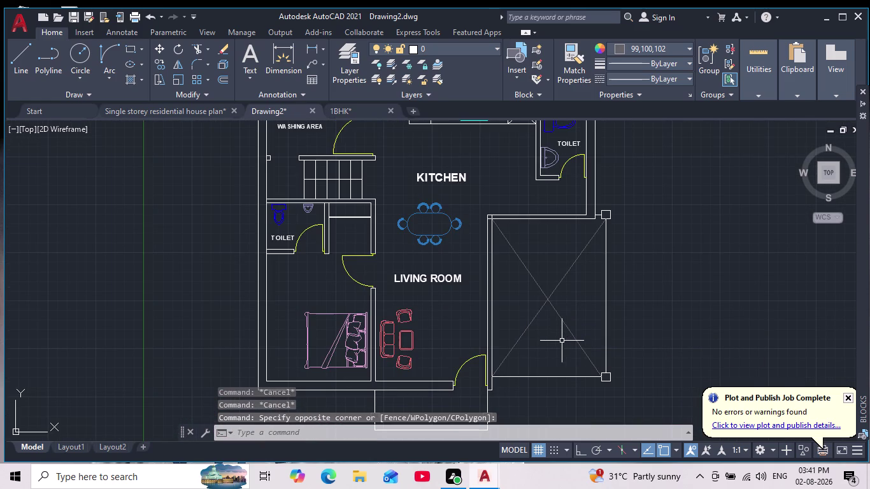
key(Escape)
key(Escape)
key(Escape)
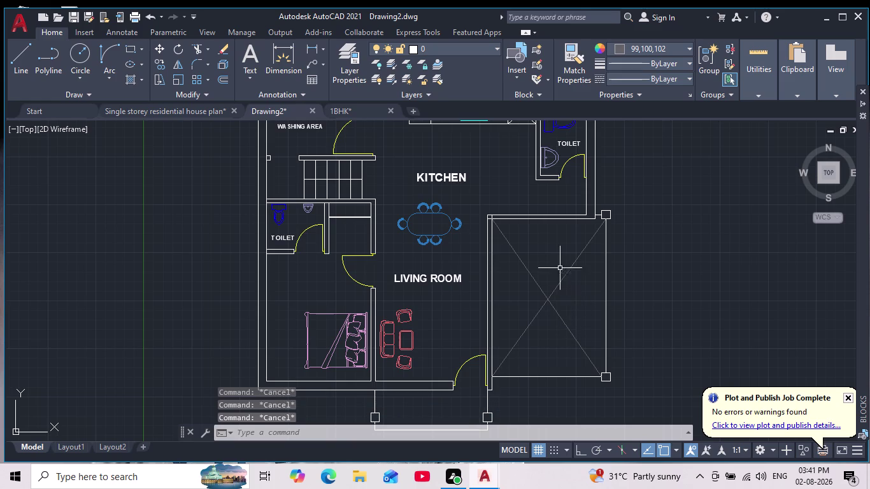
drag(560, 268, 572, 282)
click(557, 335)
key(Escape)
key(Escape)
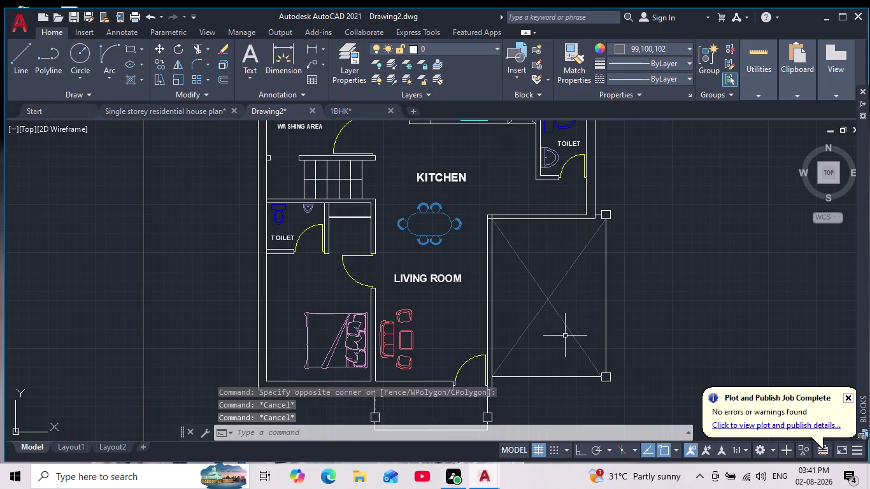
scroll(down, 3)
scroll(up, 3)
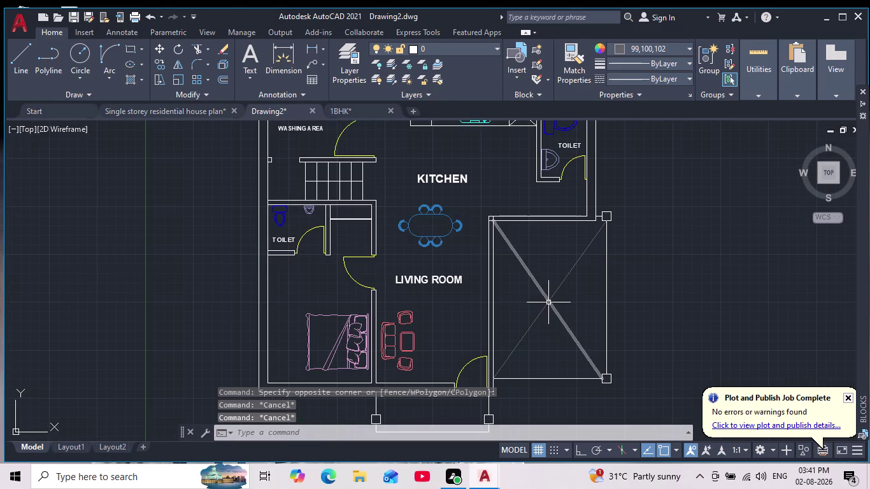
click(548, 303)
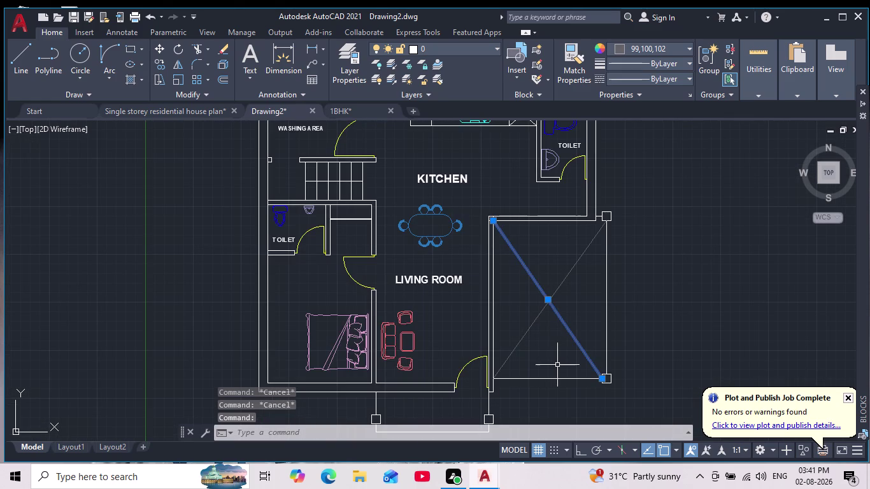
key(Escape)
key(Escape)
scroll(down, 3)
scroll(up, 3)
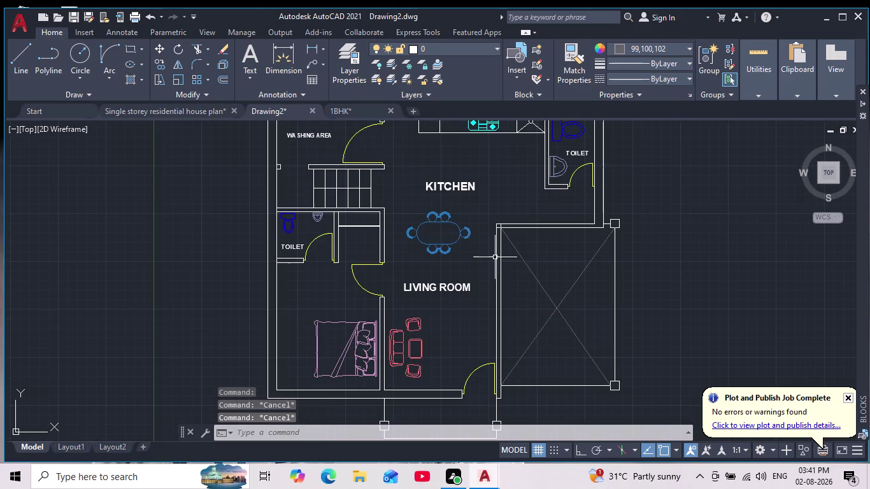
scroll(down, 3)
scroll(up, 3)
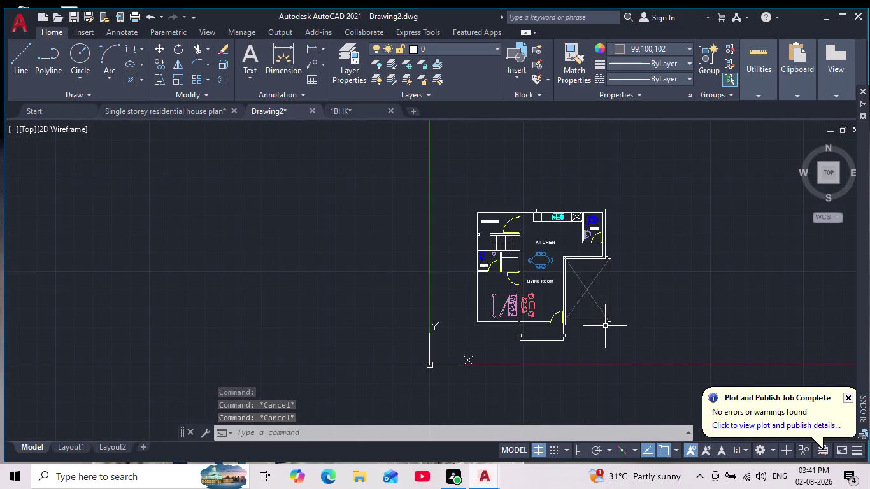
scroll(down, 3)
scroll(up, 3)
middle_drag(607, 352, 597, 417)
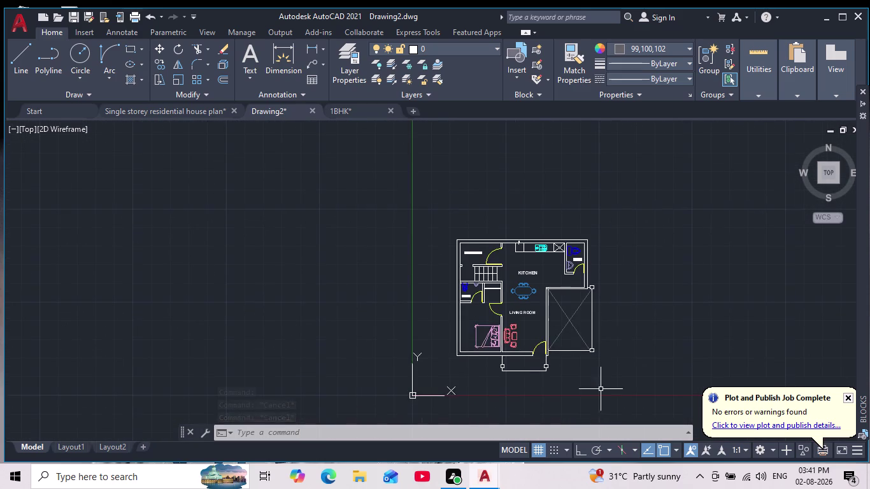
scroll(up, 3)
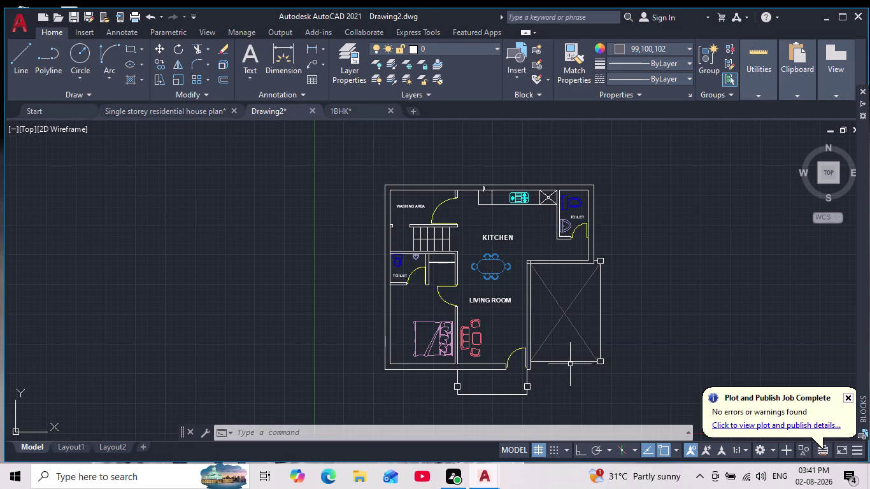
scroll(down, 3)
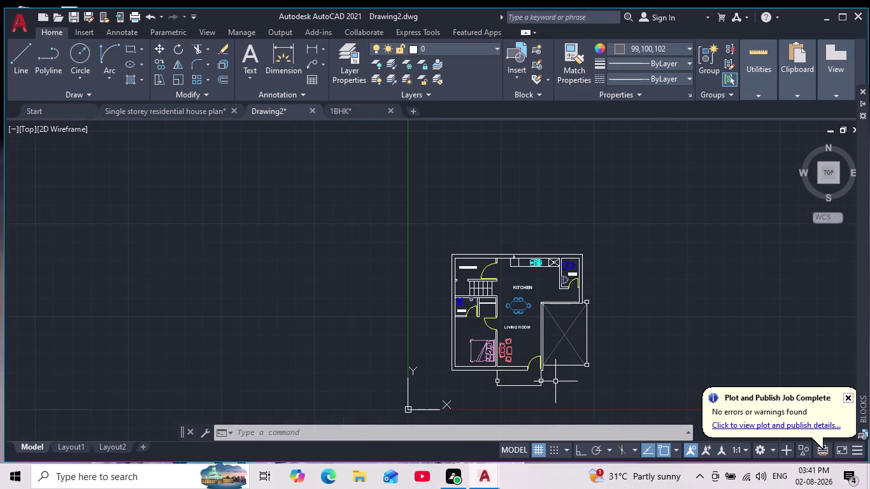
scroll(up, 3)
scroll(up, 3)
scroll(down, 3)
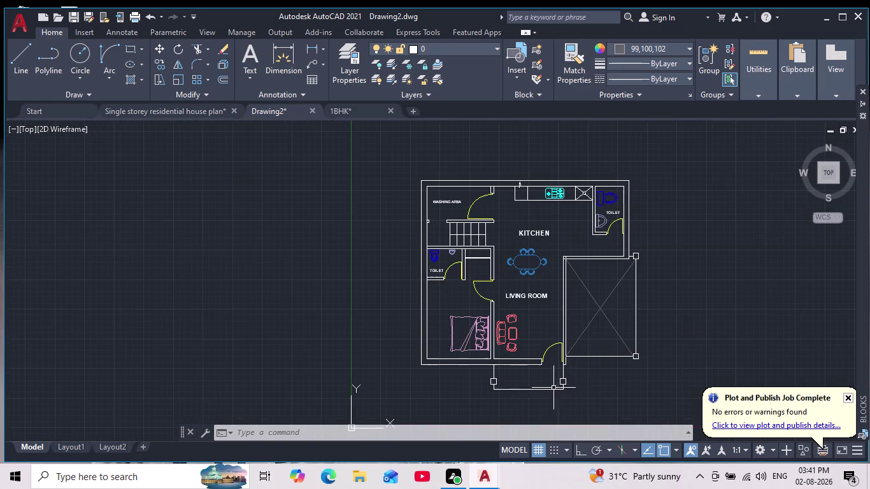
scroll(down, 3)
scroll(up, 3)
middle_drag(635, 341, 560, 356)
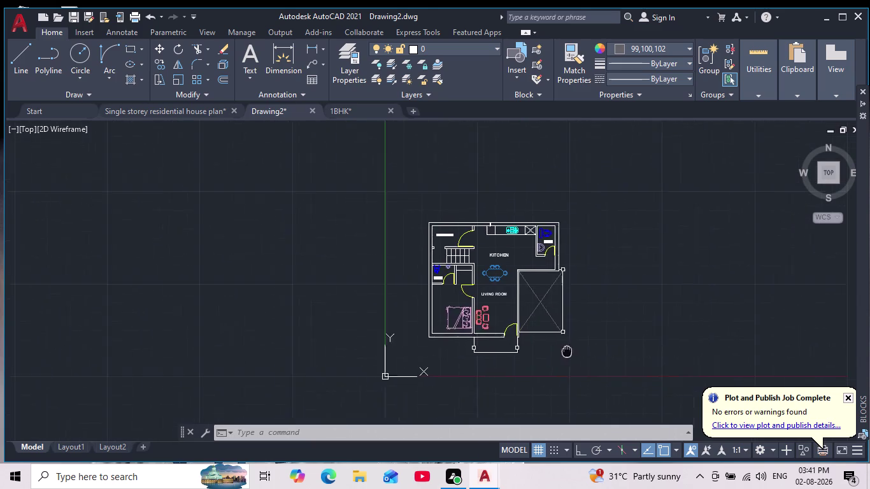
middle_drag(560, 357, 541, 387)
Copy the left TOILET label into the empty crossed-diagonal room.
scroll(up, 3)
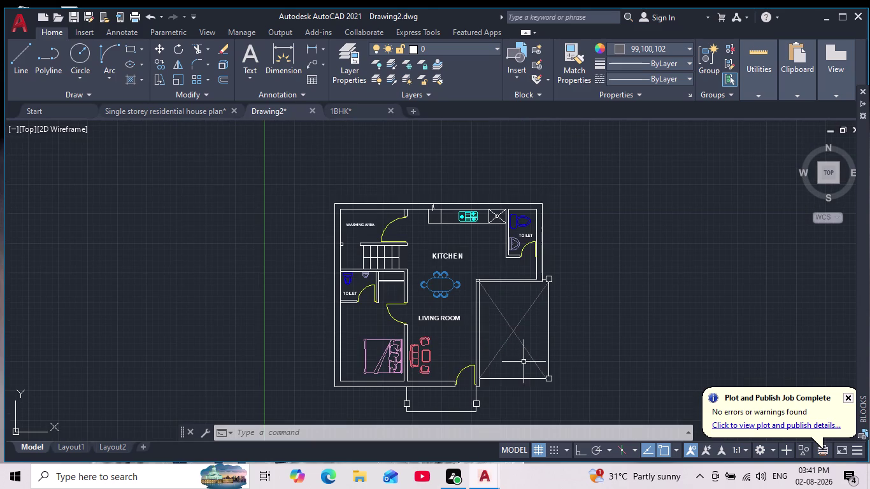
scroll(up, 3)
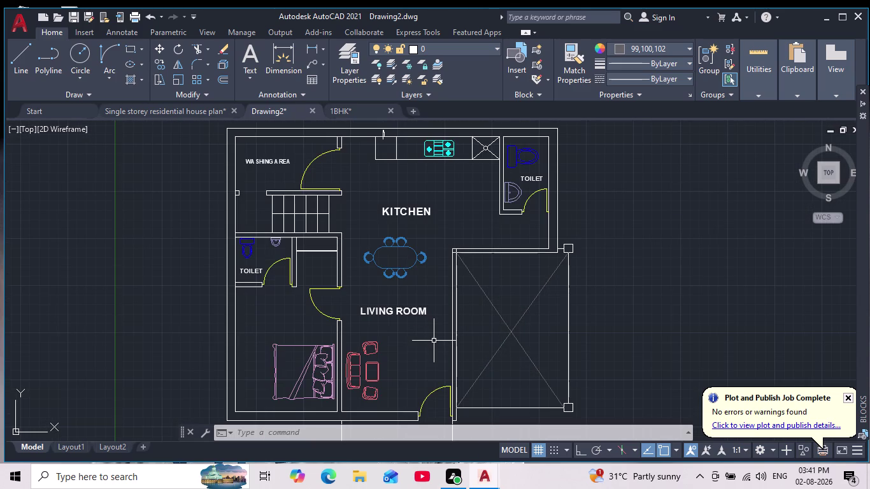
click(246, 272)
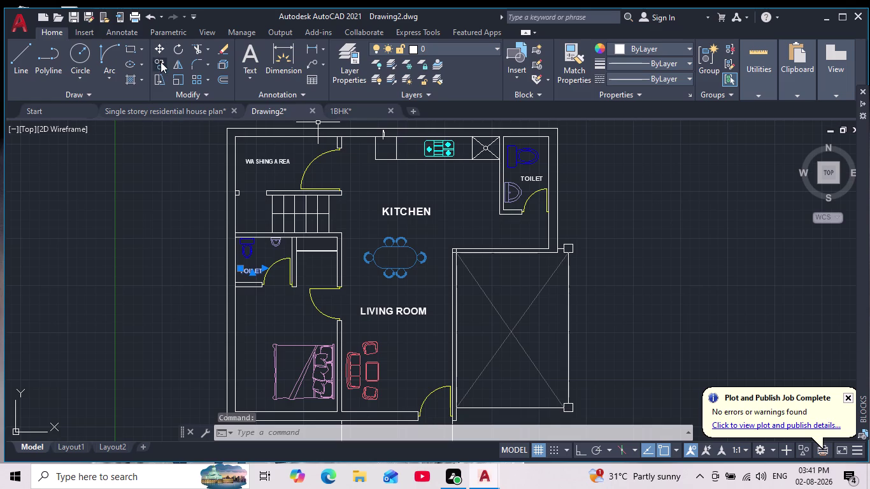
click(160, 62)
click(245, 270)
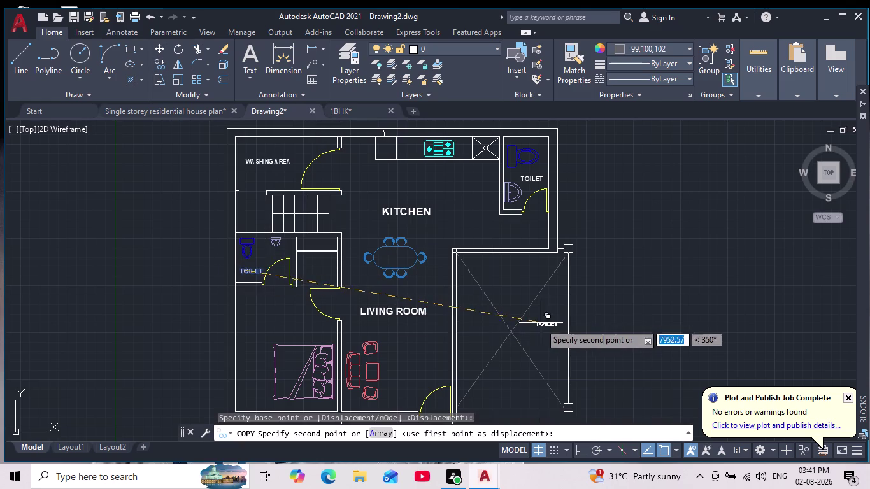
scroll(up, 3)
click(453, 329)
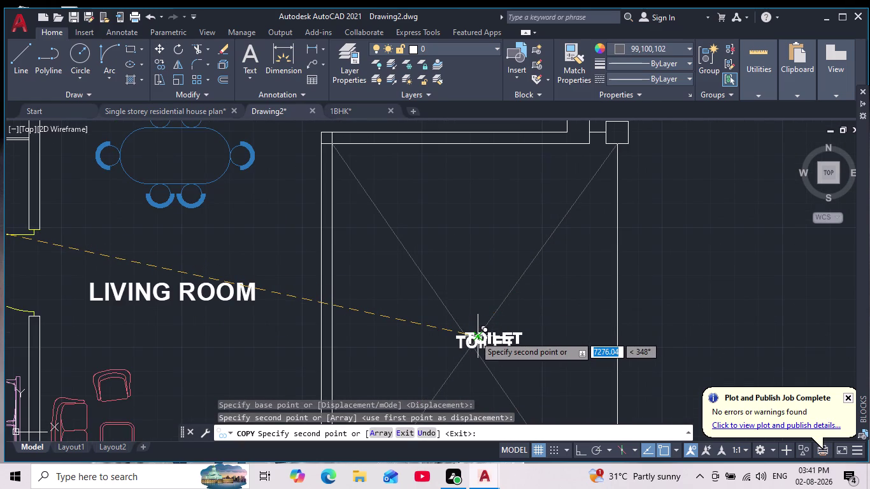
key(Escape)
Select the copied TOILET label to edit its wording.
triple_click(485, 340)
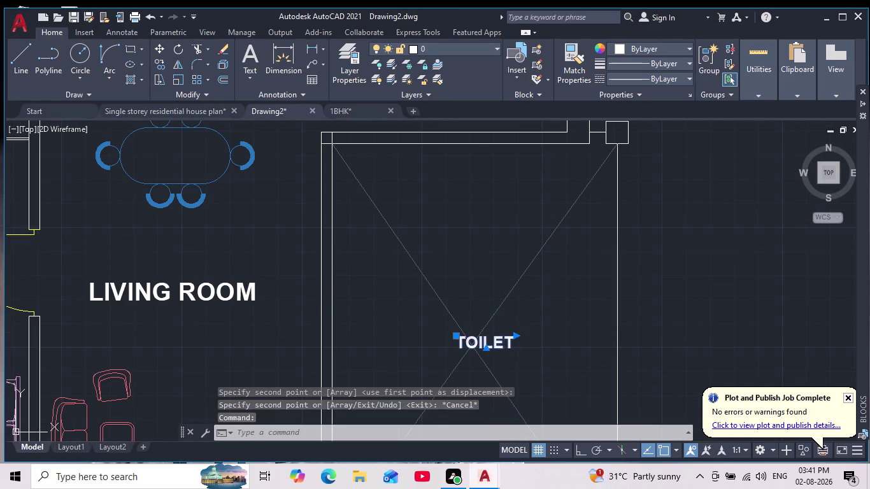
click(484, 341)
scroll(up, 3)
Replace the copied label's TOILET text with GARAGE, correcting typos.
click(499, 333)
drag(497, 330, 491, 329)
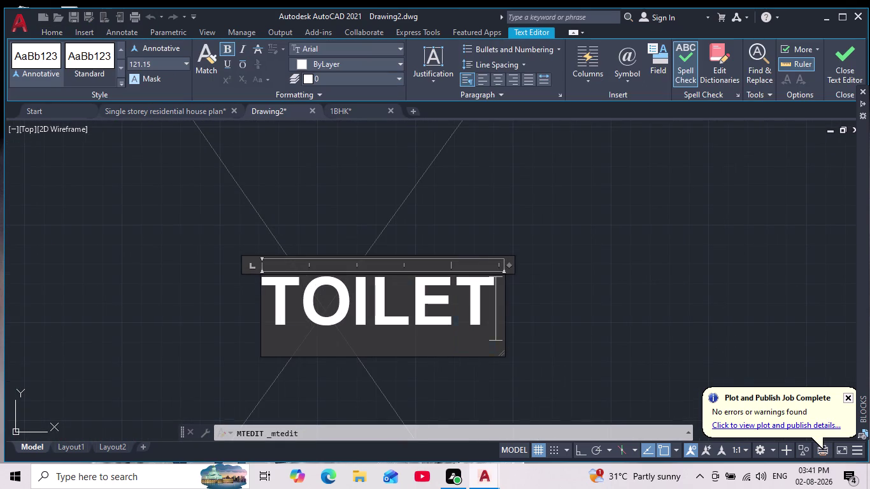
drag(492, 329, 269, 342)
key(Delete)
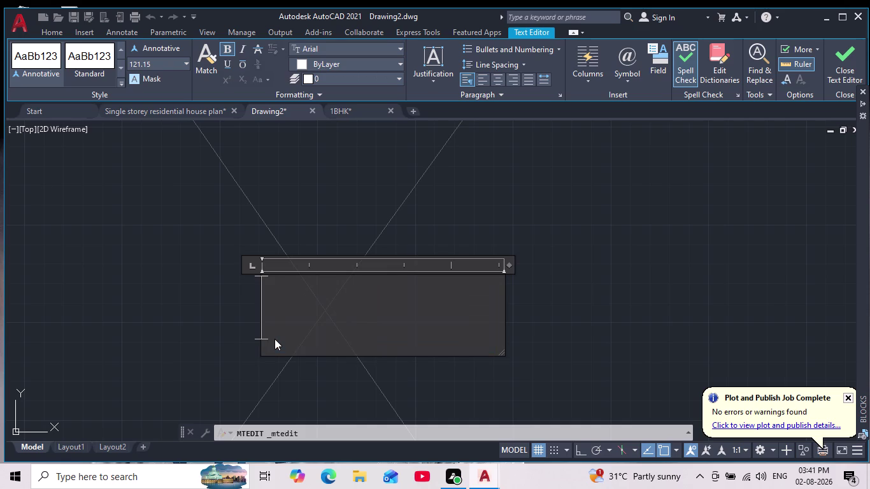
key(g)
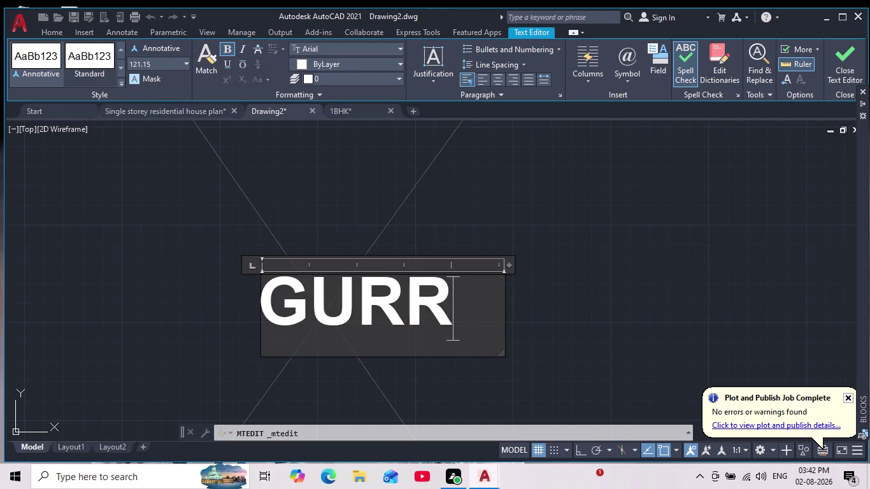
key(BackSpace)
text(R)
text(AGE)
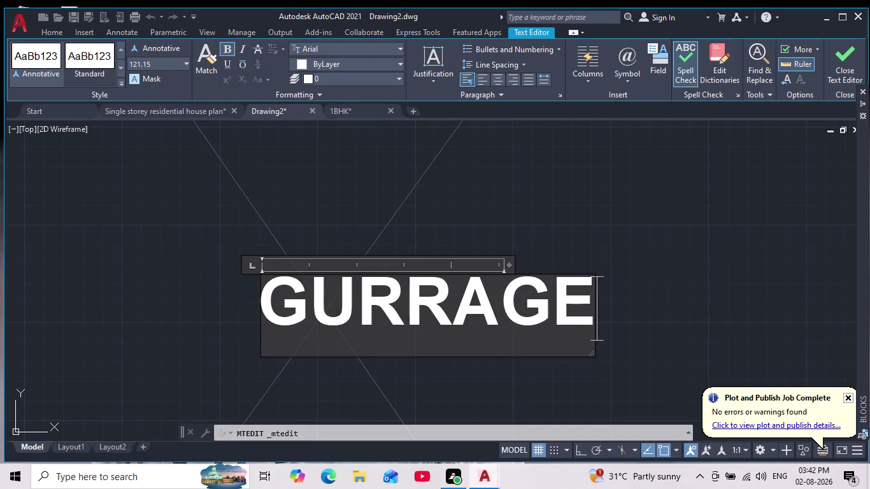
key(BackSpace)
key(BackSpace)
key(BackSpace)
key(BackSpace)
key(BackSpace)
key(BackSpace)
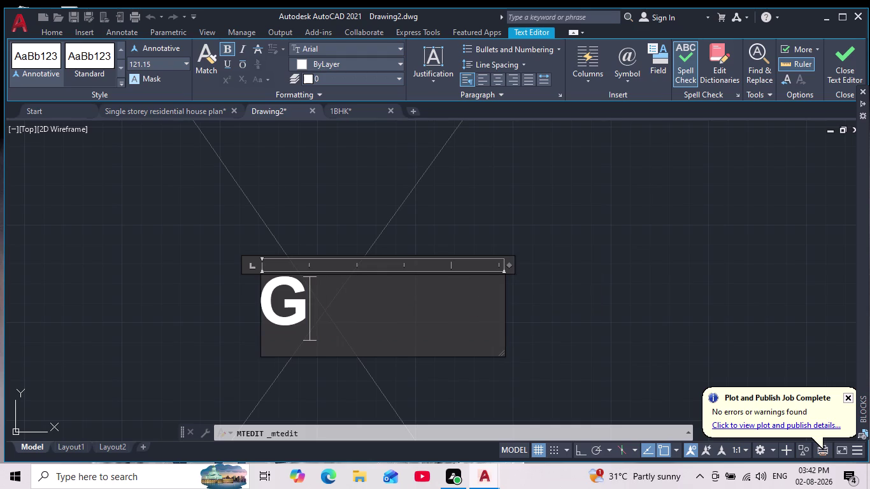
text(ARAH)
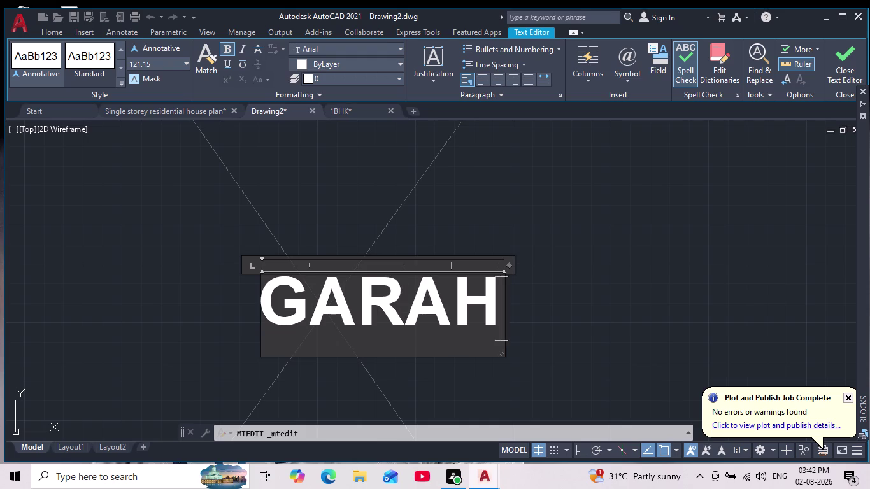
key(BackSpace)
text(GE)
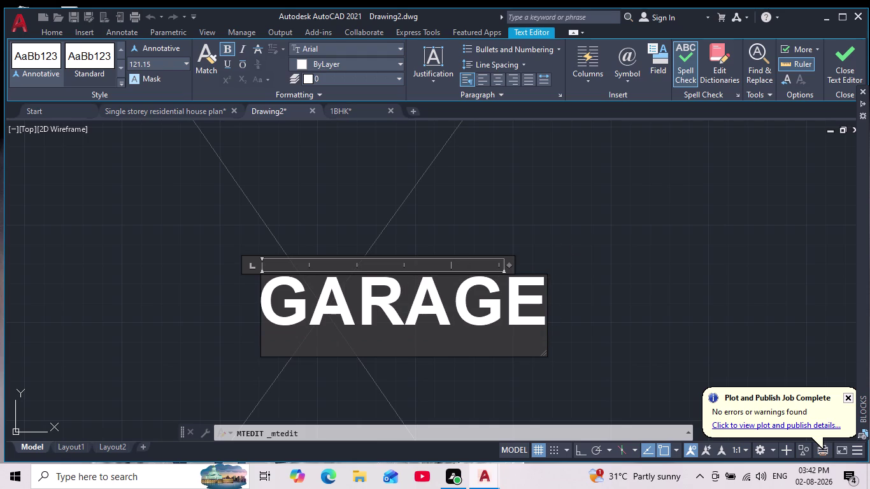
Widen the text box to fit GARAGE, close the editor, and zoom out to the whole plan.
drag(545, 309, 560, 313)
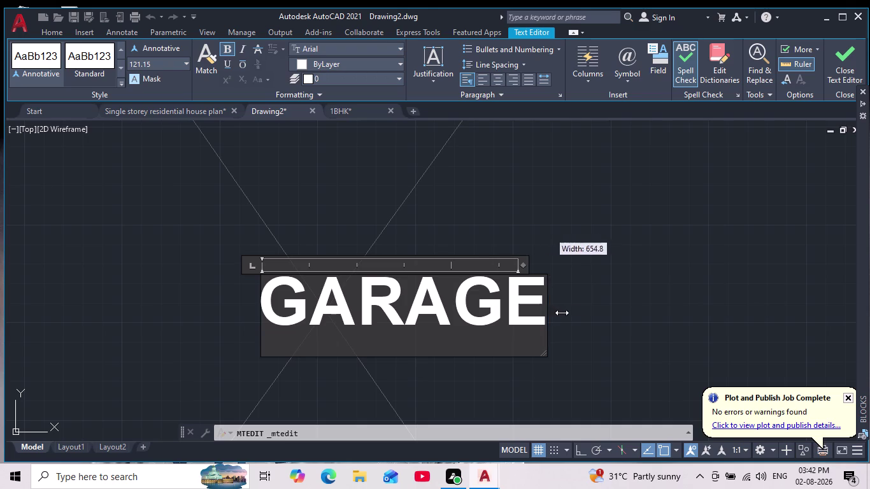
drag(560, 312, 601, 308)
click(533, 380)
scroll(down, 3)
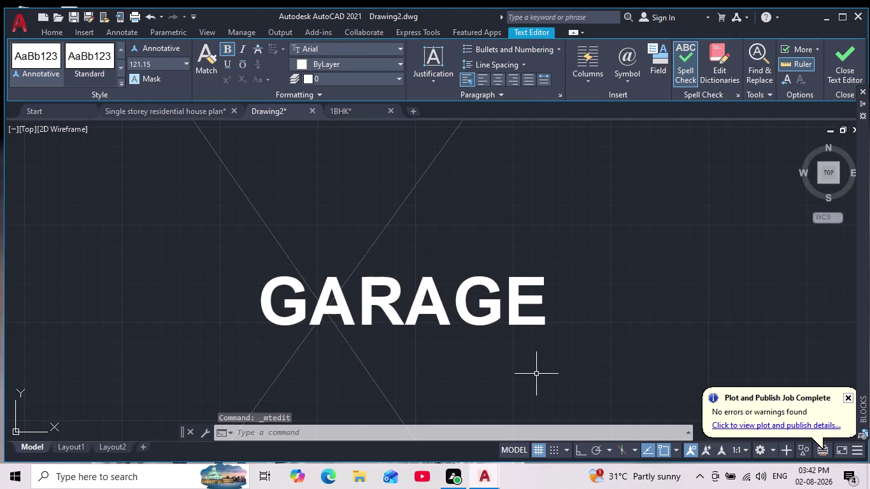
scroll(down, 3)
scroll(down, 3)
middle_drag(630, 310, 579, 355)
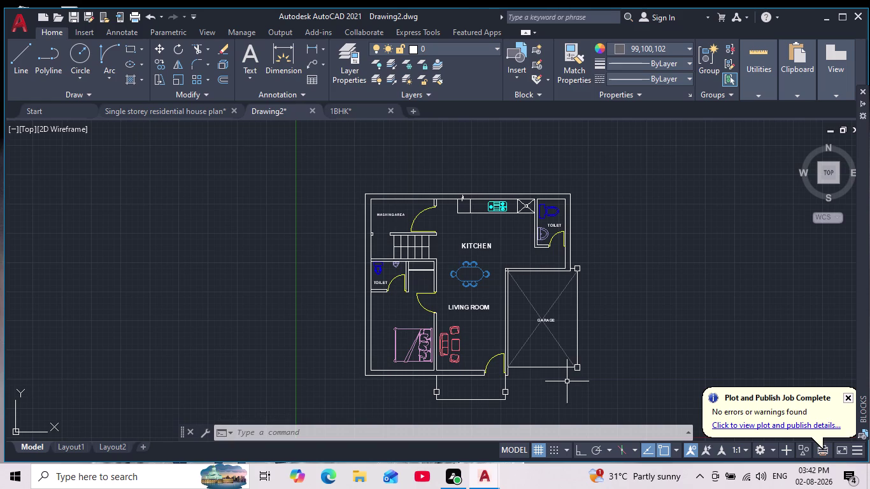
Make the GARAGE label text bold.
scroll(up, 3)
middle_drag(548, 342, 555, 343)
scroll(down, 3)
scroll(up, 3)
scroll(up, 3)
click(590, 308)
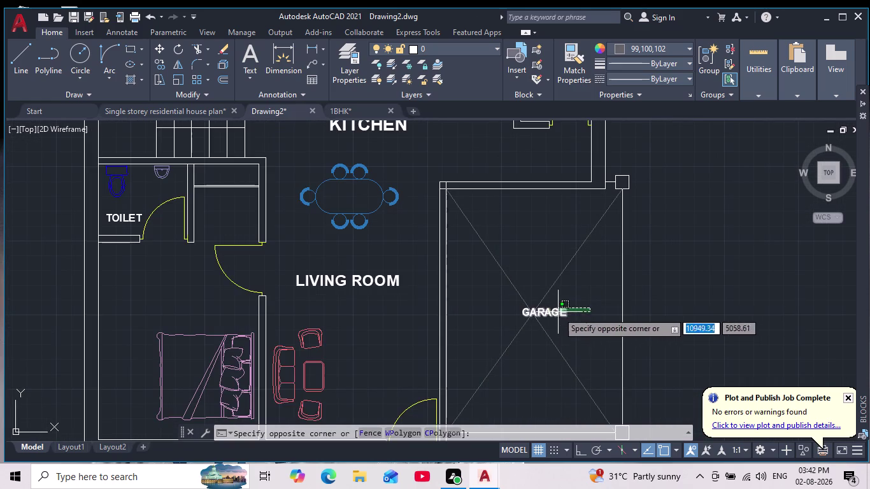
click(559, 312)
key(Escape)
click(545, 314)
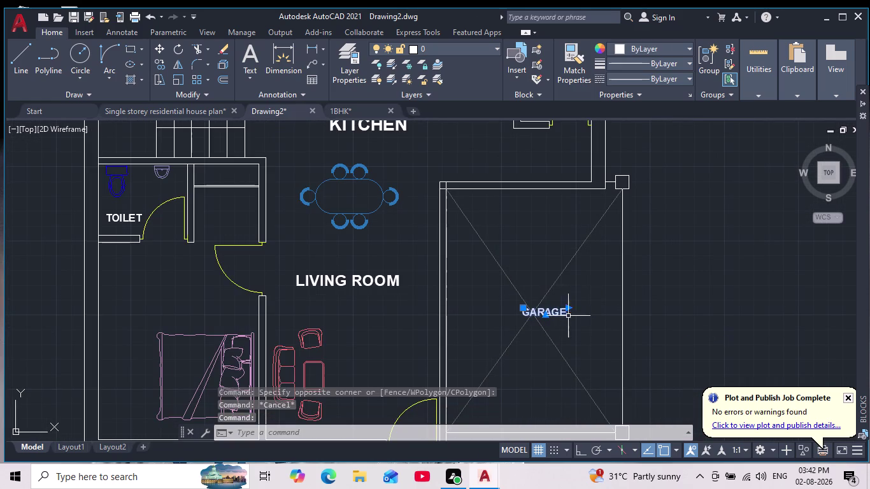
double_click(562, 311)
scroll(up, 3)
drag(567, 314, 441, 314)
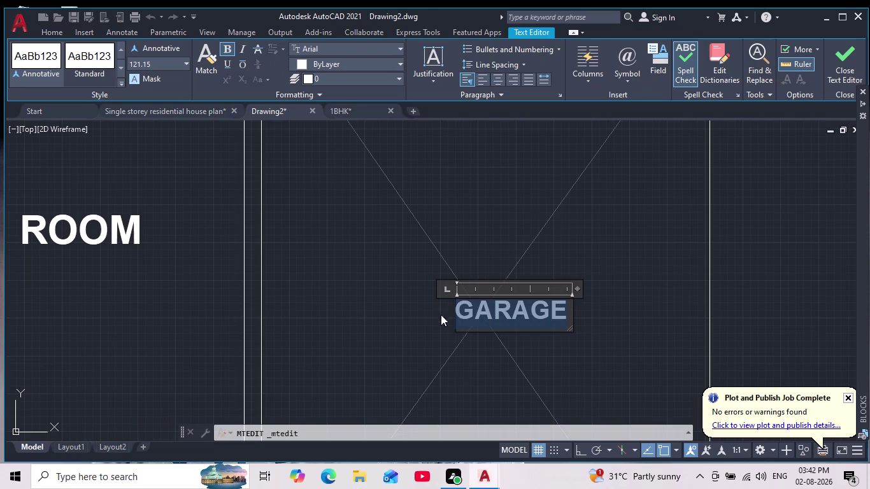
click(221, 47)
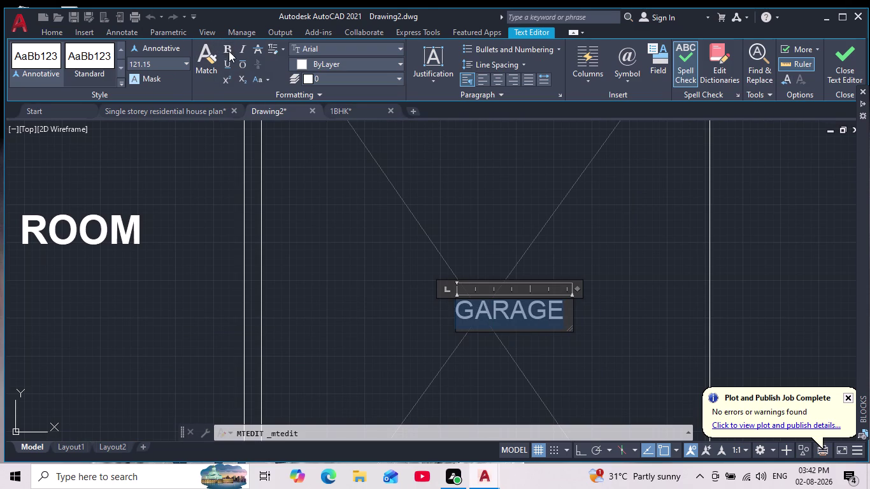
click(224, 52)
click(480, 239)
Scale up the GARAGE label to roughly match LIVING ROOM.
scroll(down, 3)
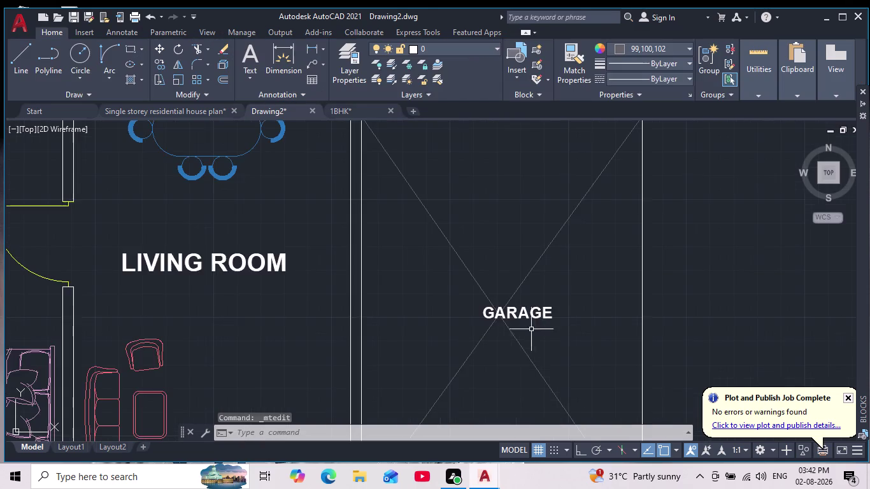
scroll(up, 3)
click(527, 301)
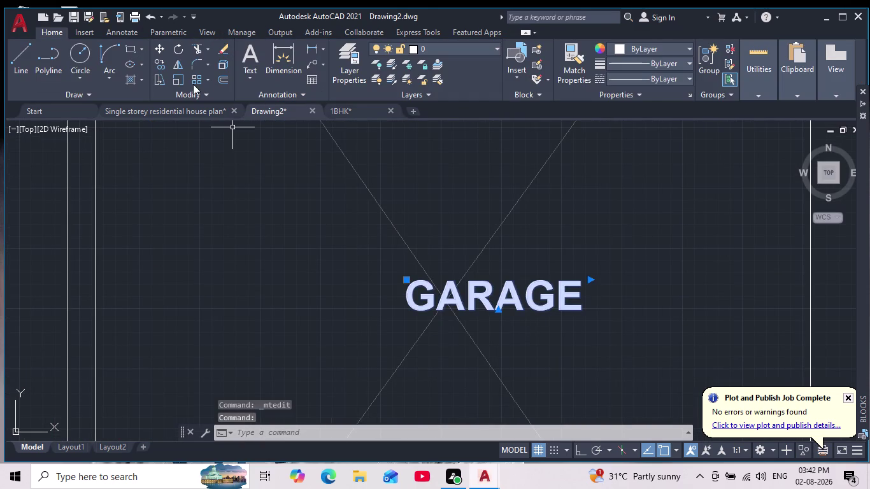
click(175, 77)
click(570, 287)
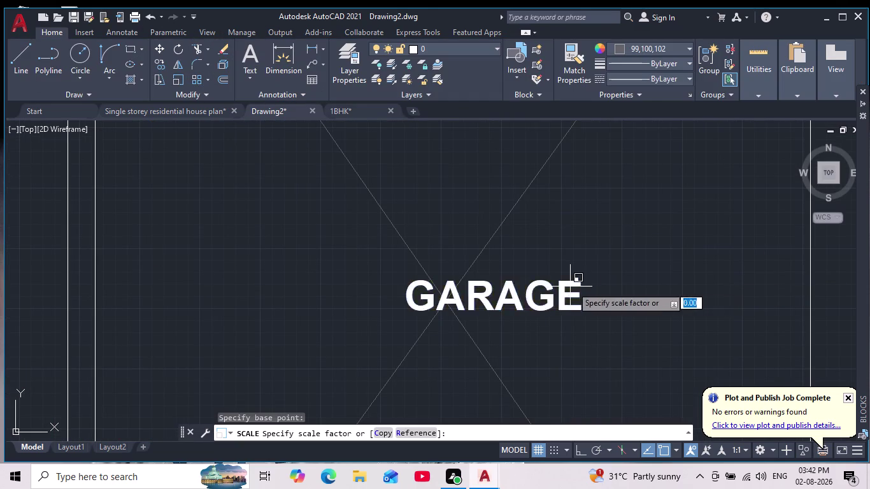
click(698, 304)
scroll(up, 3)
scroll(down, 3)
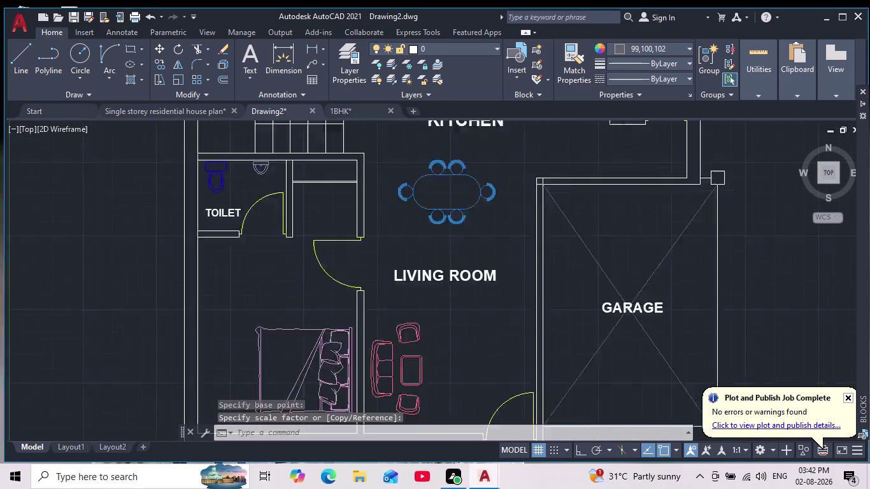
middle_drag(687, 325, 685, 287)
scroll(down, 3)
scroll(up, 3)
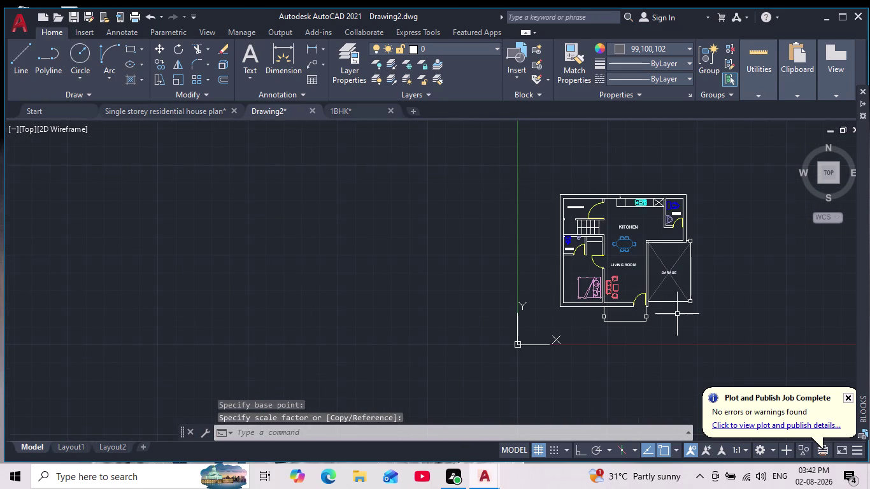
middle_drag(673, 303, 672, 284)
scroll(up, 3)
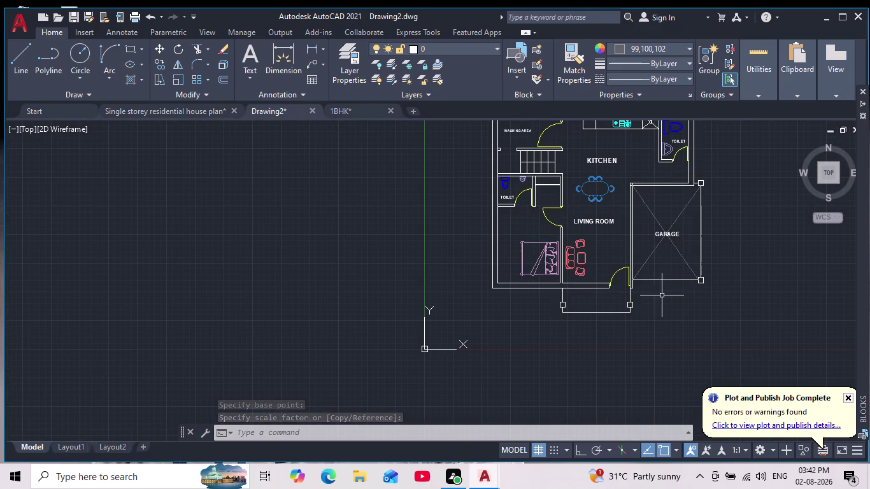
middle_drag(663, 306, 665, 293)
scroll(up, 3)
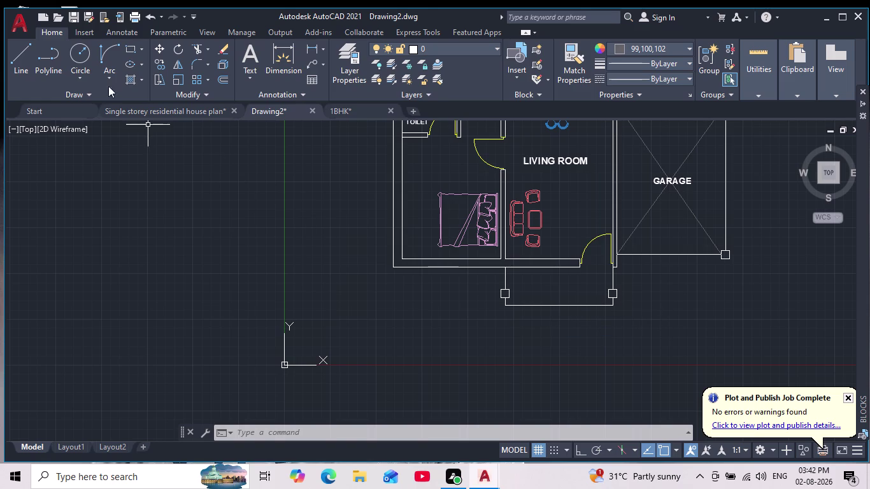
Draw the first porch diagonal from the top-left corner.
drag(90, 85, 102, 70)
drag(15, 55, 24, 63)
scroll(up, 3)
middle_drag(547, 278, 333, 237)
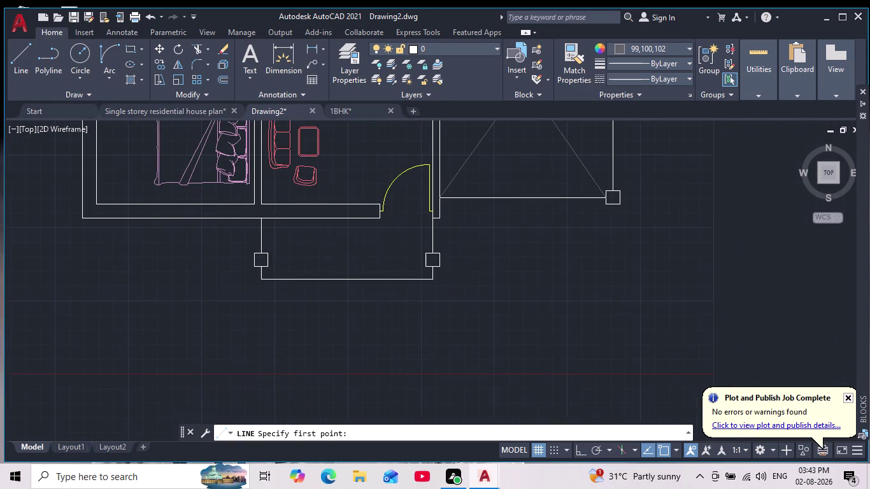
drag(261, 221, 269, 222)
click(431, 276)
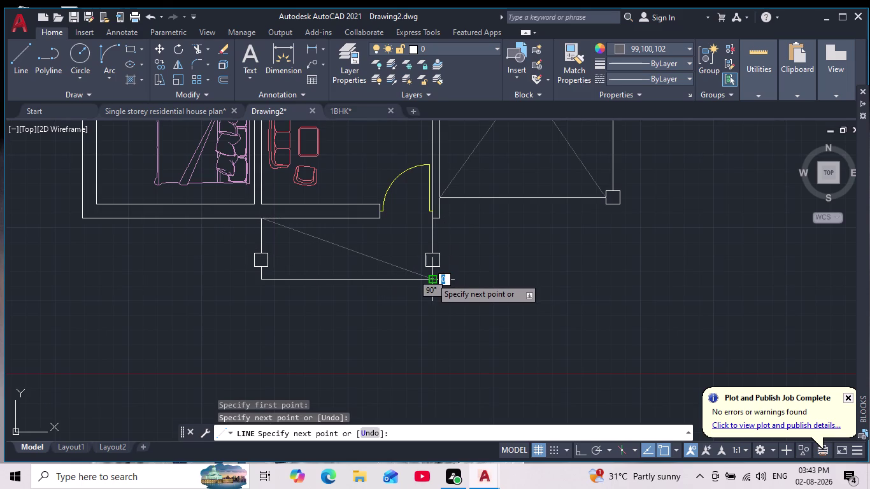
key(space)
key(space)
Draw the second diagonal from the porch's top-right to bottom-left corner.
scroll(up, 3)
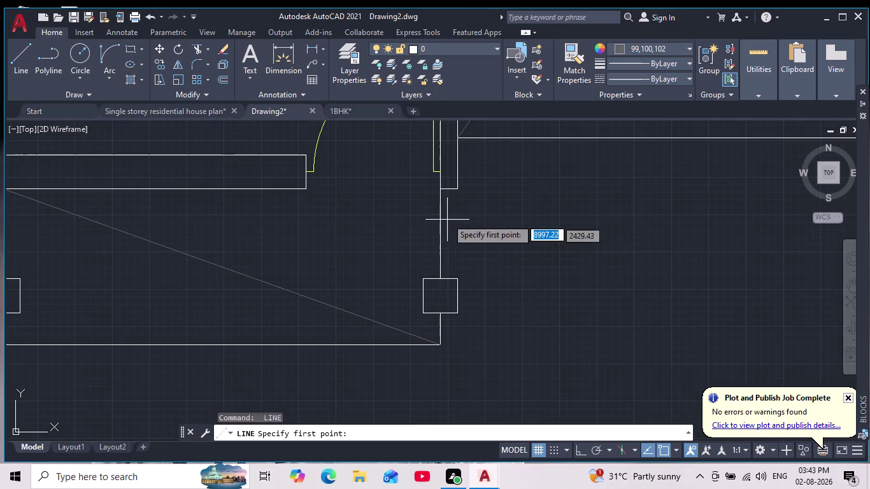
click(443, 173)
middle_drag(244, 307, 362, 253)
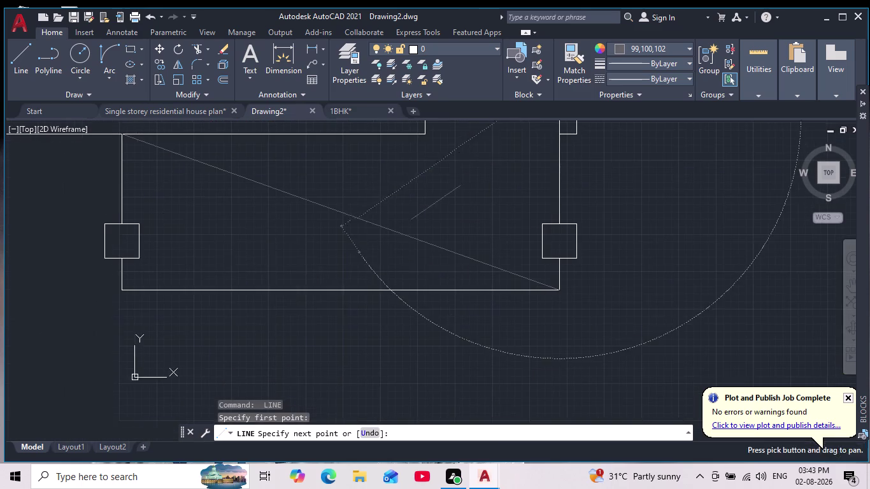
click(117, 291)
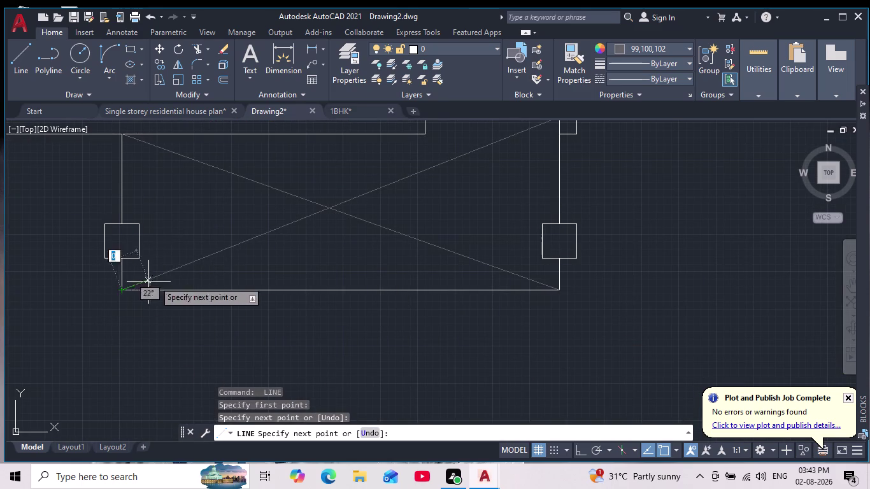
key(space)
scroll(down, 3)
scroll(down, 3)
scroll(down, 3)
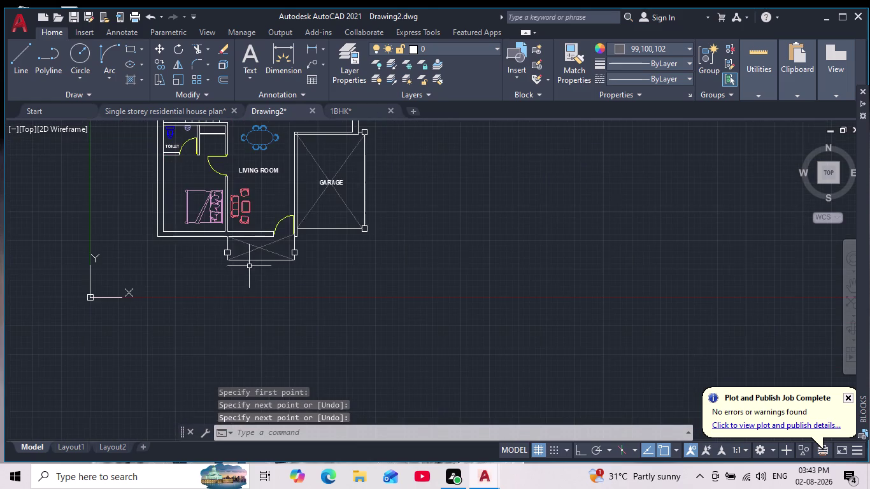
scroll(up, 3)
middle_drag(238, 242, 260, 276)
scroll(down, 3)
scroll(up, 3)
scroll(up, 3)
scroll(down, 3)
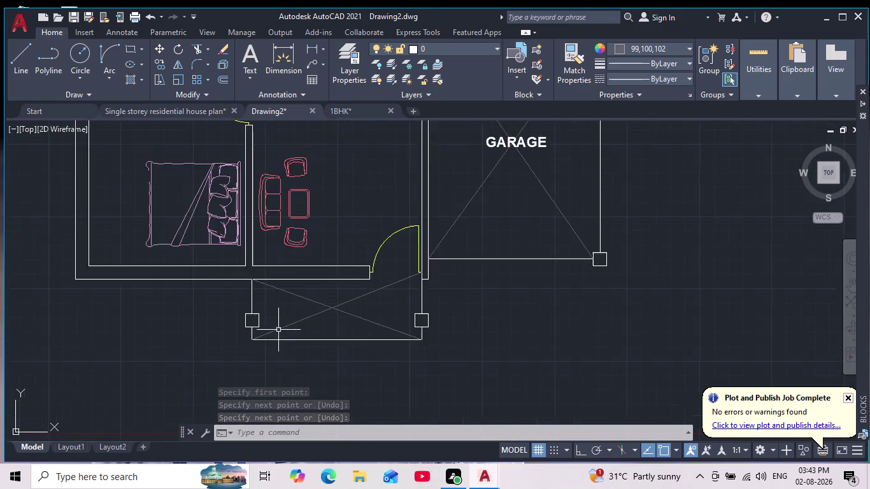
scroll(down, 3)
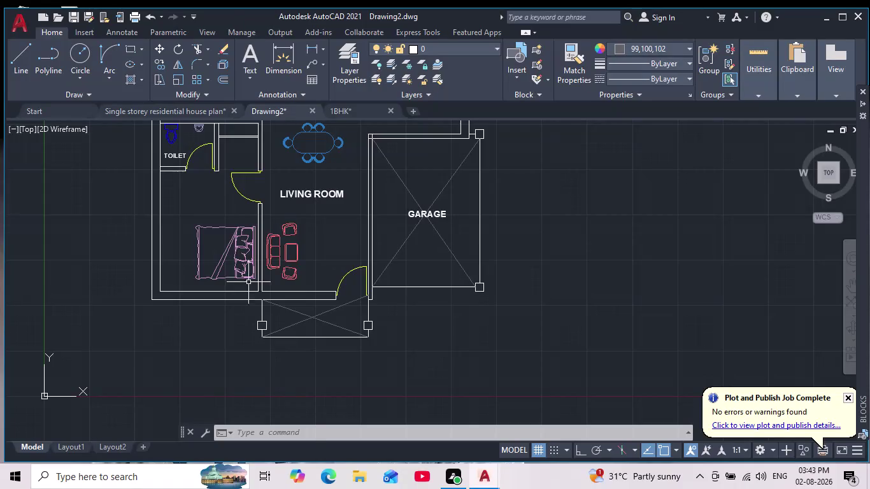
Start an extra line left of the porch, then cancel it.
click(27, 58)
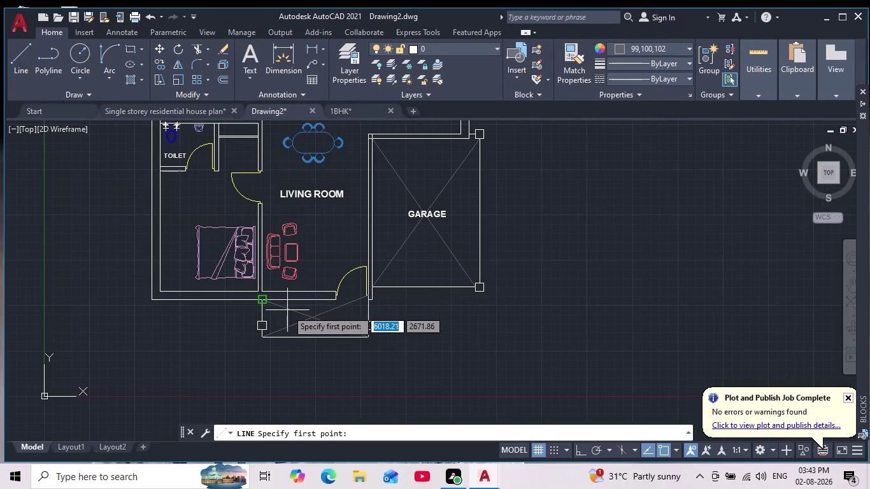
scroll(up, 3)
click(224, 313)
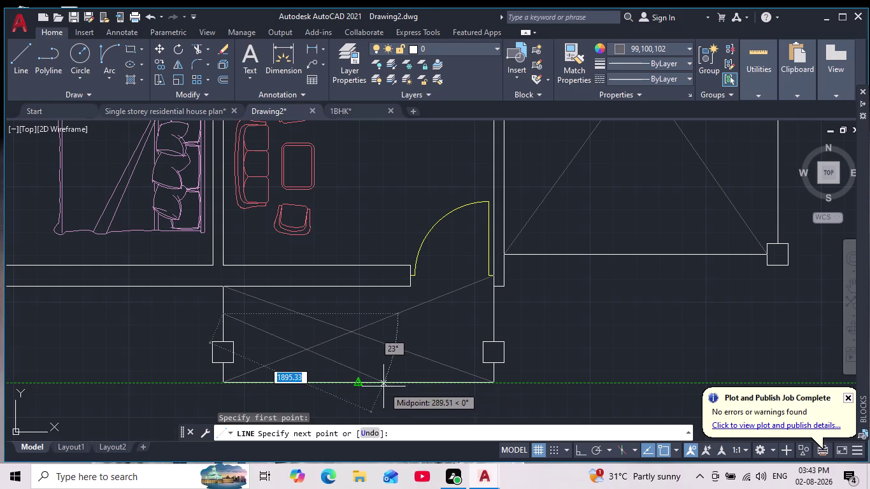
key(Escape)
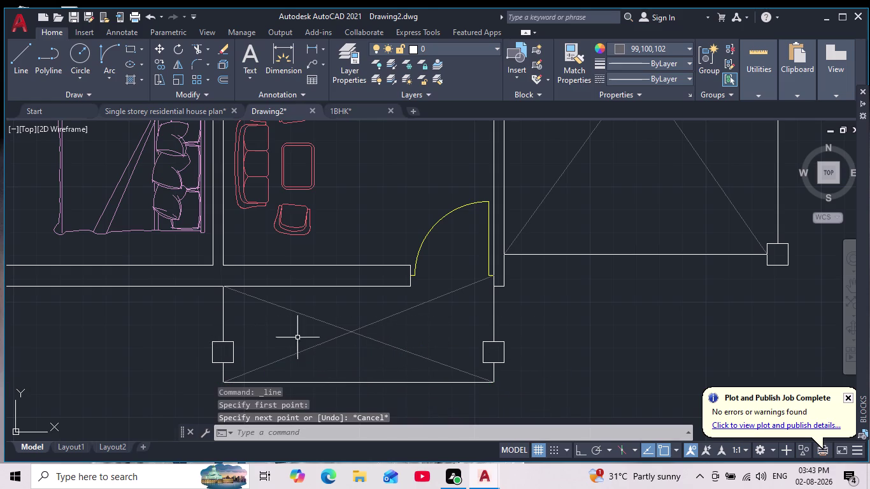
Offset the first porch diagonal at 200 spacing, repeating copies toward the lower left.
scroll(down, 3)
scroll(up, 3)
middle_click(301, 331)
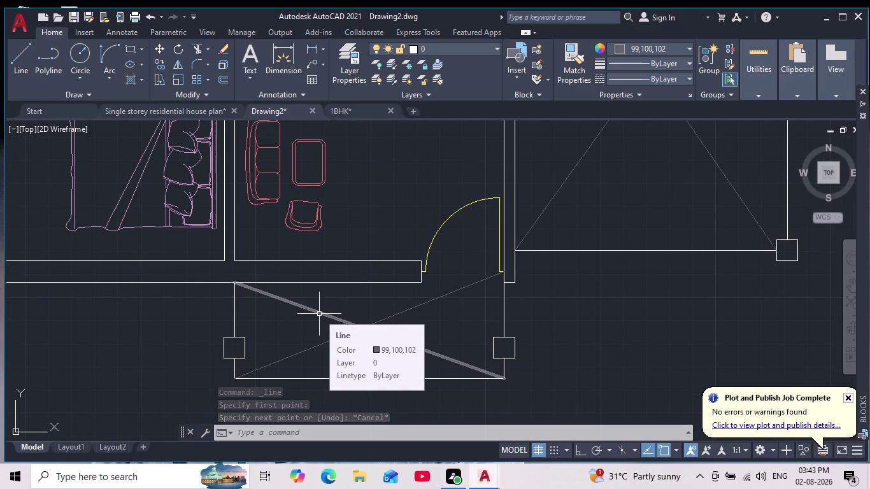
key(o)
key(Return)
text(200)
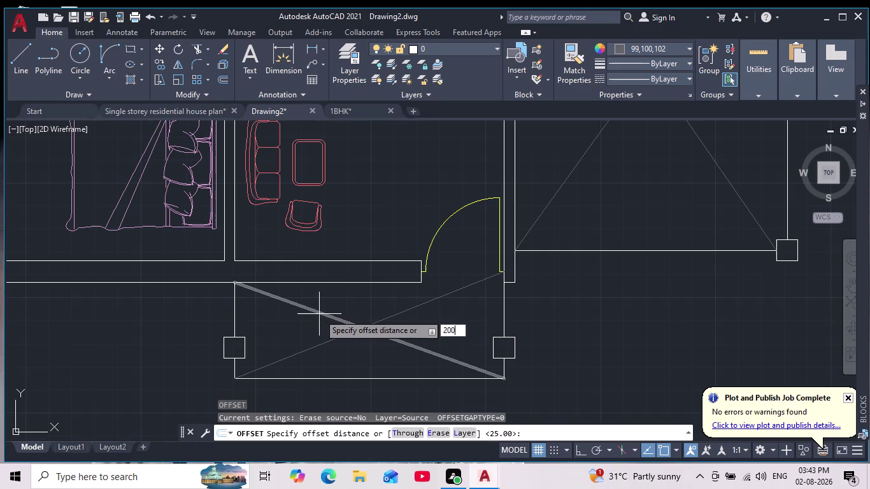
key(Return)
click(319, 312)
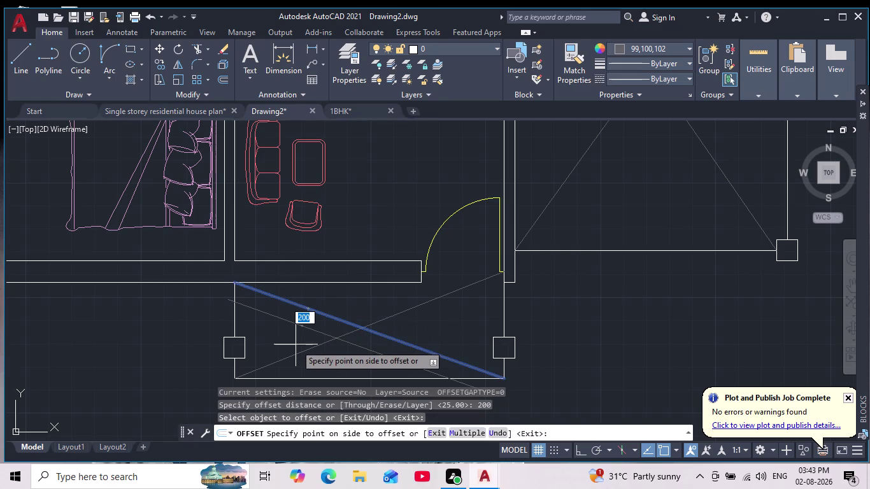
click(278, 339)
click(291, 323)
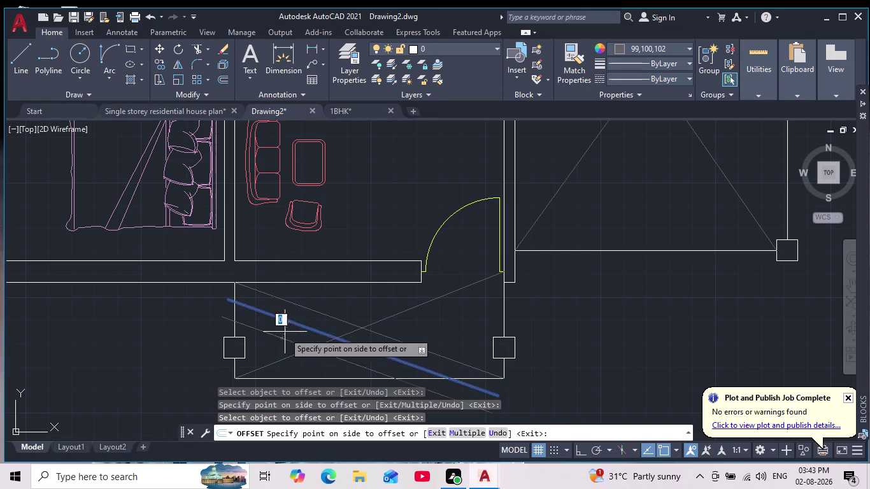
click(278, 341)
click(284, 342)
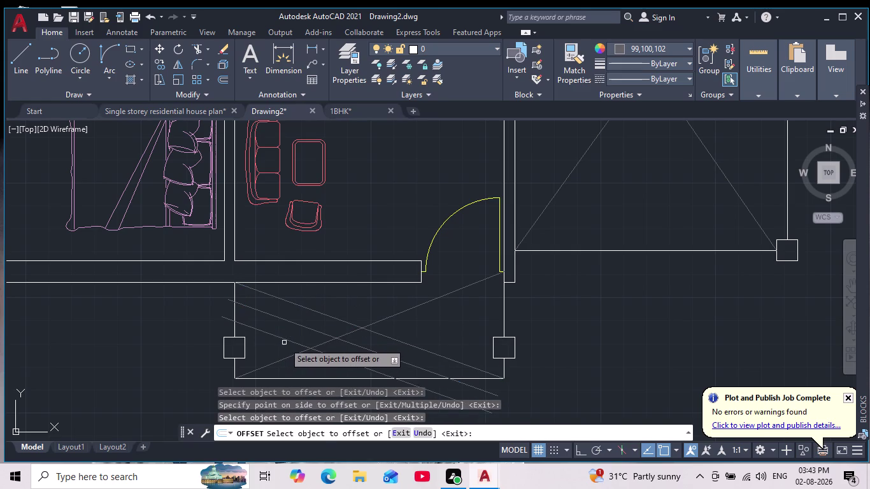
click(286, 341)
click(271, 347)
Offset the other porch diagonal several times upward at 200 spacing.
scroll(down, 3)
middle_drag(276, 349, 291, 327)
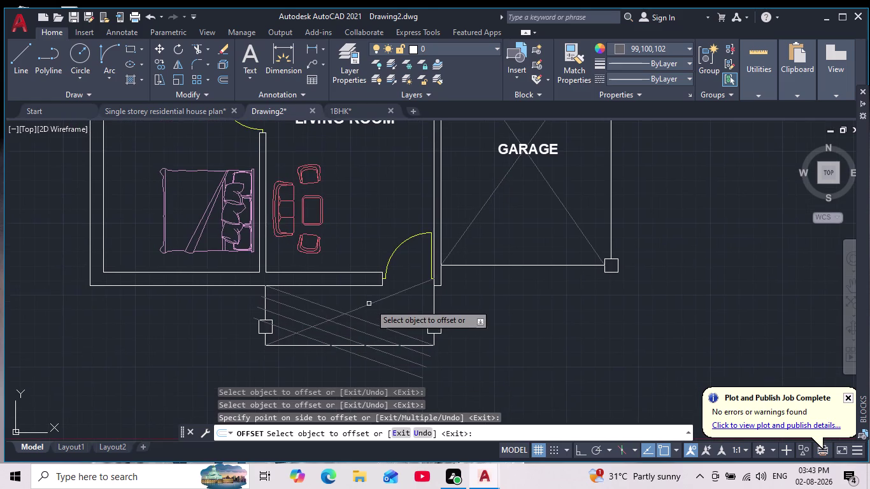
drag(377, 300, 376, 305)
click(386, 315)
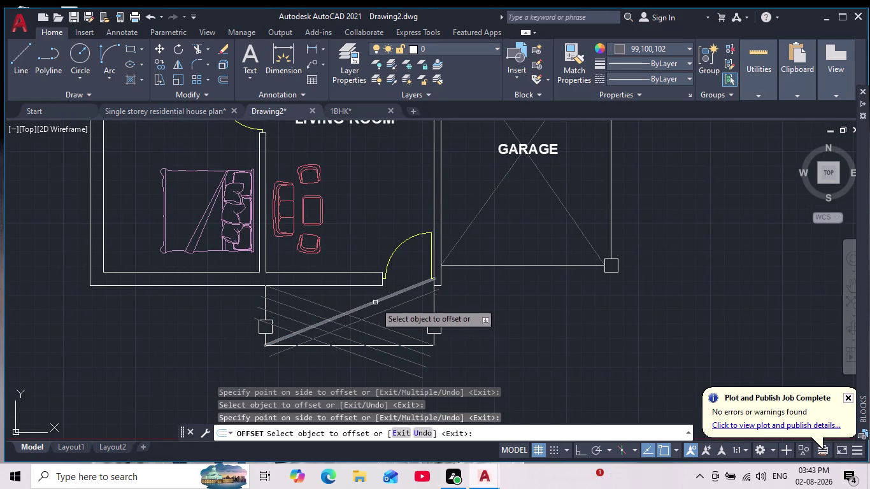
click(375, 302)
click(353, 295)
click(390, 309)
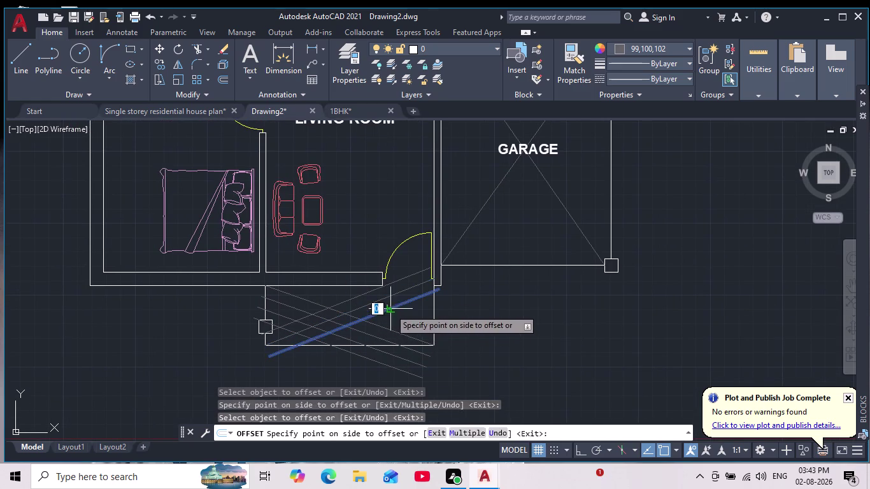
click(398, 319)
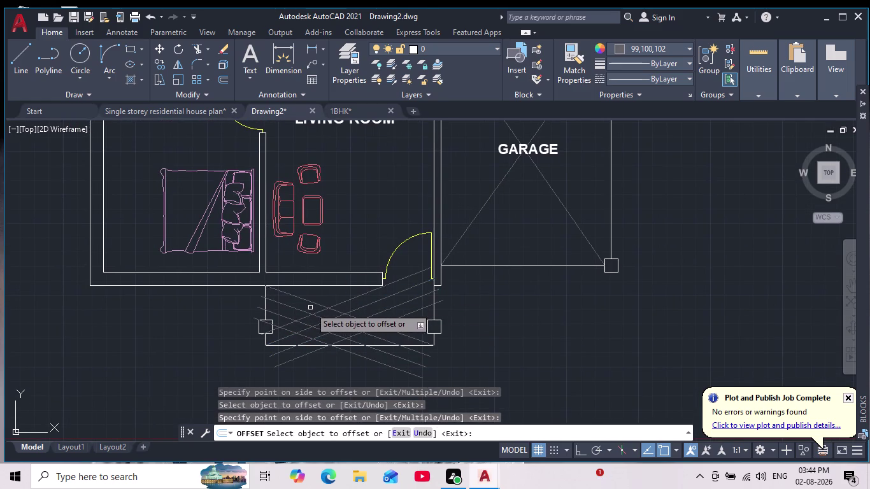
click(313, 303)
click(333, 295)
Offset the long diagonal copy and two more hatch lines across the porch.
middle_drag(345, 344, 340, 356)
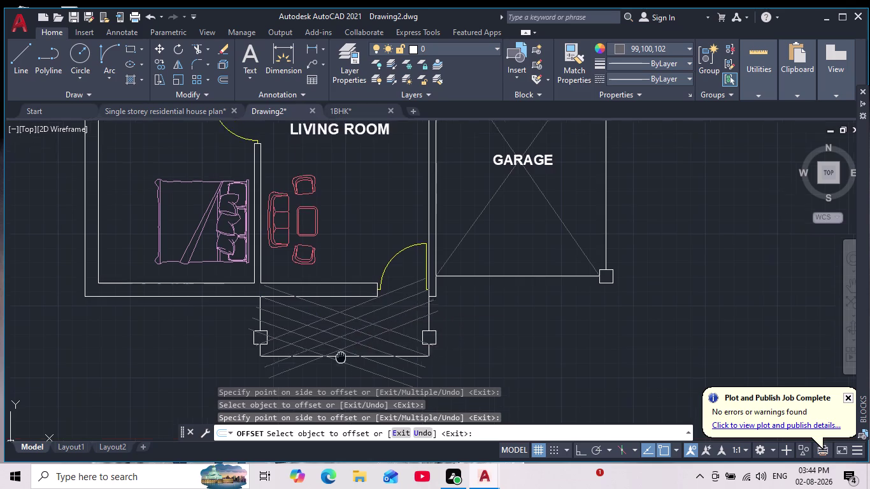
middle_drag(340, 356, 331, 377)
scroll(down, 3)
middle_drag(370, 350, 388, 312)
scroll(up, 3)
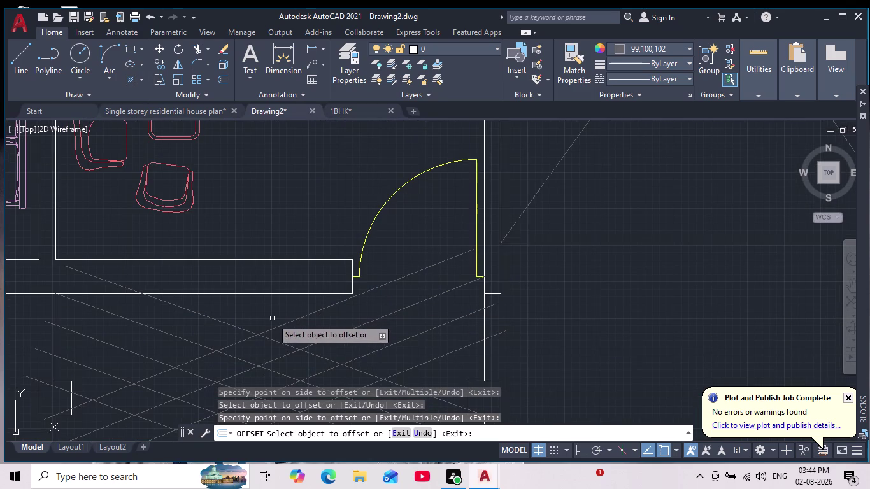
click(240, 326)
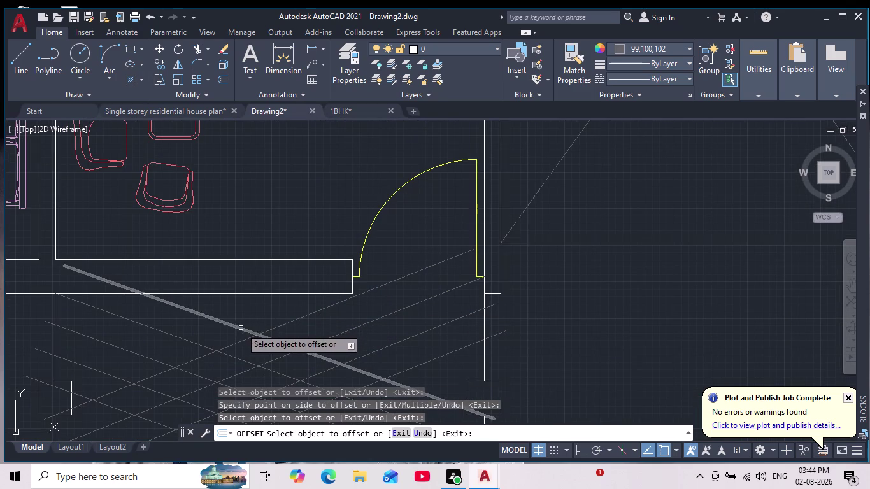
click(241, 328)
click(272, 308)
middle_drag(330, 331, 312, 276)
scroll(down, 3)
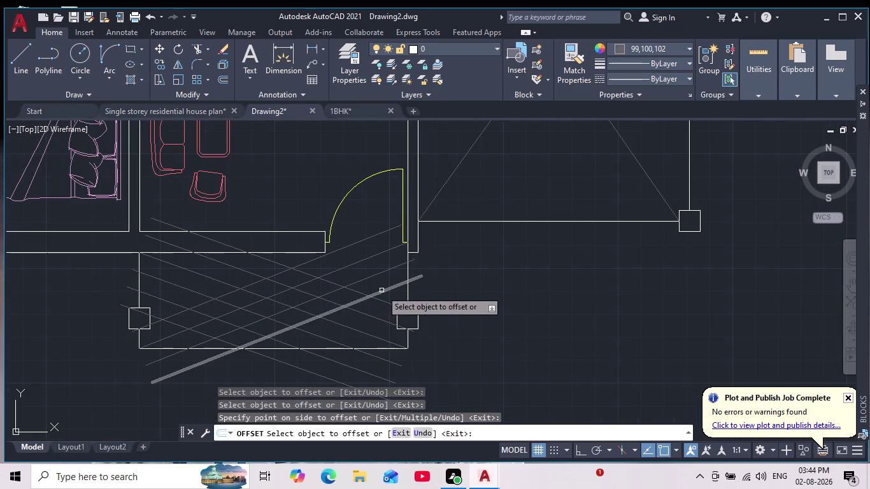
click(354, 301)
click(370, 316)
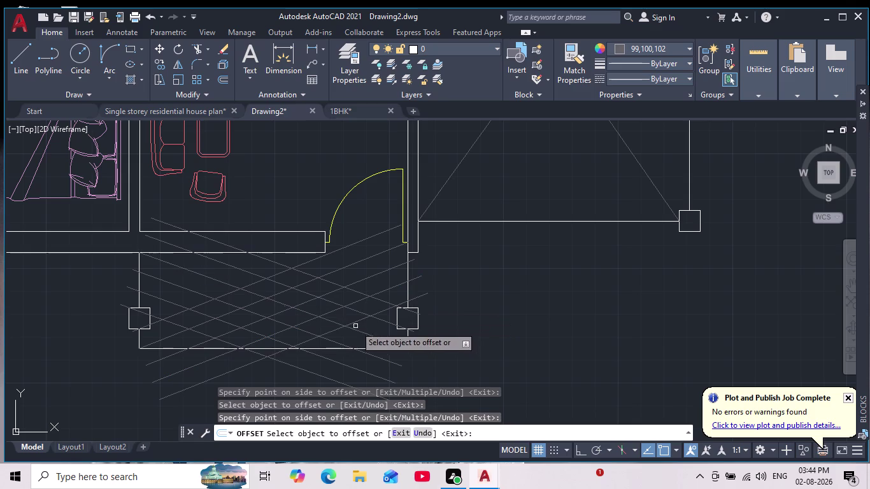
click(355, 324)
click(373, 335)
Add three more 200-spaced parallel copies of the porch hatch lines.
middle_drag(386, 329, 398, 315)
scroll(down, 3)
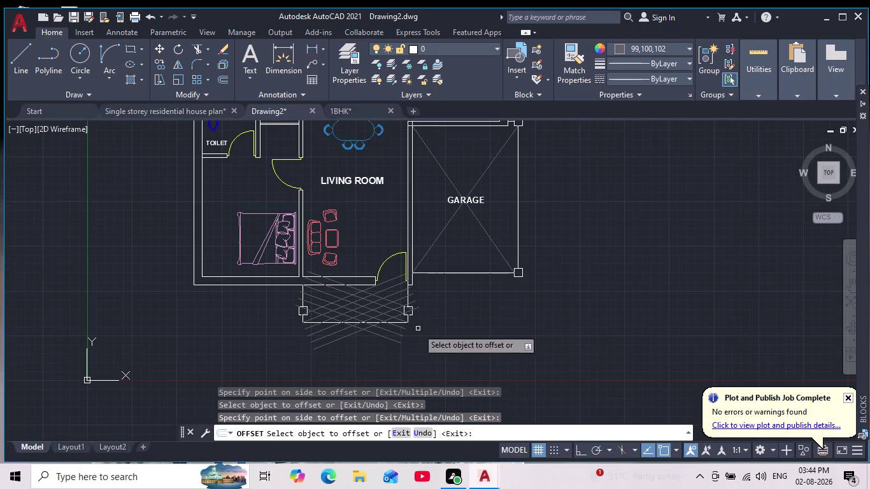
scroll(up, 3)
click(321, 308)
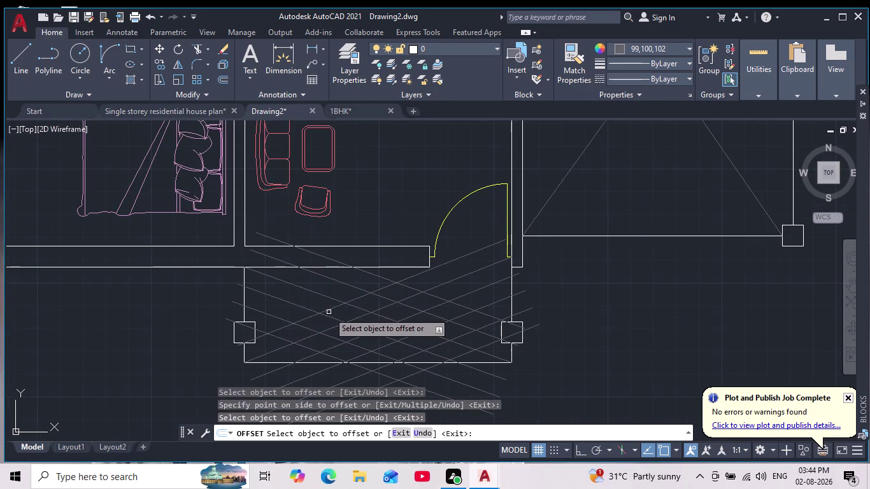
click(328, 312)
click(297, 298)
click(327, 310)
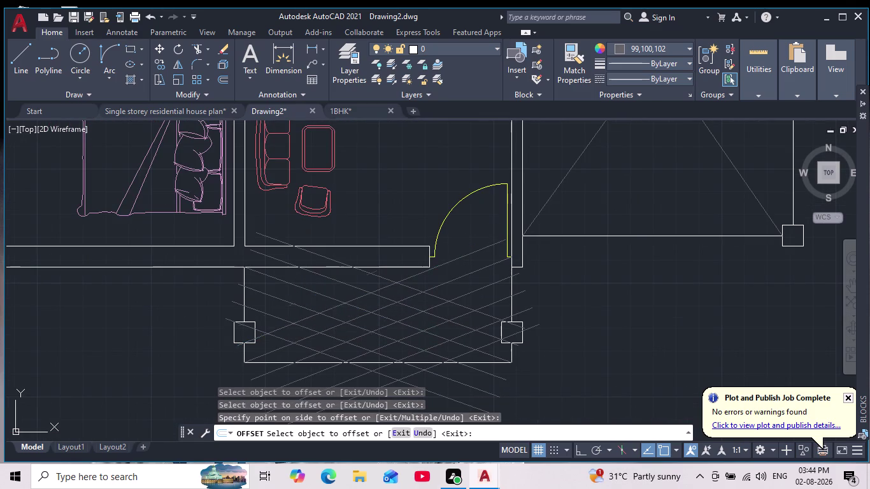
click(302, 299)
click(330, 310)
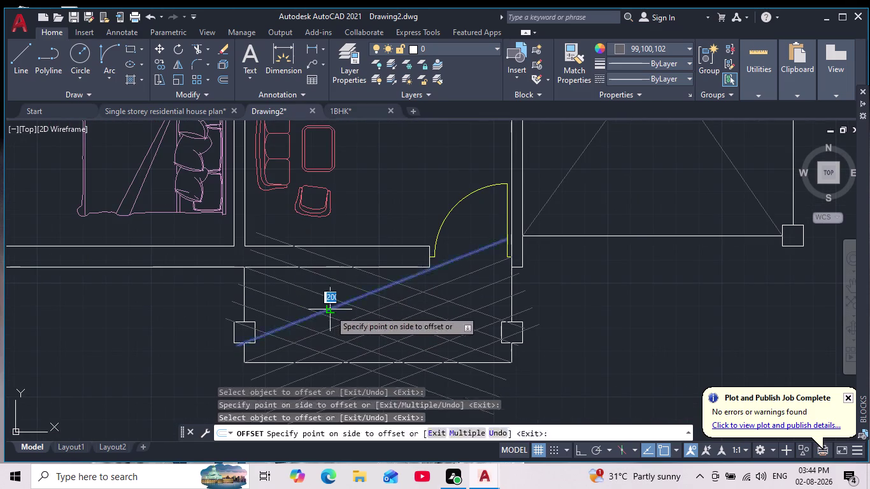
Offset further diagonals to one side, then re-centre the view on the porch.
click(275, 289)
click(305, 302)
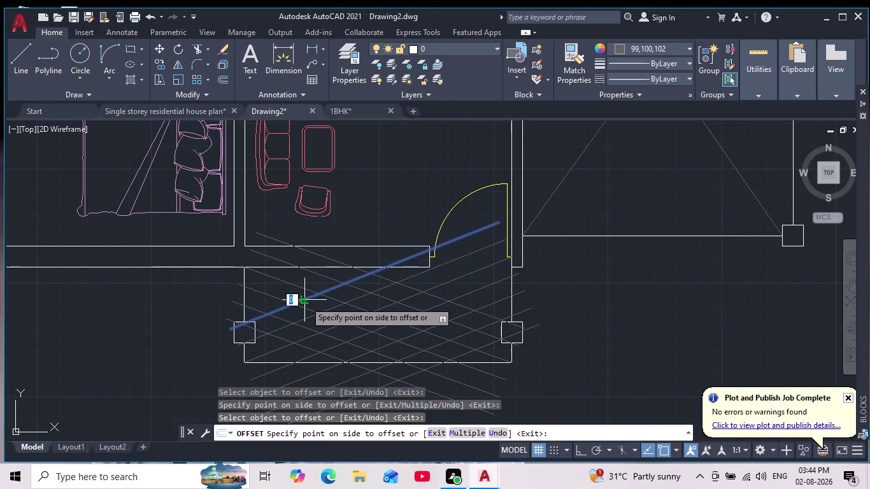
click(287, 290)
middle_drag(300, 306, 317, 329)
scroll(up, 3)
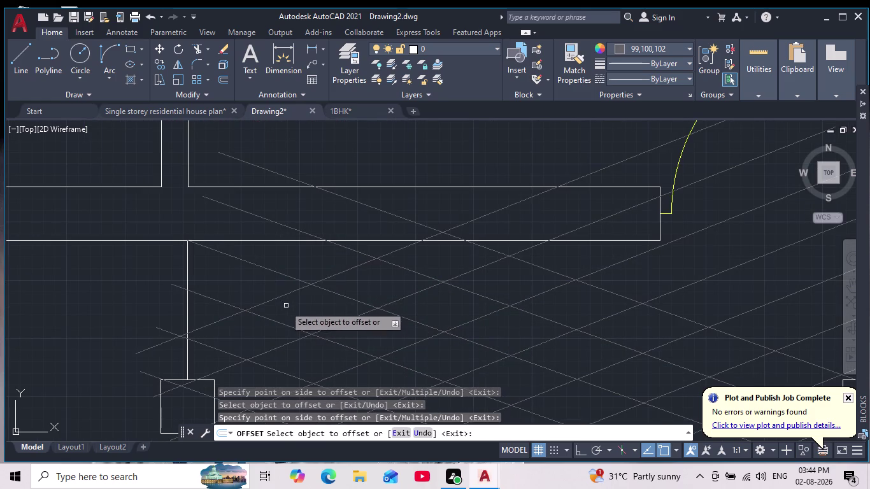
click(275, 297)
click(229, 271)
scroll(down, 3)
scroll(down, 3)
middle_drag(254, 300, 260, 300)
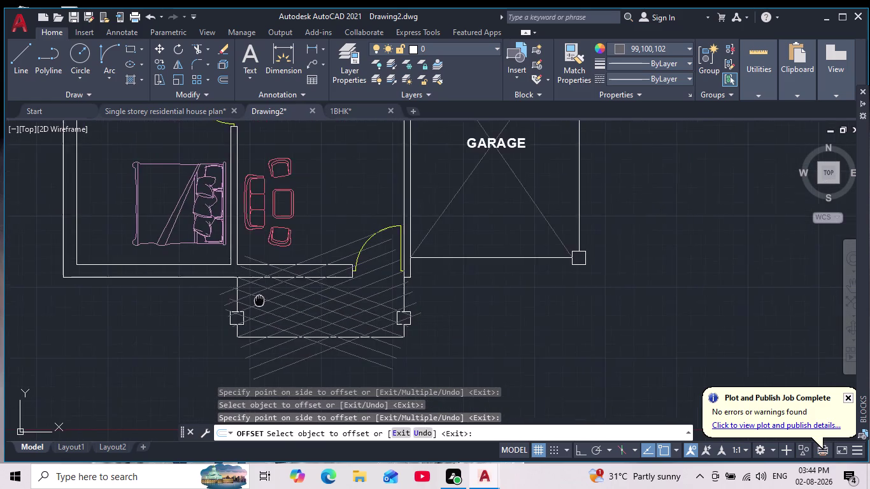
middle_drag(259, 301, 279, 275)
scroll(down, 3)
scroll(up, 3)
scroll(up, 3)
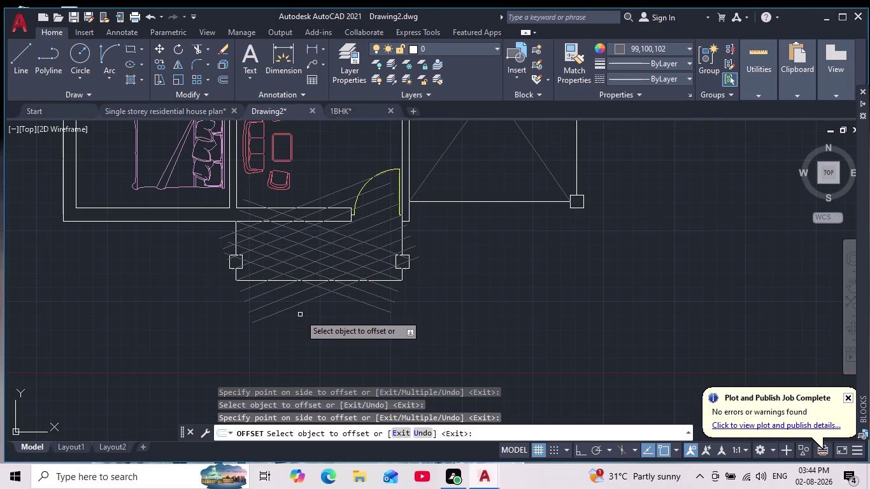
scroll(down, 3)
scroll(up, 3)
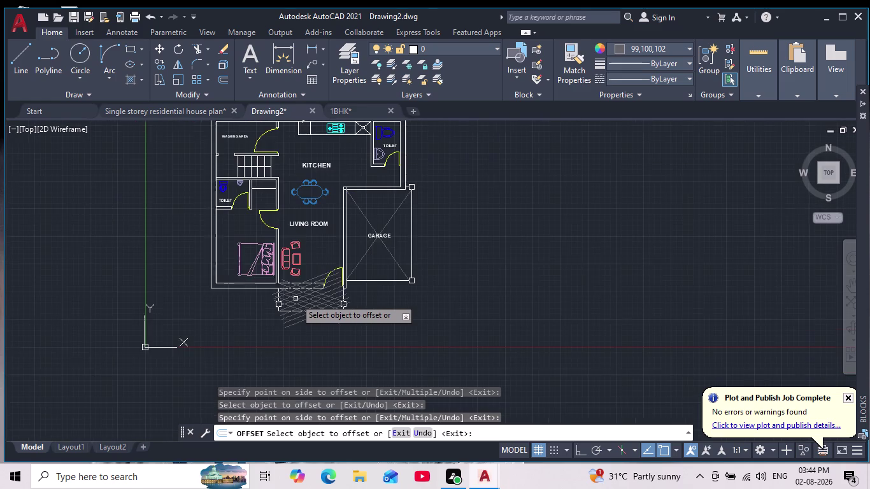
Centre the porch and garage in view, then pick Line from the Draw panel.
scroll(up, 3)
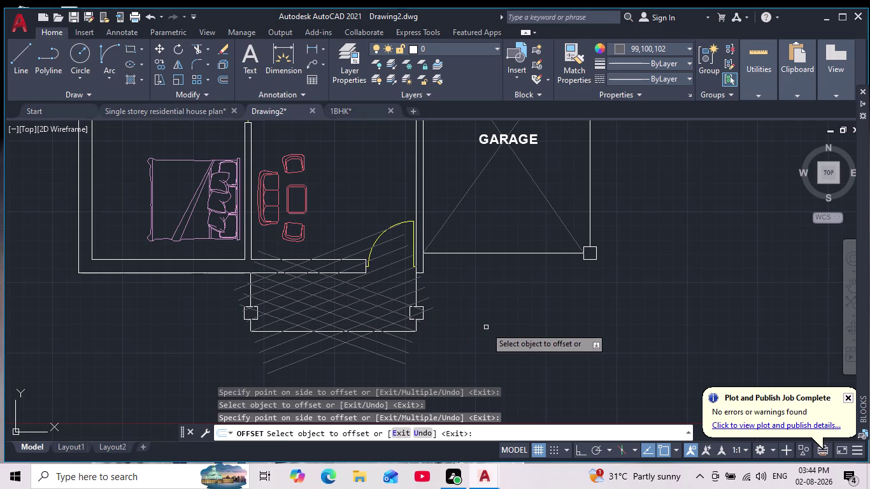
scroll(down, 3)
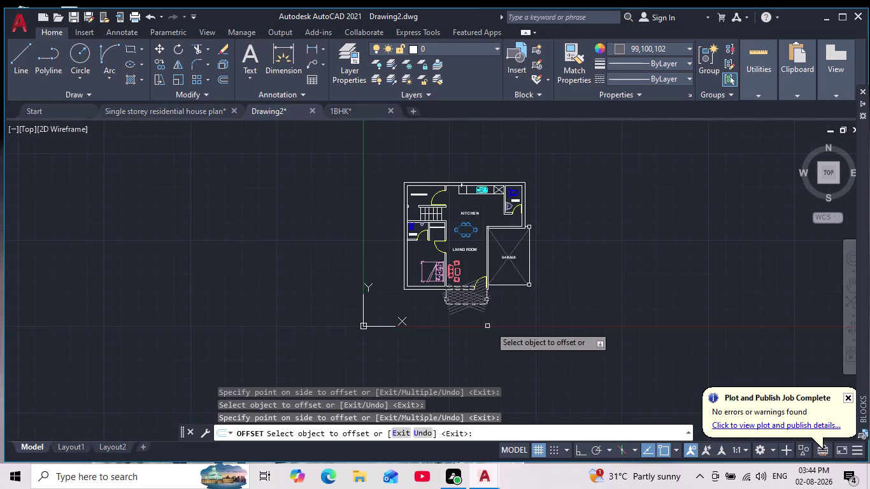
middle_drag(497, 321, 479, 334)
scroll(up, 3)
middle_drag(473, 326, 459, 336)
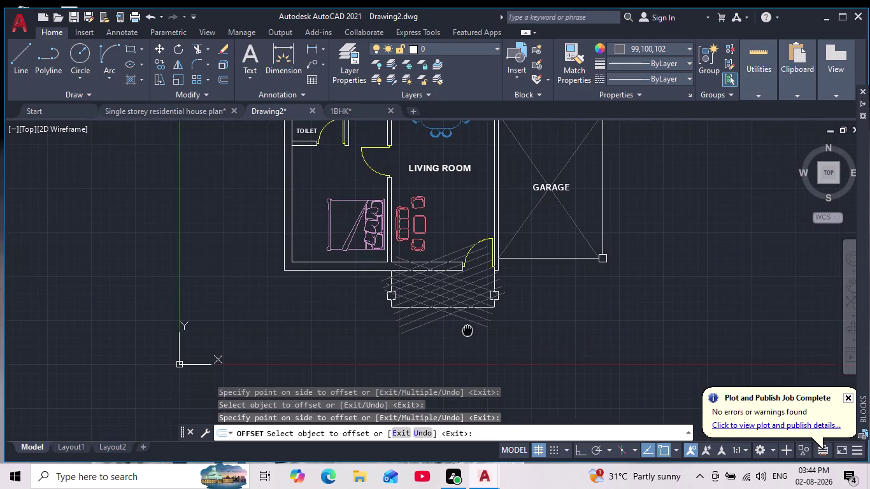
middle_drag(459, 336, 410, 375)
scroll(up, 3)
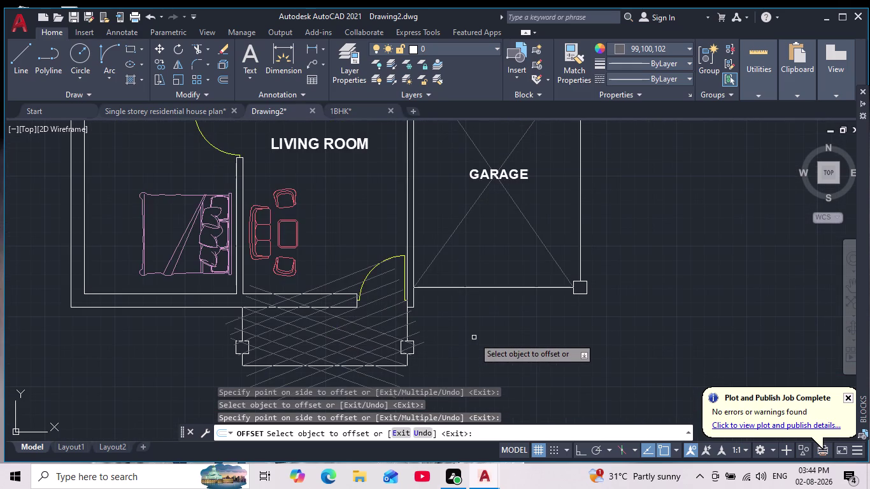
scroll(up, 3)
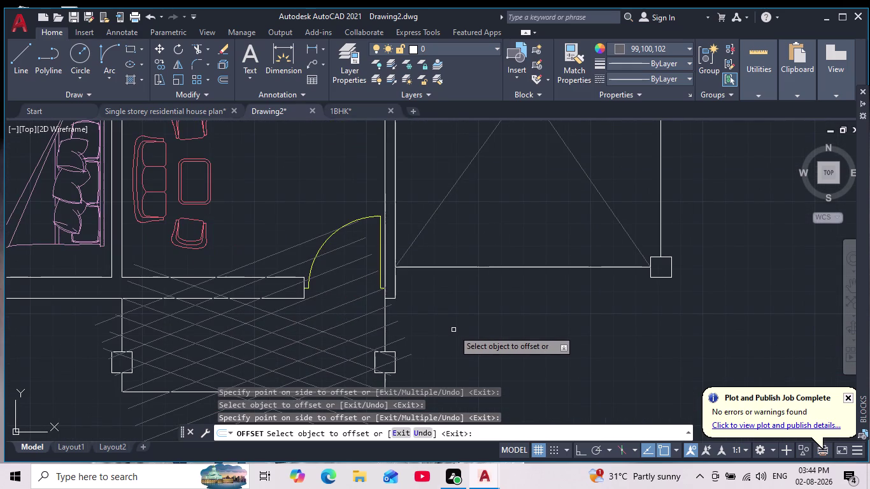
scroll(down, 3)
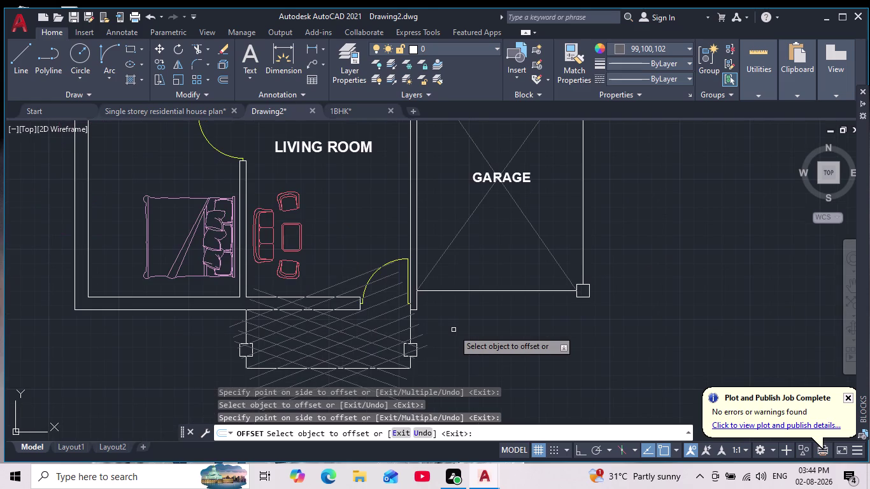
click(30, 59)
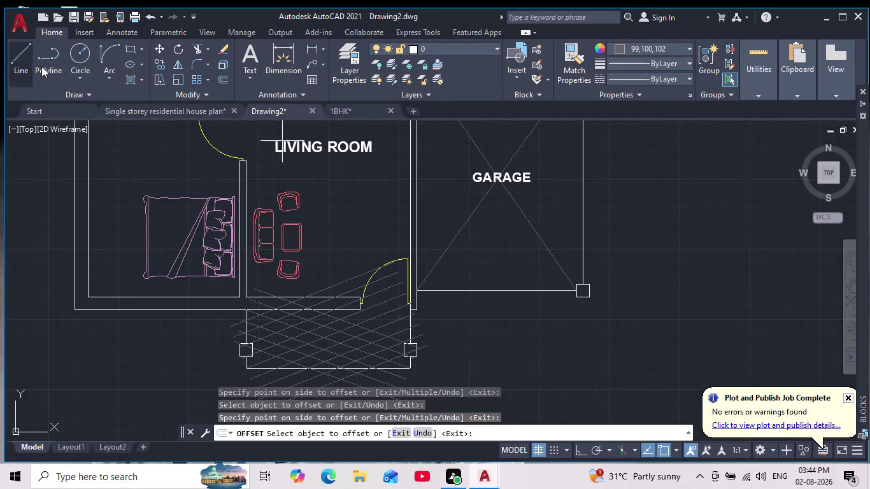
scroll(up, 3)
Draw a line across the entrance doorway between the wall corners.
click(317, 299)
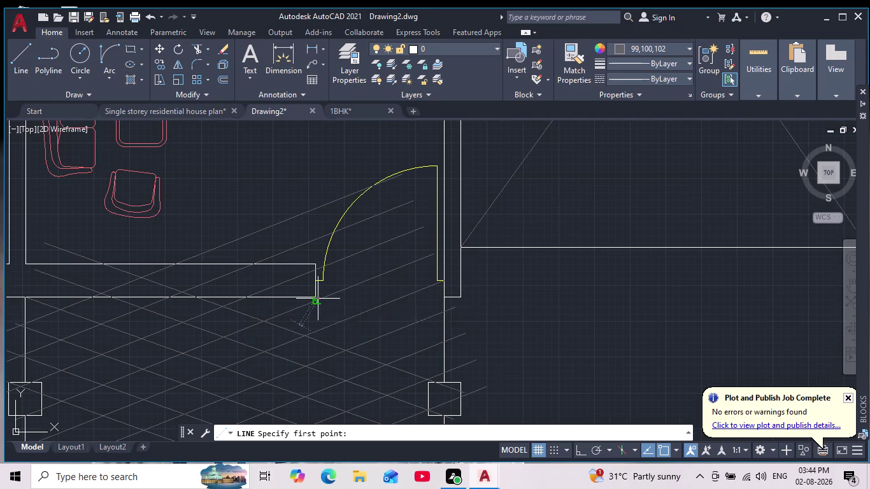
click(445, 298)
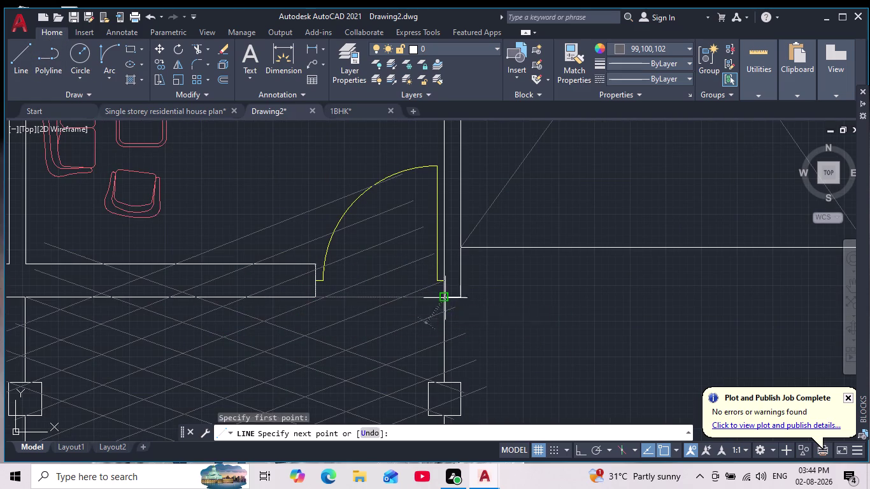
key(Escape)
scroll(down, 3)
scroll(up, 3)
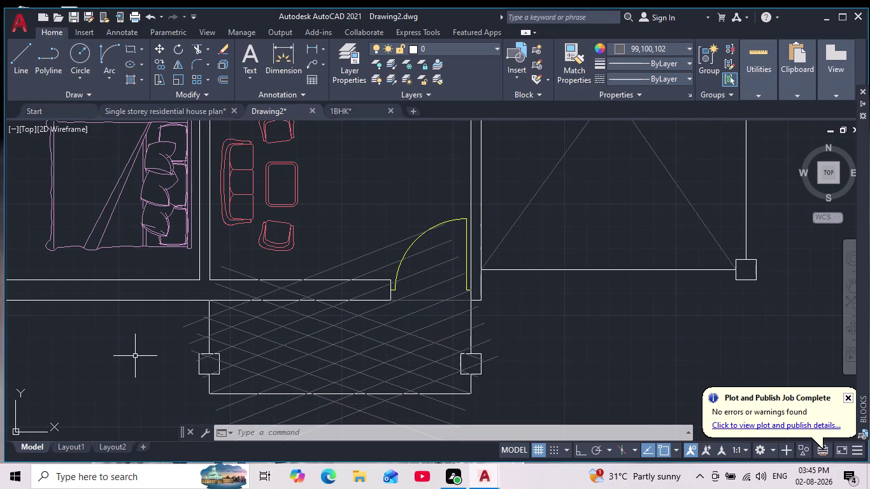
Offset three porch diagonals 200 units to their lower side.
key(o)
key(Return)
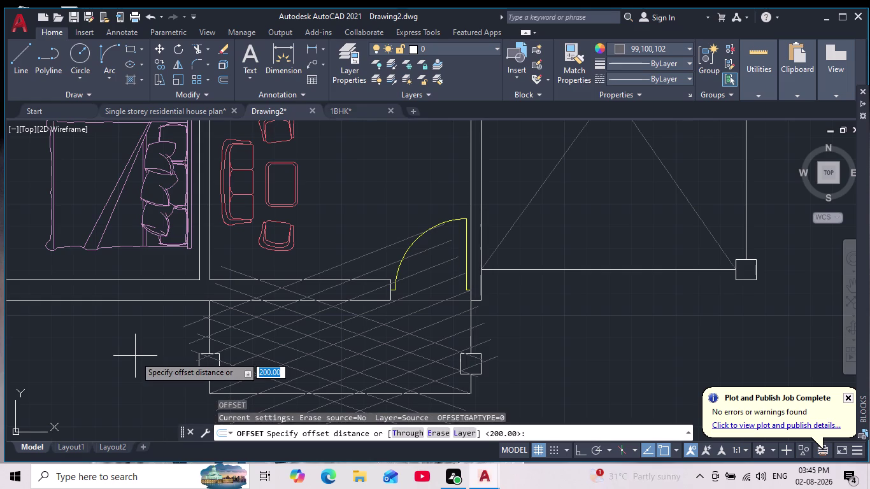
key(Return)
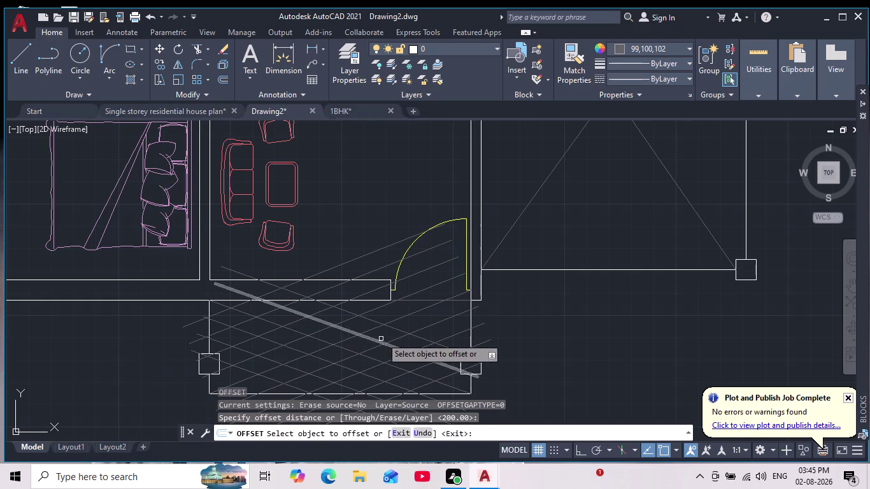
click(377, 323)
click(389, 314)
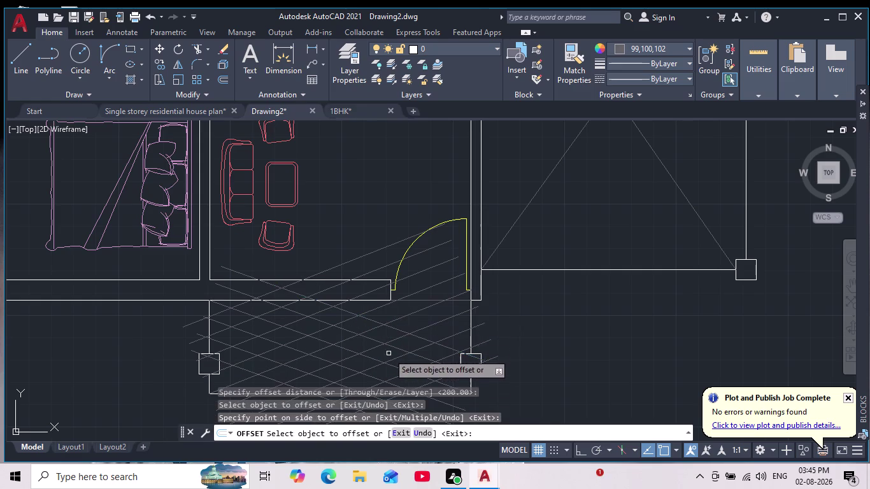
click(421, 339)
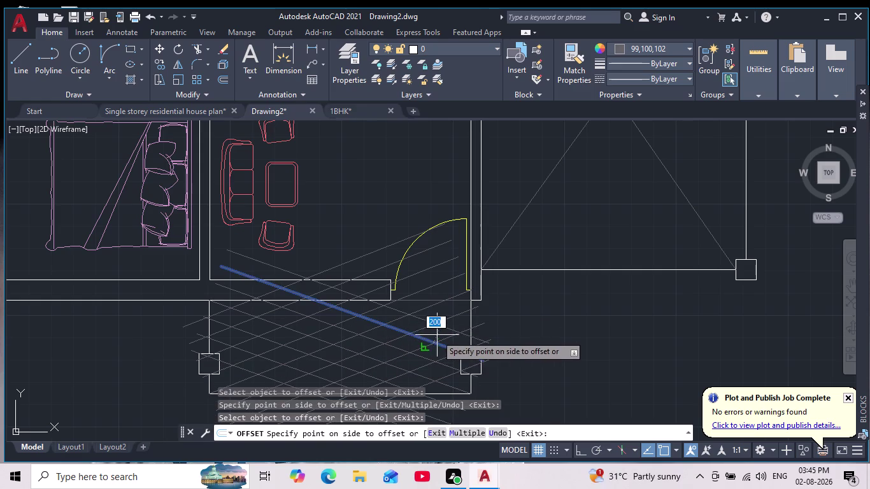
click(437, 335)
click(431, 342)
click(504, 317)
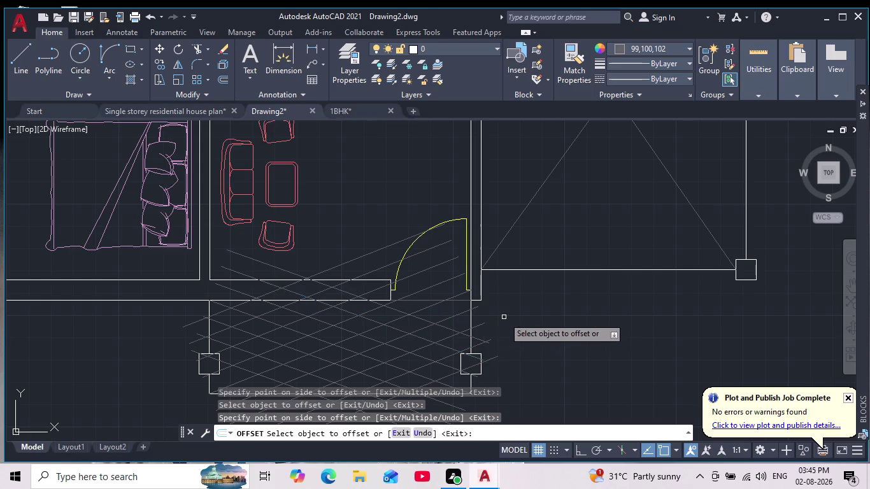
Offset the long diagonal downward, pan over the porch, and exit OFFSET.
scroll(down, 3)
scroll(up, 3)
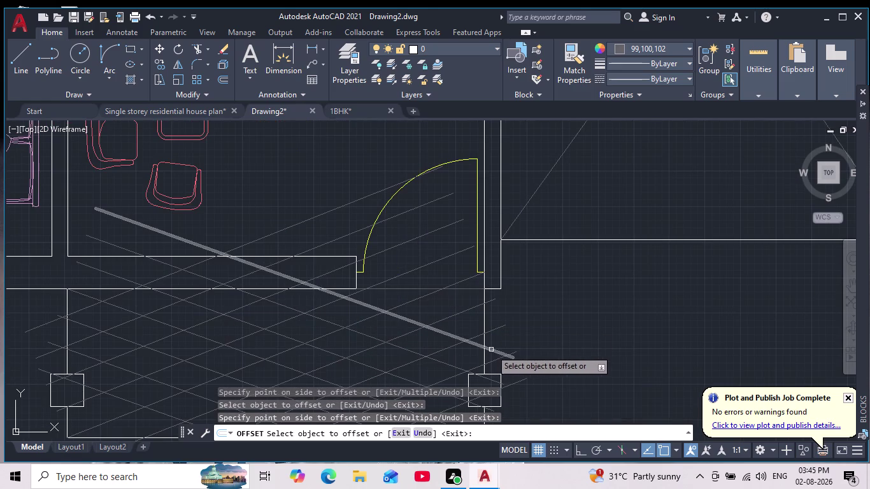
click(492, 349)
click(527, 327)
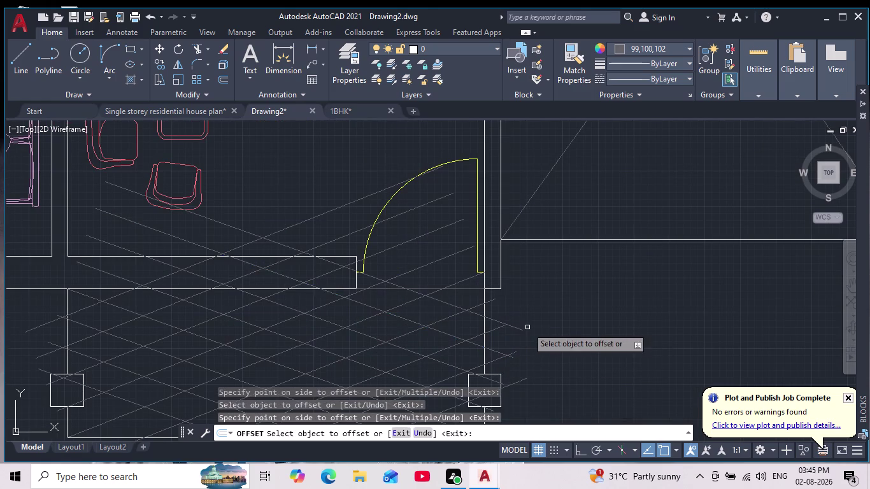
scroll(down, 3)
scroll(down, 3)
middle_drag(583, 345, 567, 315)
scroll(up, 3)
scroll(up, 3)
key(Escape)
key(Escape)
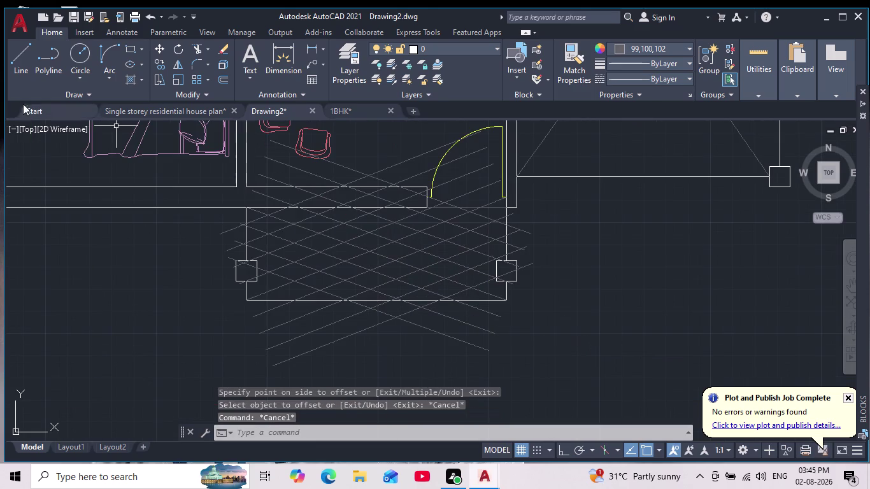
Start TRIM and fence-cut the hatch lines below the porch and past its bottom edge.
click(194, 50)
scroll(up, 3)
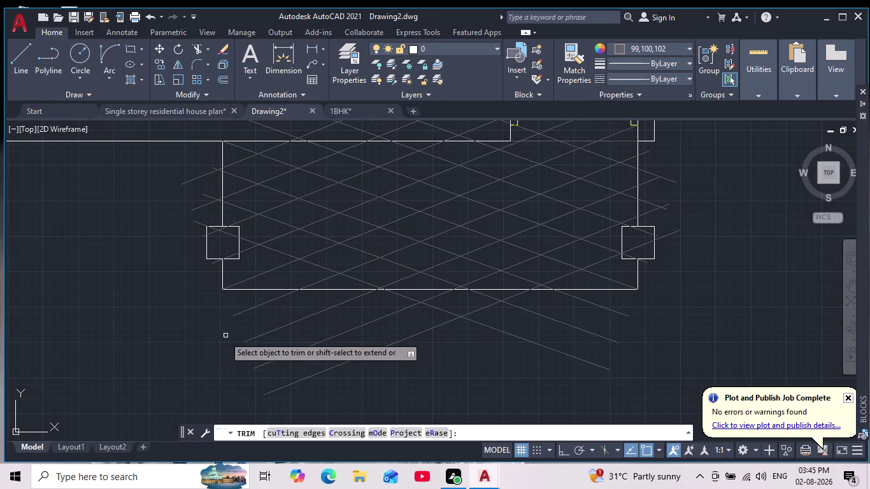
drag(212, 333, 668, 317)
drag(636, 305, 434, 337)
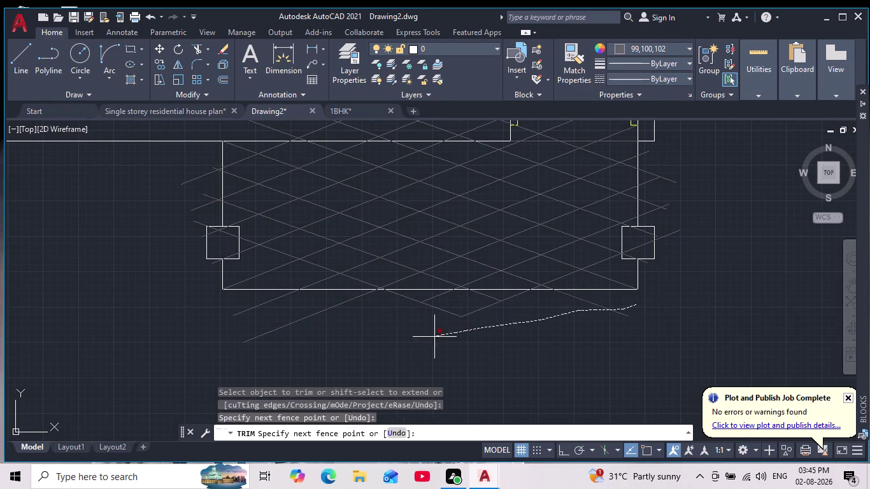
drag(248, 297, 480, 338)
scroll(up, 3)
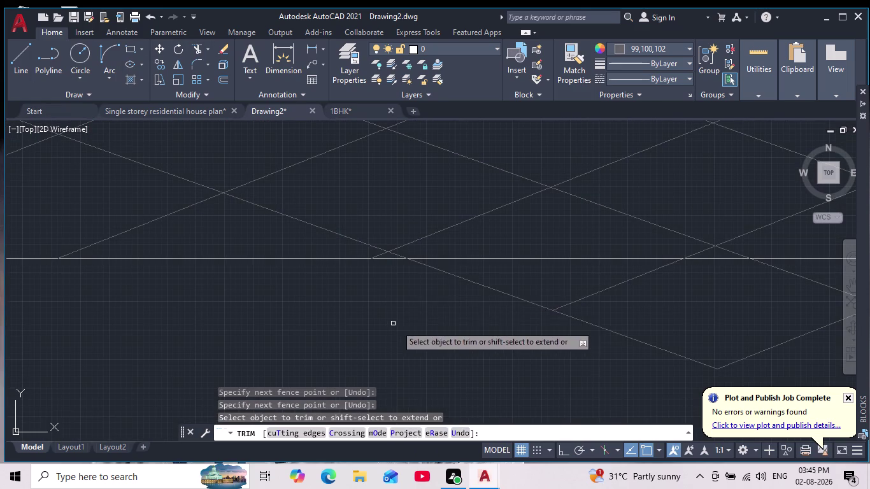
drag(401, 315, 584, 341)
drag(653, 309, 614, 344)
middle_drag(612, 344, 429, 344)
scroll(down, 3)
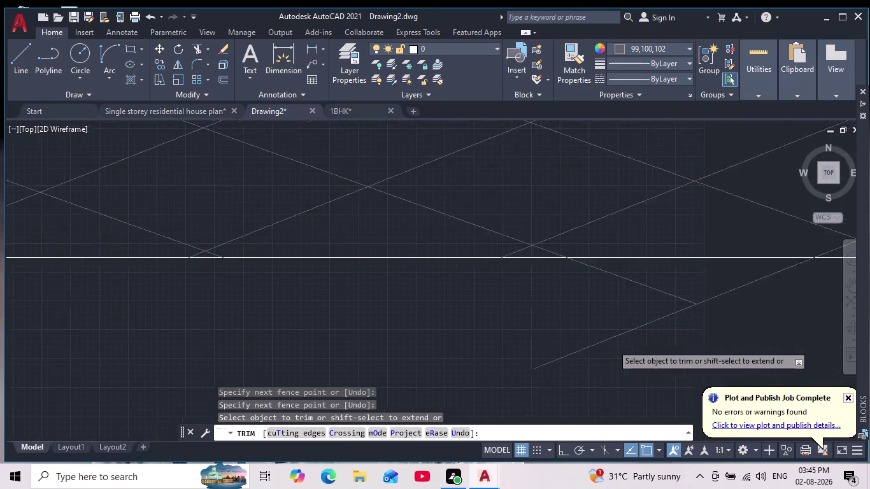
scroll(down, 3)
scroll(up, 3)
drag(680, 320, 649, 304)
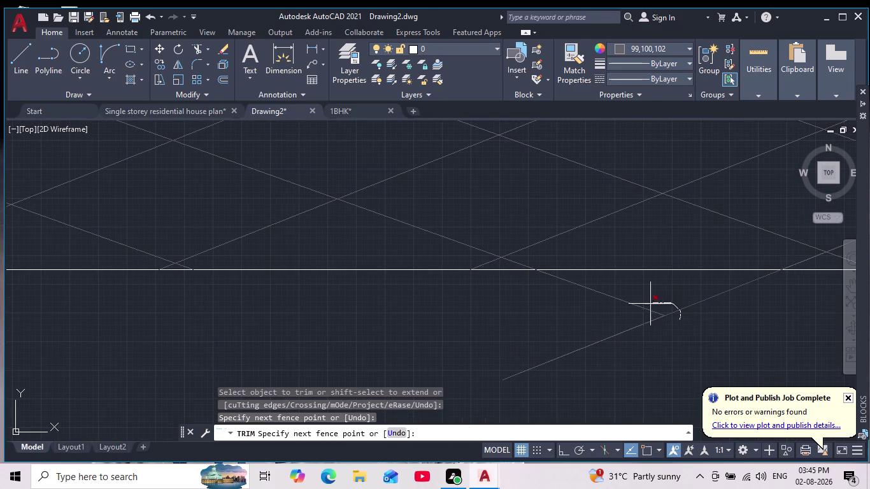
drag(649, 304, 606, 367)
scroll(down, 3)
middle_drag(600, 375, 493, 372)
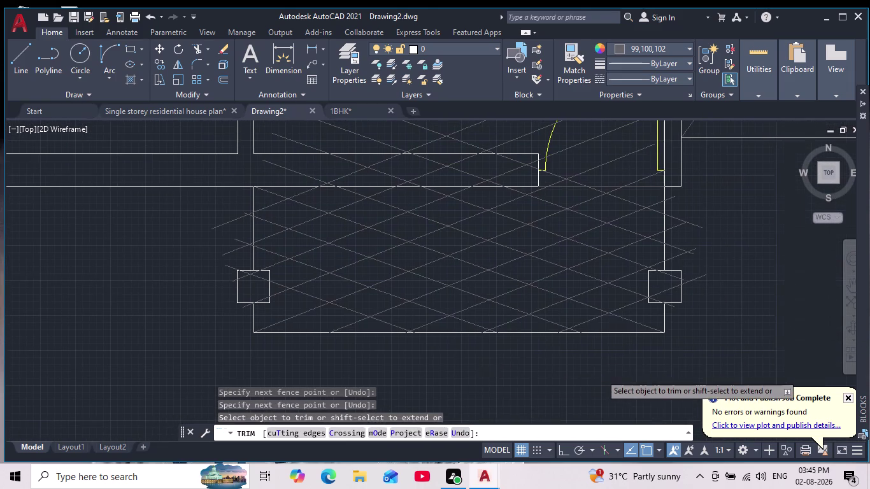
scroll(up, 3)
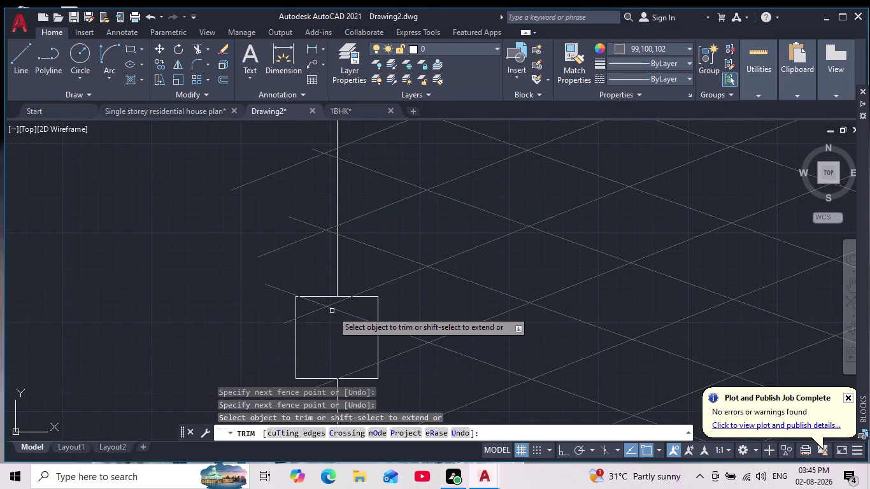
Trim the hatch lines inside and across the porch corner column, plus nearby strays.
drag(329, 303, 322, 322)
drag(318, 307, 315, 321)
click(324, 303)
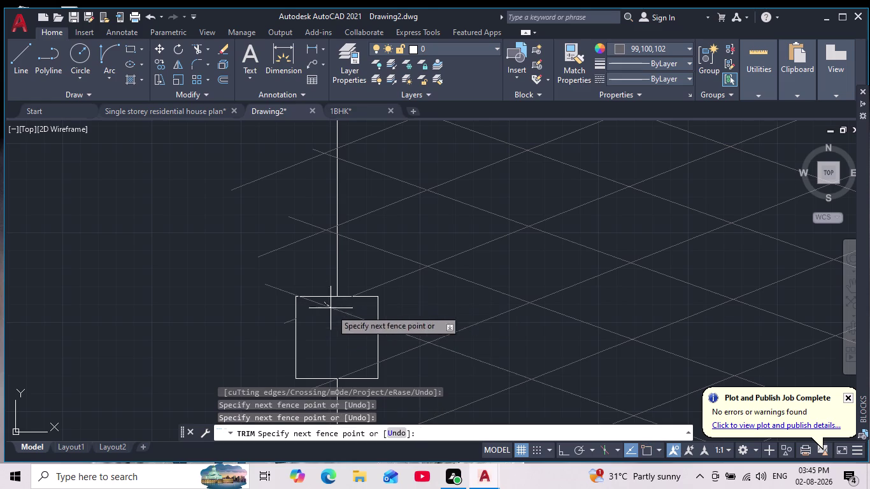
drag(345, 315, 336, 338)
click(337, 338)
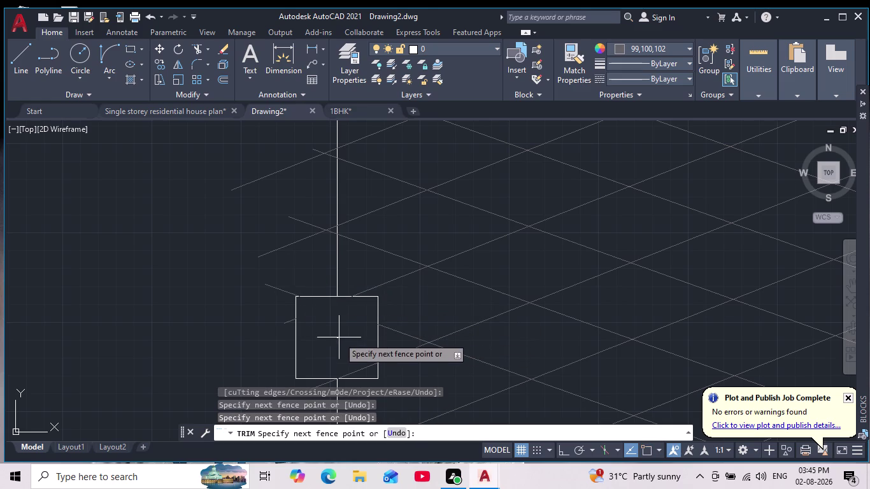
click(338, 338)
drag(294, 267, 276, 323)
scroll(up, 3)
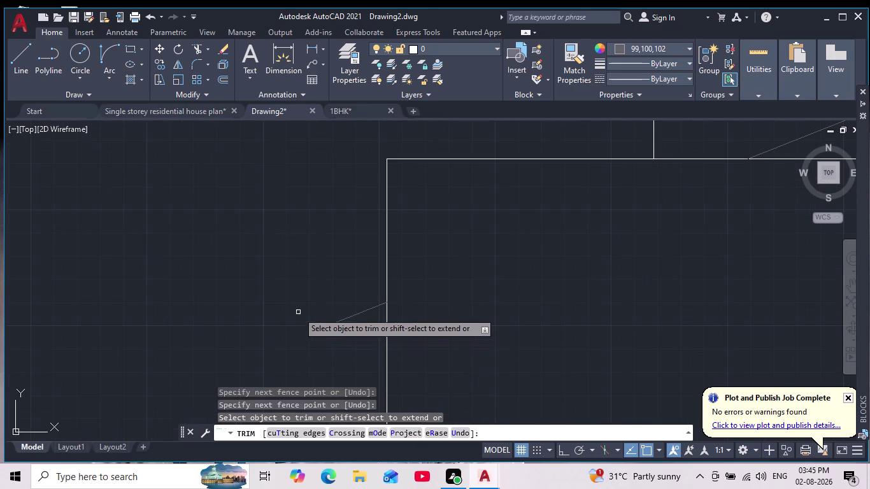
drag(310, 313, 345, 361)
scroll(down, 3)
Trim the hatch lines extending beyond the porch walls, column and corner.
middle_drag(301, 281, 315, 371)
scroll(down, 3)
middle_drag(370, 244, 406, 389)
scroll(down, 3)
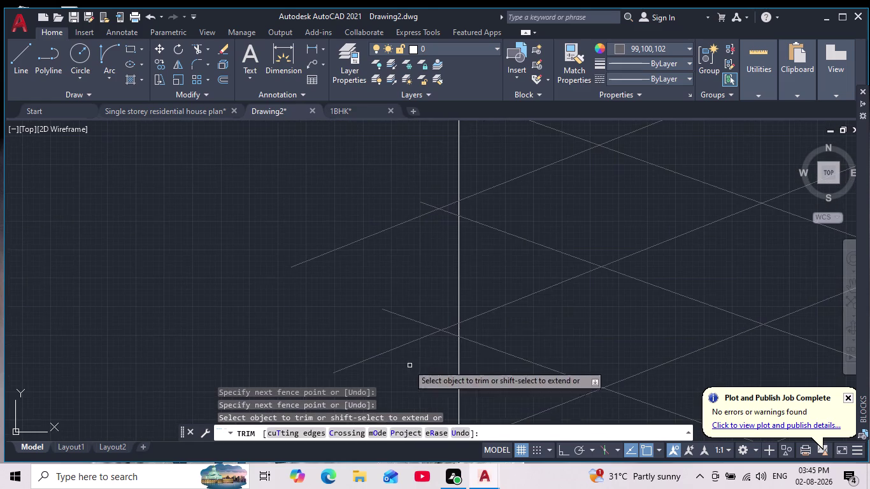
drag(398, 190, 440, 358)
scroll(down, 3)
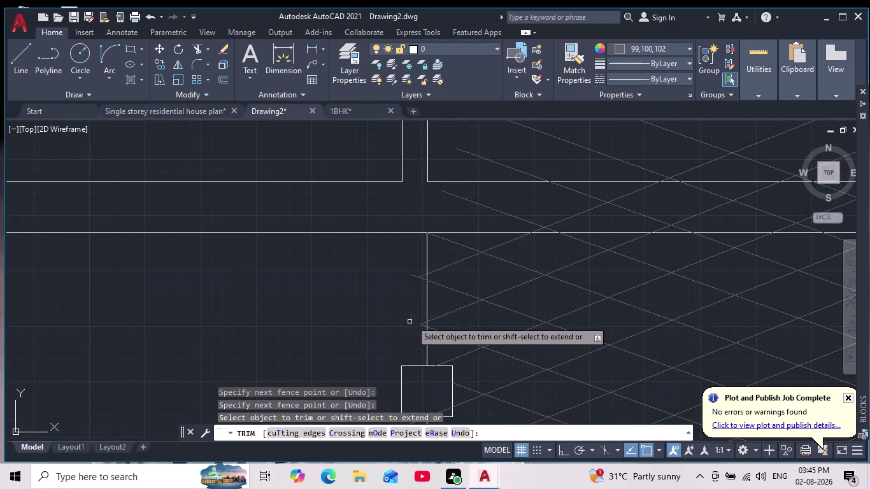
scroll(up, 3)
middle_drag(407, 286, 437, 443)
drag(446, 264, 426, 337)
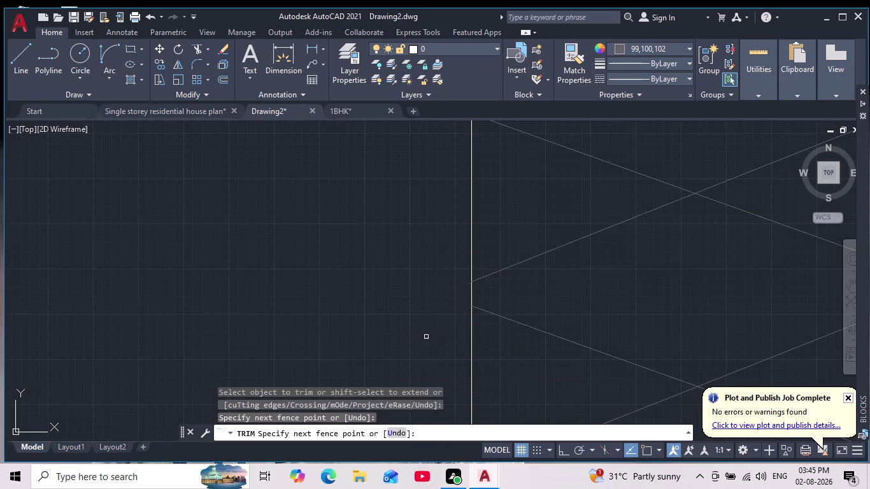
scroll(down, 3)
middle_drag(418, 295, 431, 229)
scroll(up, 3)
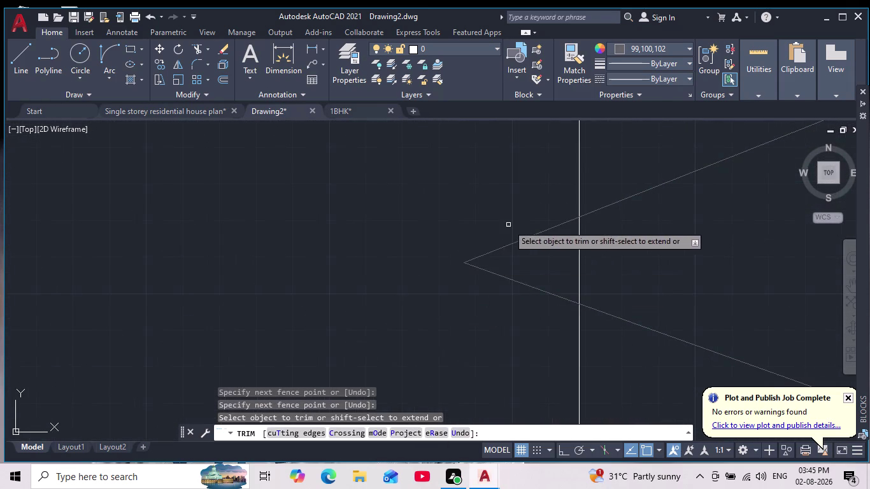
drag(541, 223, 450, 326)
scroll(down, 3)
middle_drag(425, 263, 431, 209)
scroll(down, 3)
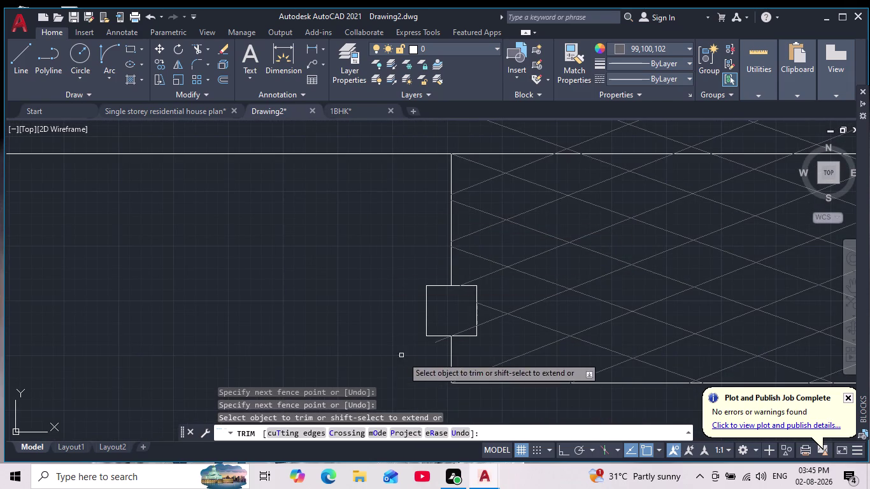
scroll(up, 3)
drag(630, 227, 534, 169)
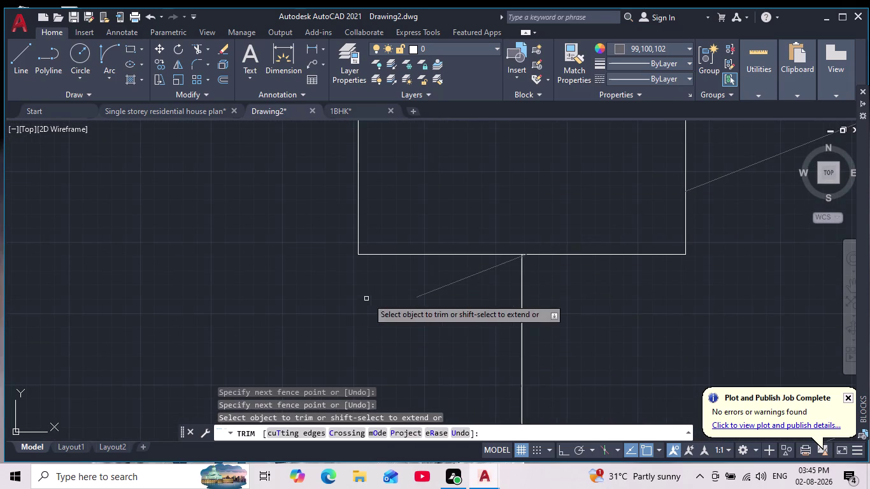
drag(465, 275, 447, 320)
scroll(down, 3)
middle_drag(374, 343, 297, 267)
Trim the hatch lines spilling into the room above, including the door swing area.
scroll(down, 3)
scroll(down, 3)
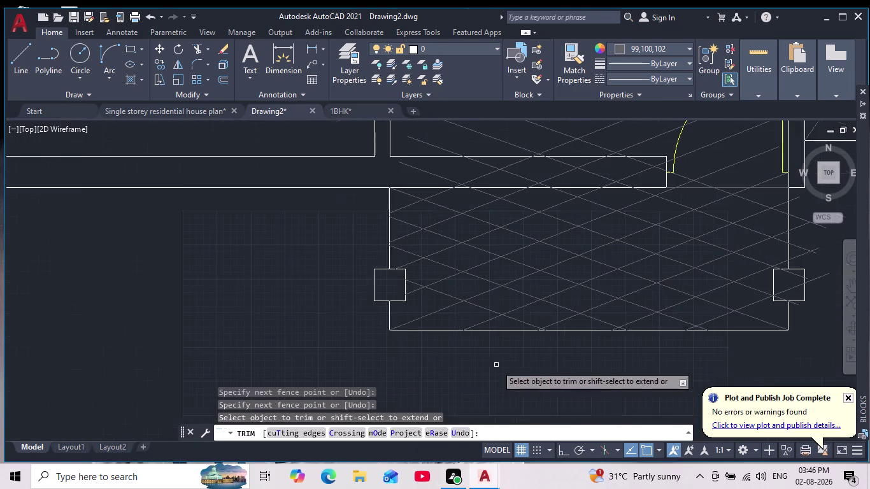
middle_drag(541, 371, 441, 389)
middle_drag(213, 219, 203, 351)
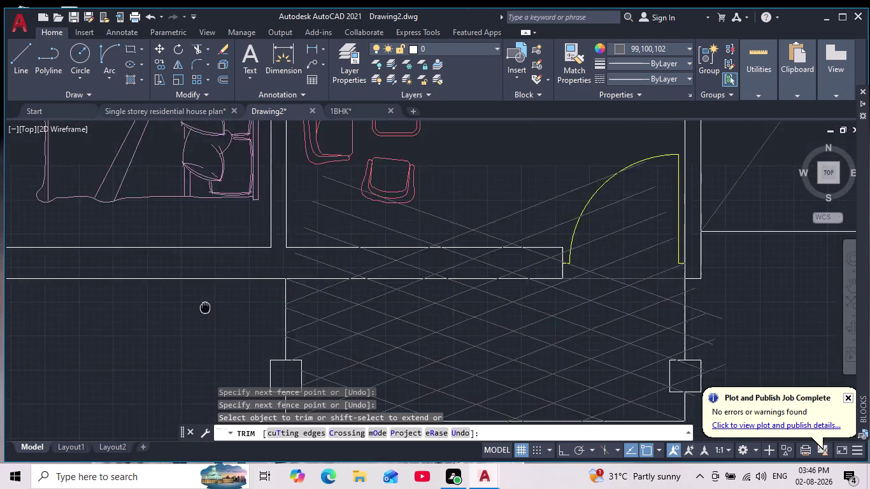
middle_drag(203, 351, 200, 365)
drag(462, 274, 307, 306)
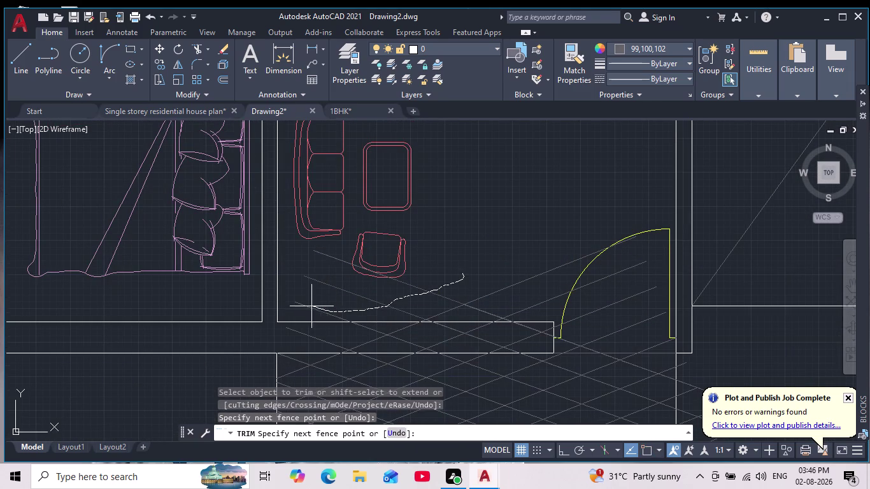
drag(307, 306, 303, 305)
drag(556, 311, 472, 185)
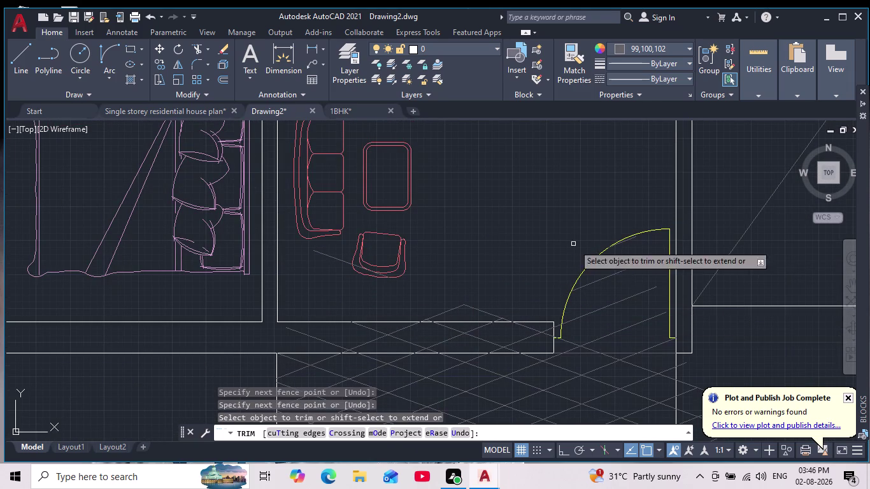
drag(659, 348, 645, 327)
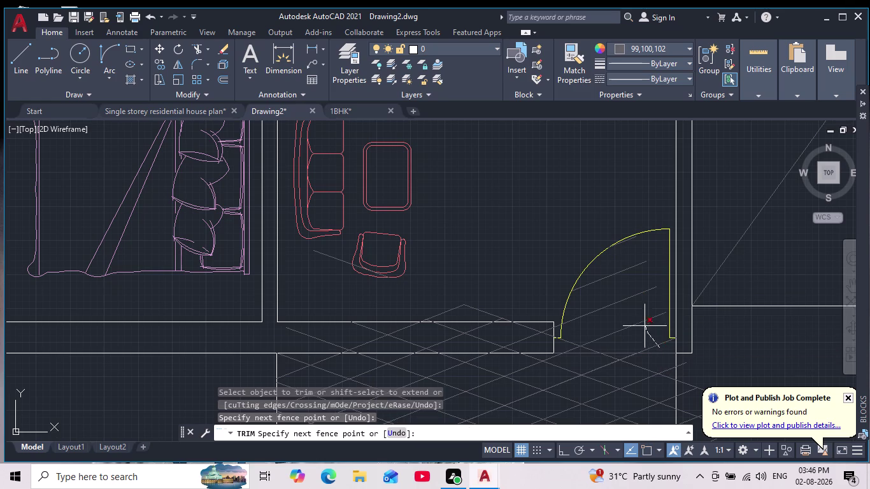
drag(645, 327, 622, 269)
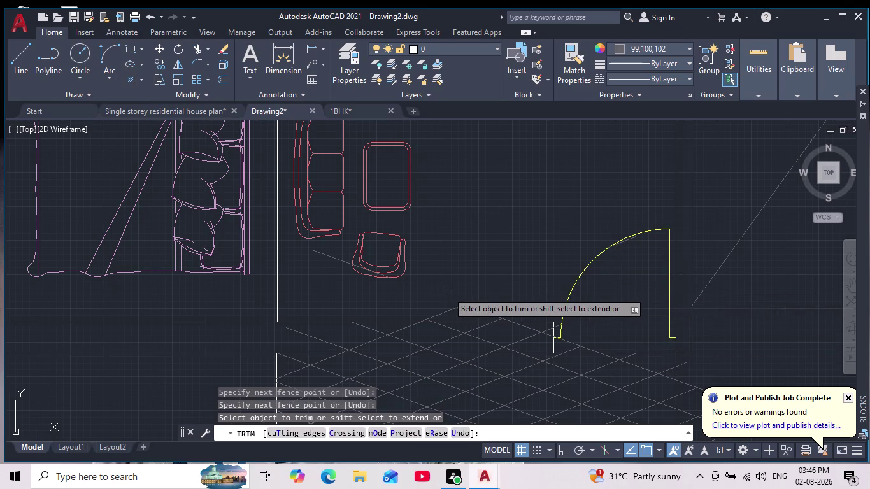
Trim the hatch lines running above the porch top edge.
middle_drag(510, 306, 492, 199)
drag(414, 200, 497, 204)
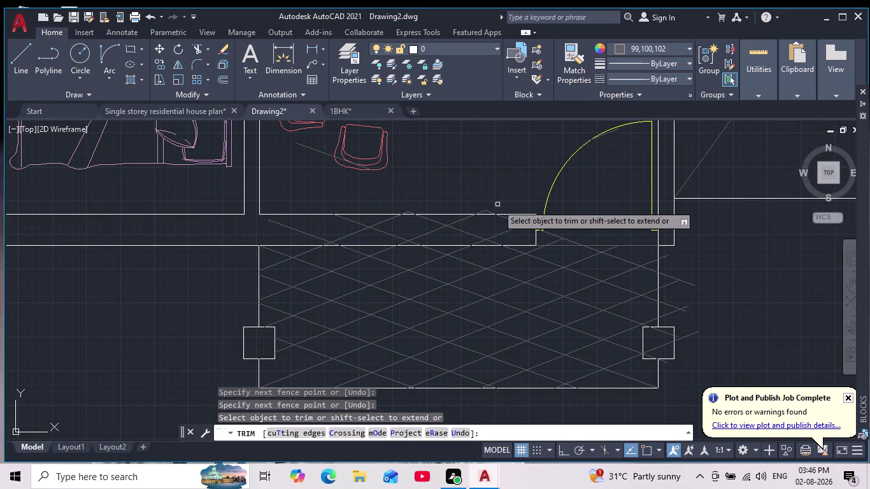
drag(305, 233, 461, 235)
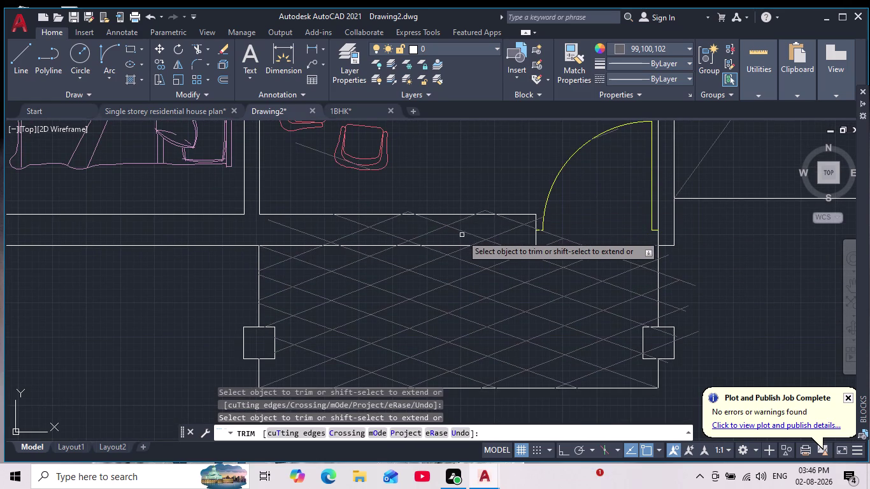
drag(462, 235, 480, 231)
drag(492, 230, 301, 236)
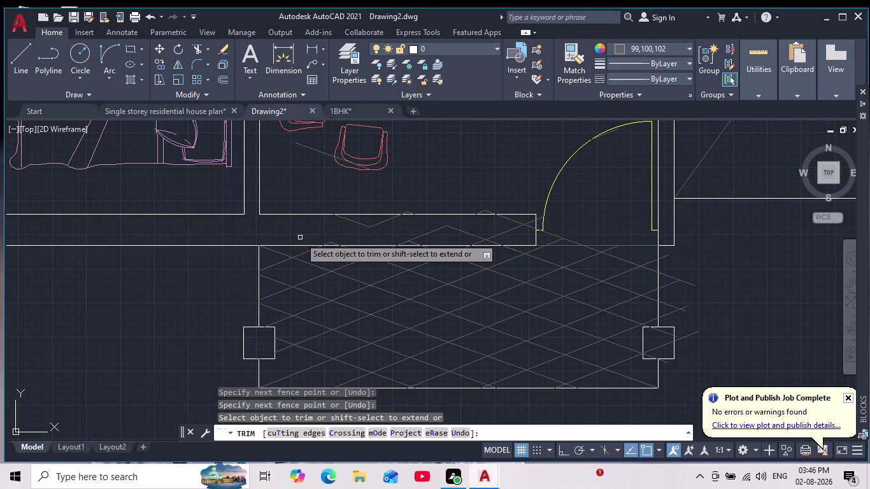
scroll(up, 3)
Trim the remaining hatch lines and small stubs along the porch top edge and wall.
drag(459, 227, 331, 218)
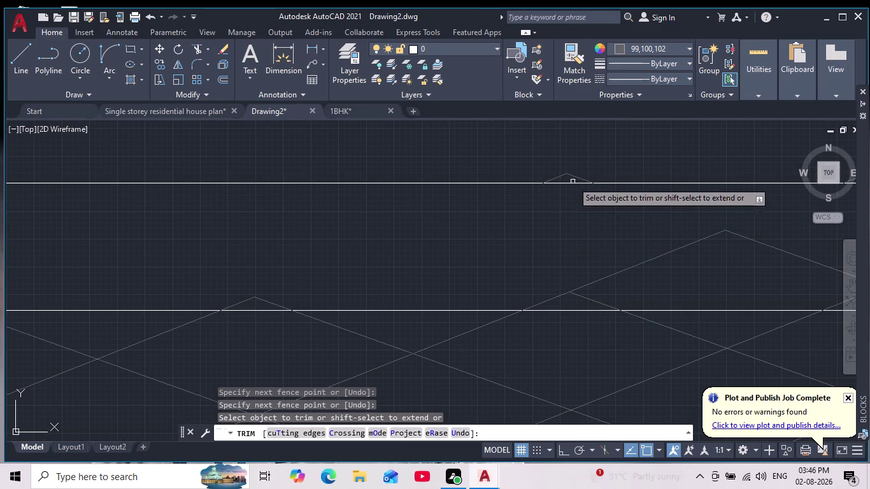
drag(568, 174, 548, 173)
click(562, 175)
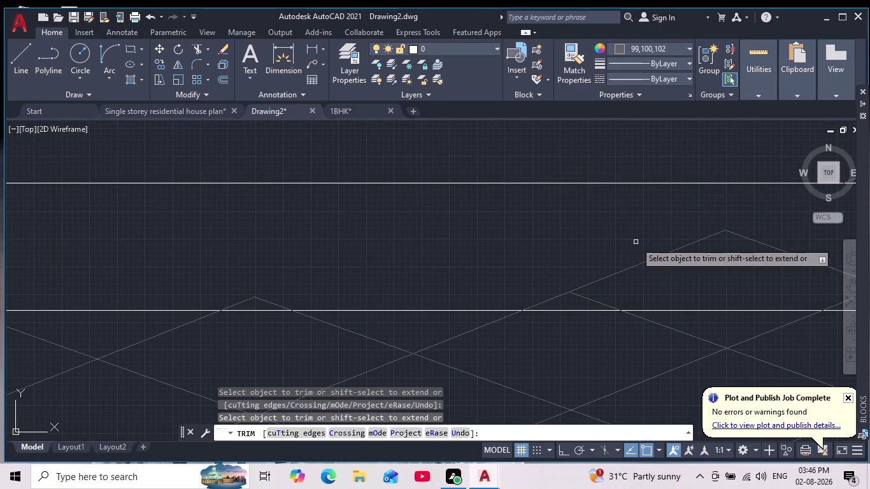
scroll(down, 3)
middle_drag(636, 241, 397, 233)
drag(532, 225, 349, 242)
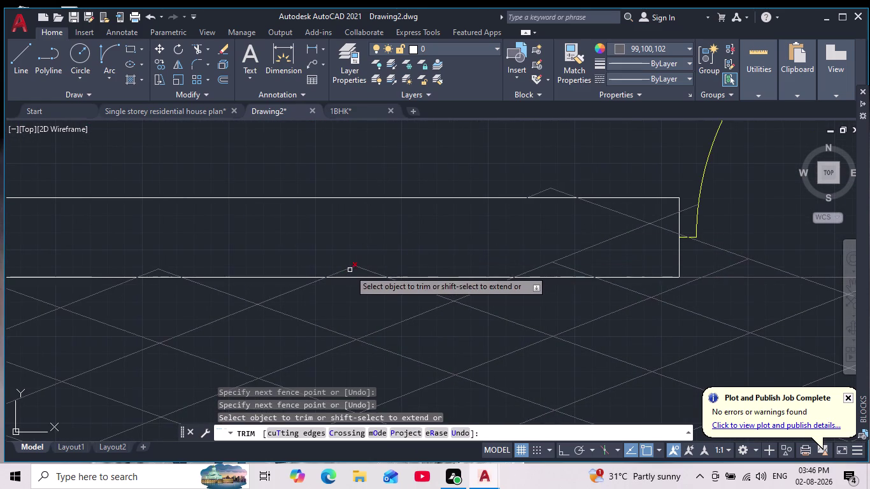
click(349, 266)
click(373, 271)
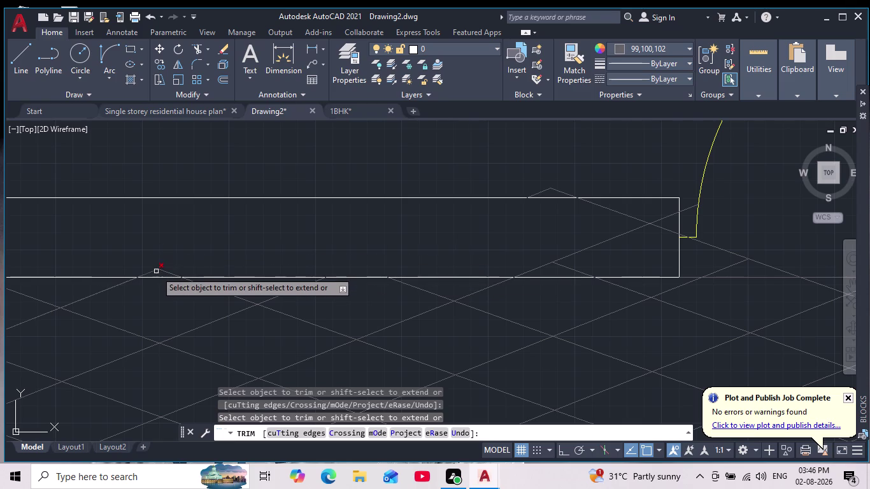
click(156, 271)
click(163, 271)
click(167, 271)
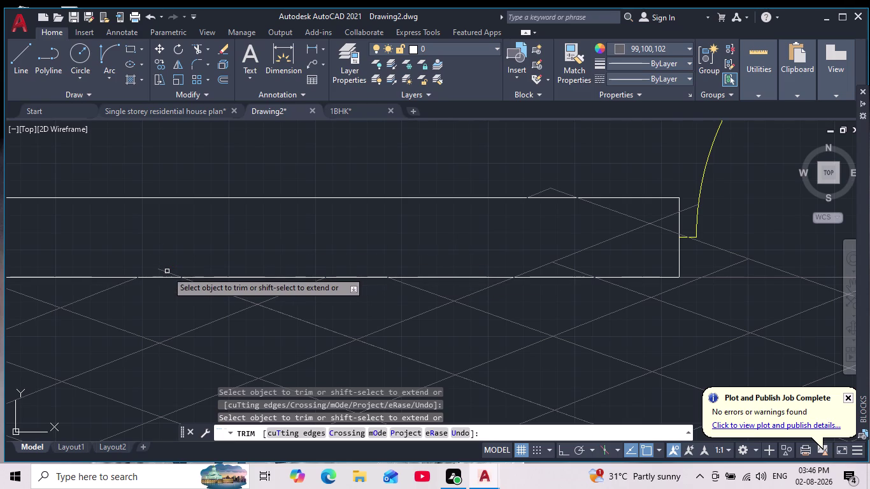
click(163, 270)
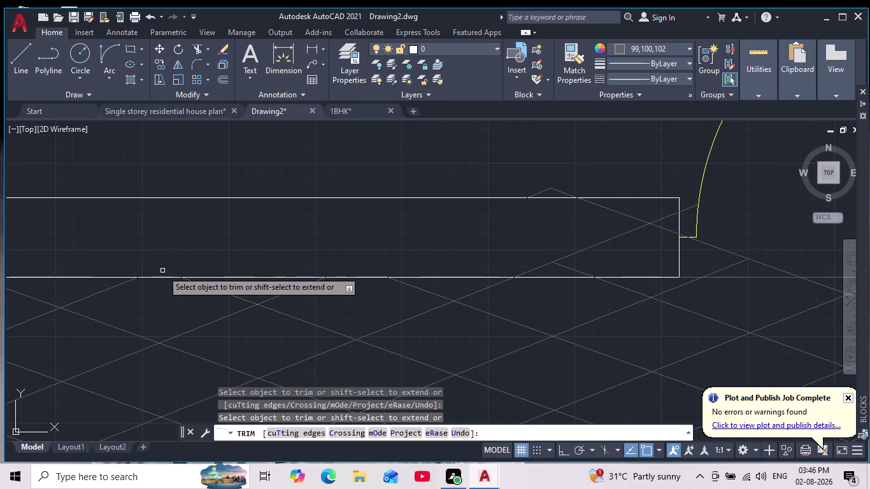
Trim more hatch lines above the porch top edge and past its side.
scroll(down, 3)
scroll(up, 3)
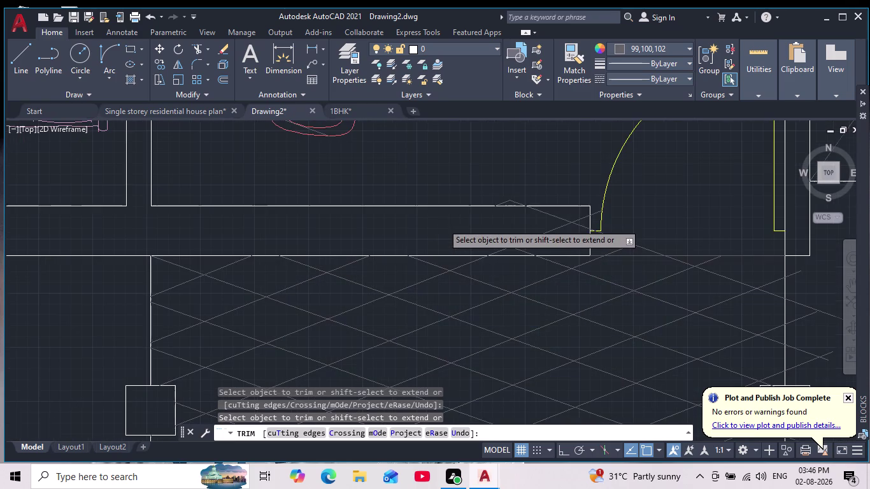
middle_drag(442, 224, 384, 245)
scroll(up, 3)
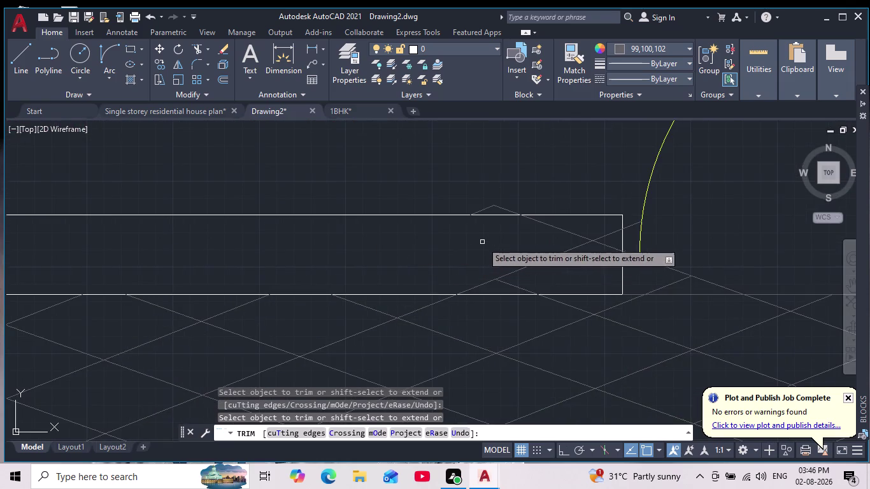
scroll(up, 3)
middle_drag(482, 242, 446, 275)
scroll(up, 3)
drag(529, 217, 399, 229)
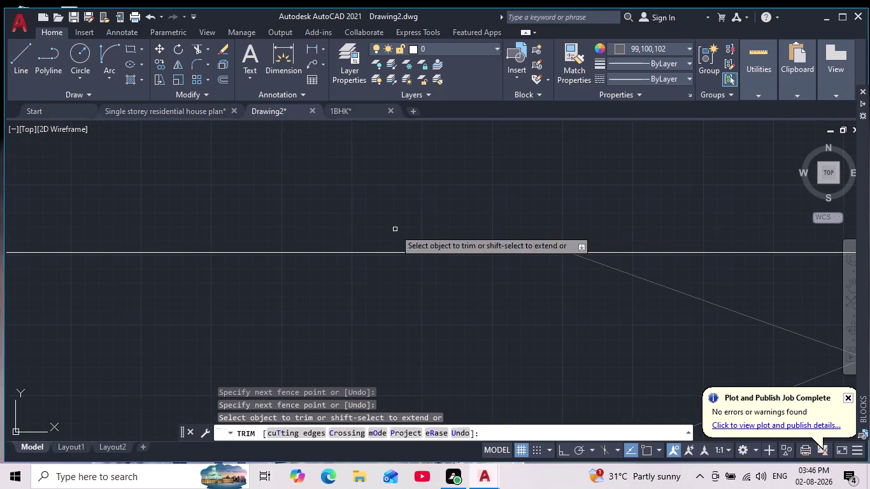
drag(760, 275, 631, 324)
Trim the hatch lines near the door opening and past the porch edge.
middle_drag(605, 324, 536, 249)
scroll(down, 3)
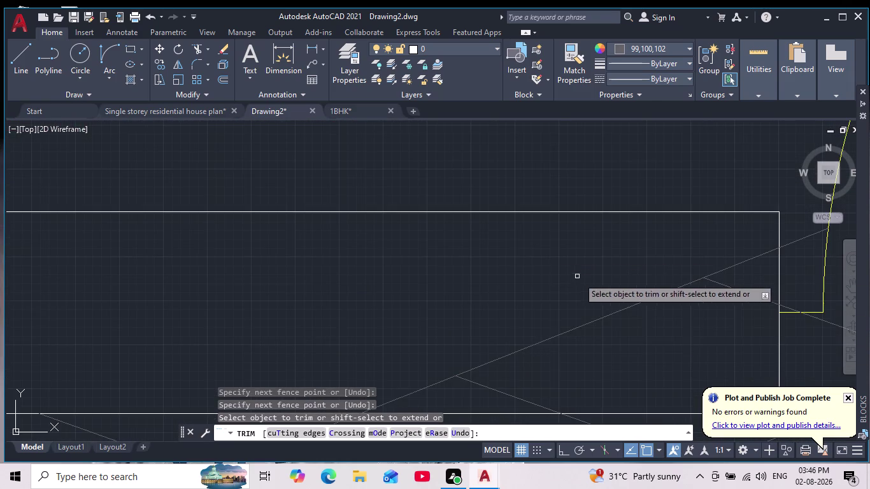
drag(698, 344, 499, 273)
drag(760, 242, 714, 325)
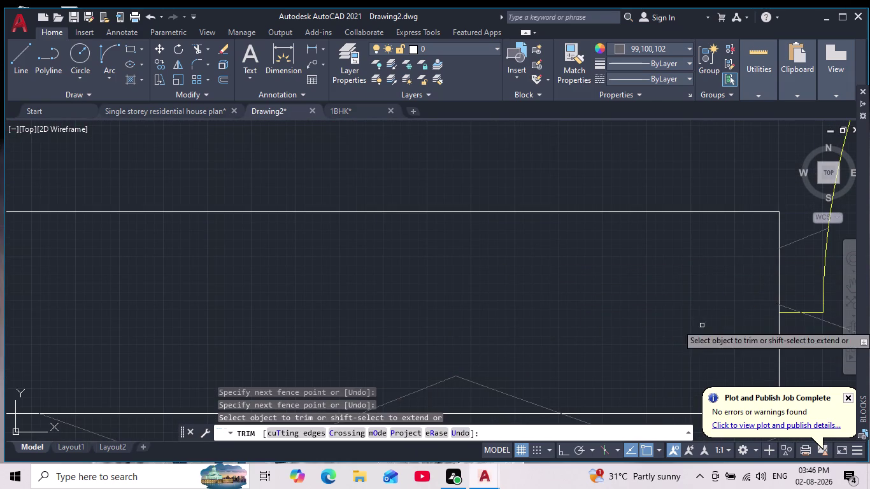
scroll(down, 3)
middle_drag(693, 317, 685, 280)
scroll(up, 3)
drag(643, 298, 397, 336)
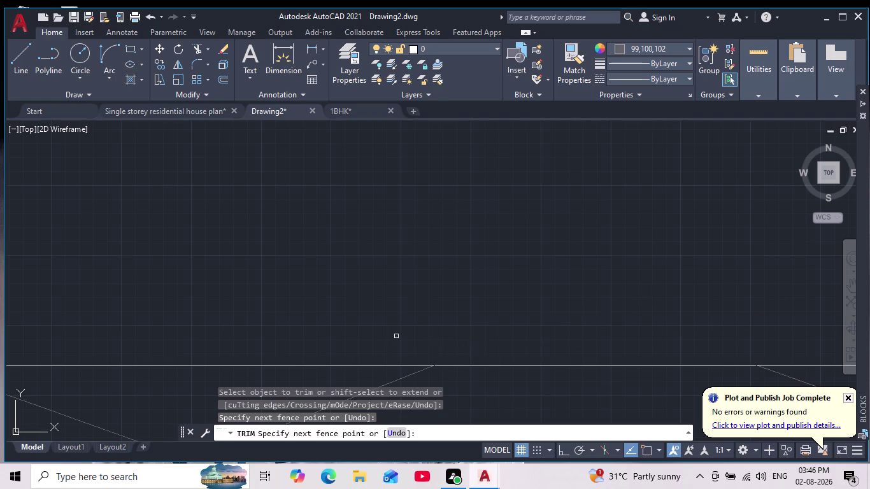
scroll(down, 3)
scroll(down, 3)
middle_drag(472, 259, 472, 246)
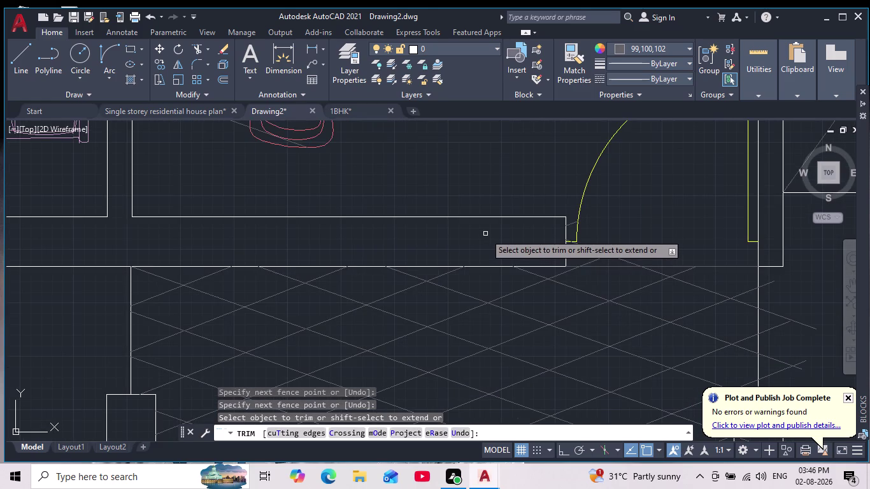
scroll(up, 3)
middle_drag(547, 247, 384, 245)
scroll(up, 3)
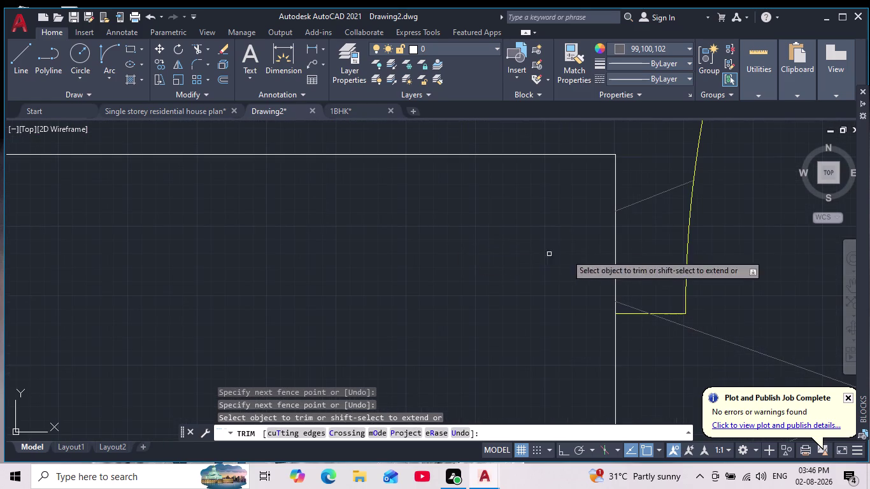
drag(644, 212, 630, 165)
Trim the hatch lines crossing the porch outline, including its right side.
middle_drag(489, 273, 379, 185)
scroll(down, 3)
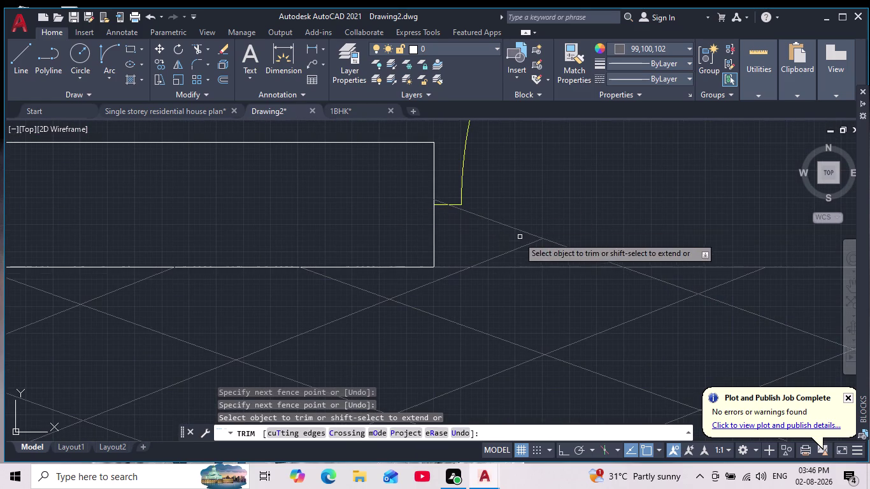
drag(492, 233, 597, 180)
drag(495, 240, 598, 236)
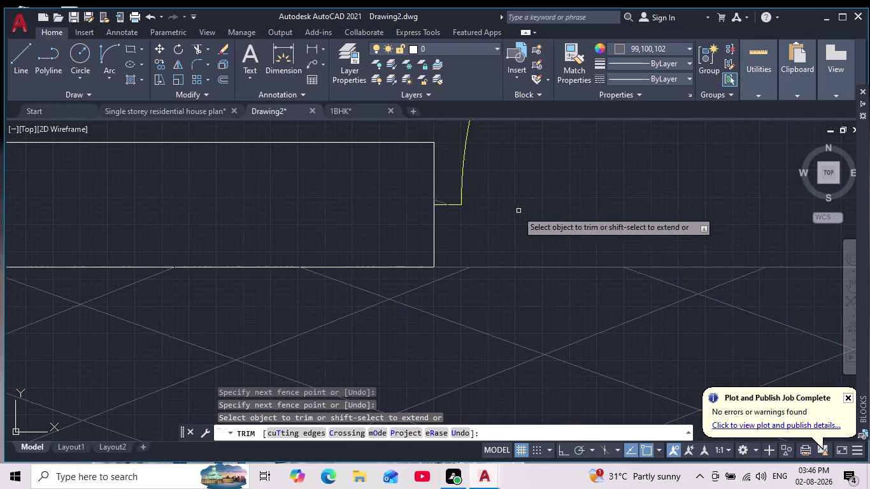
scroll(up, 3)
drag(382, 187, 405, 161)
scroll(down, 3)
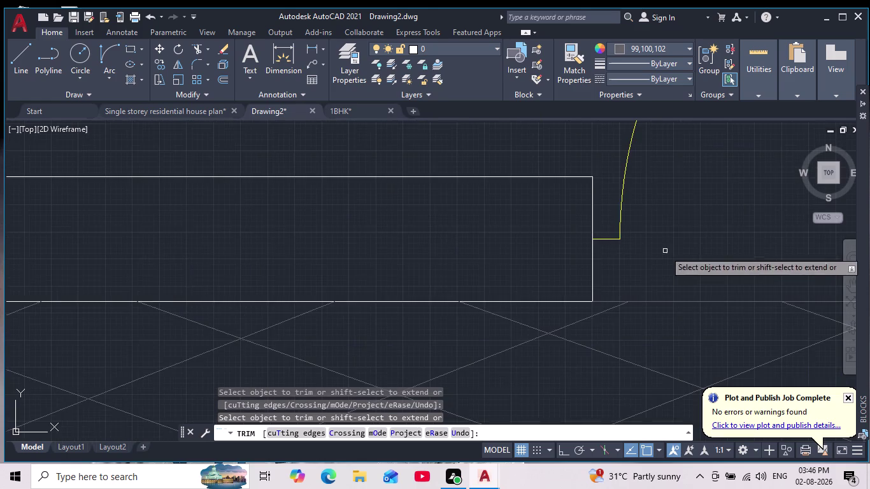
middle_drag(667, 249, 399, 249)
scroll(down, 3)
middle_drag(567, 251, 499, 211)
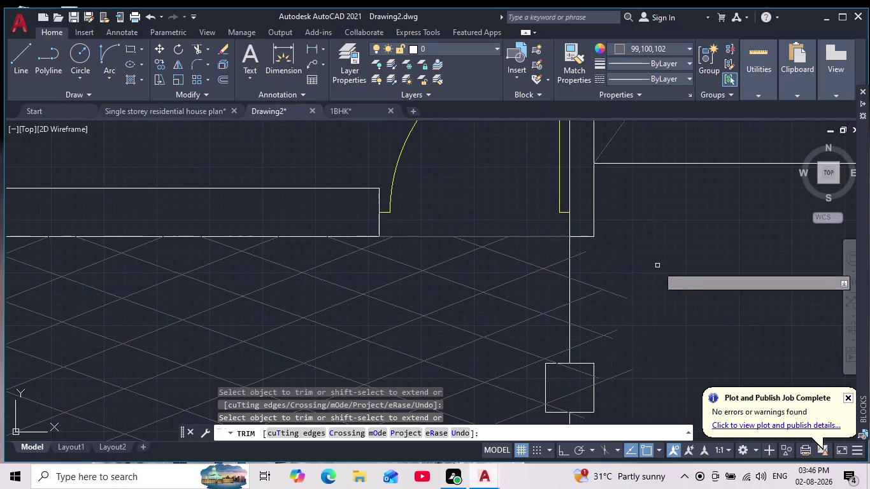
scroll(up, 3)
middle_drag(626, 261, 566, 193)
drag(475, 173, 495, 196)
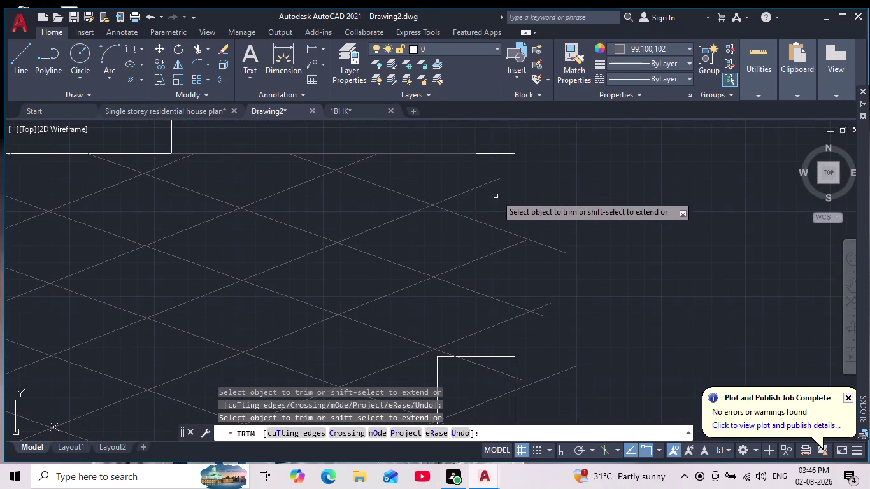
Undo the last trim and end the TRIM command.
key(ctrl+z)
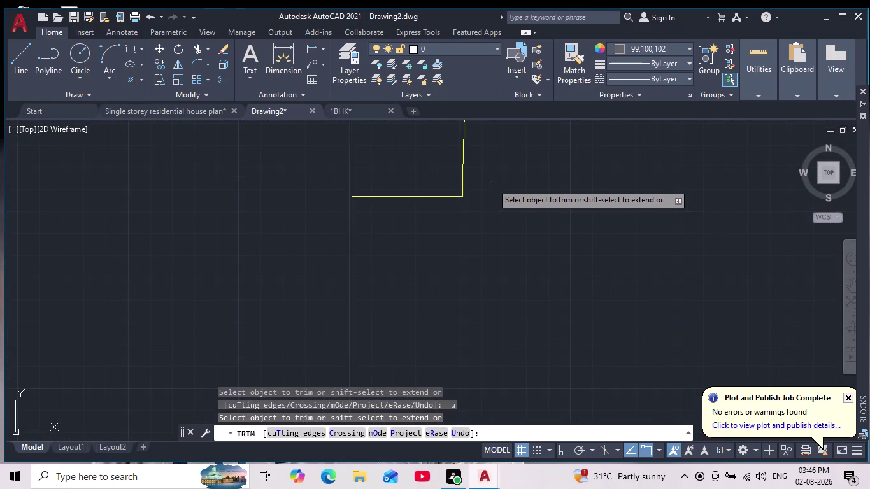
scroll(down, 3)
scroll(down, 3)
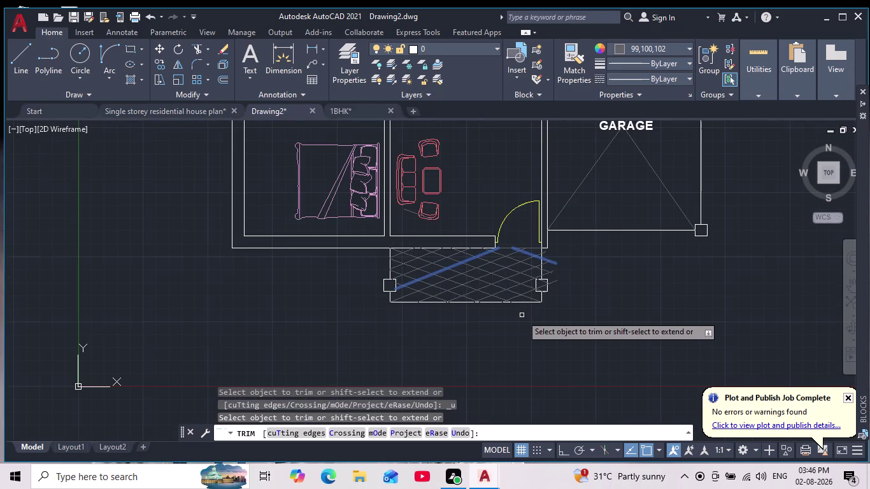
key(Escape)
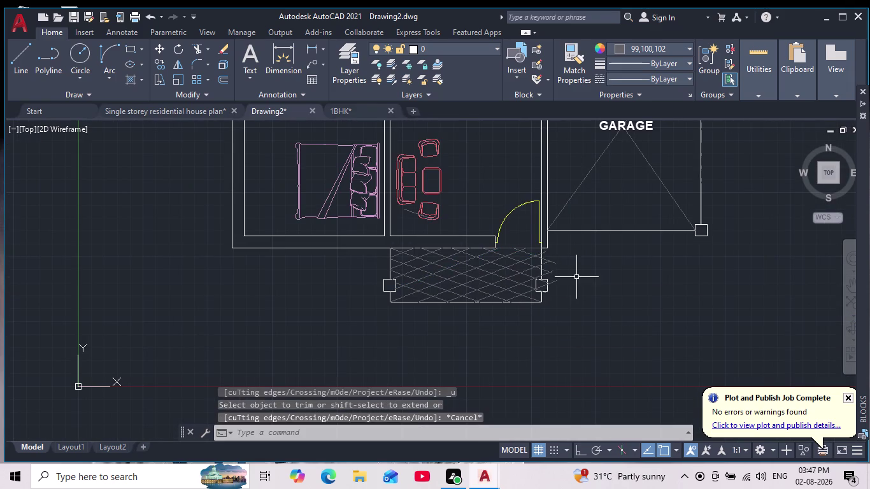
Fence-trim hatch lines crossing the porch's right side and around the corner post.
scroll(up, 3)
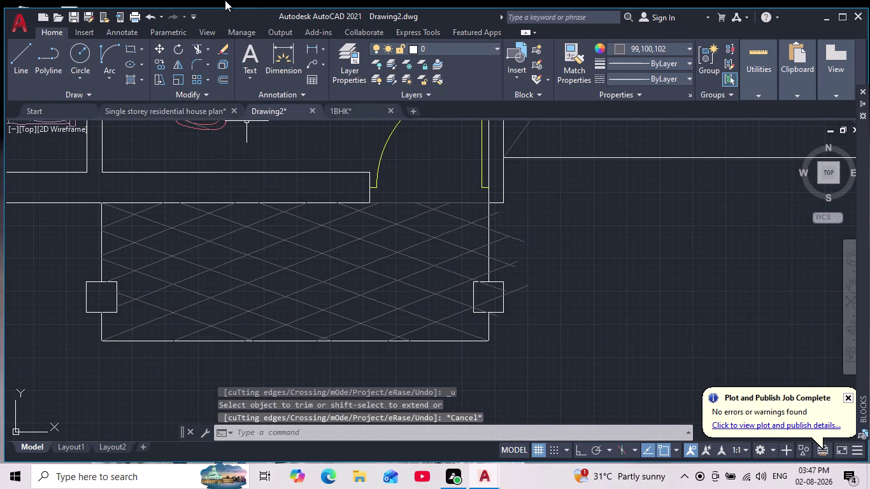
click(193, 49)
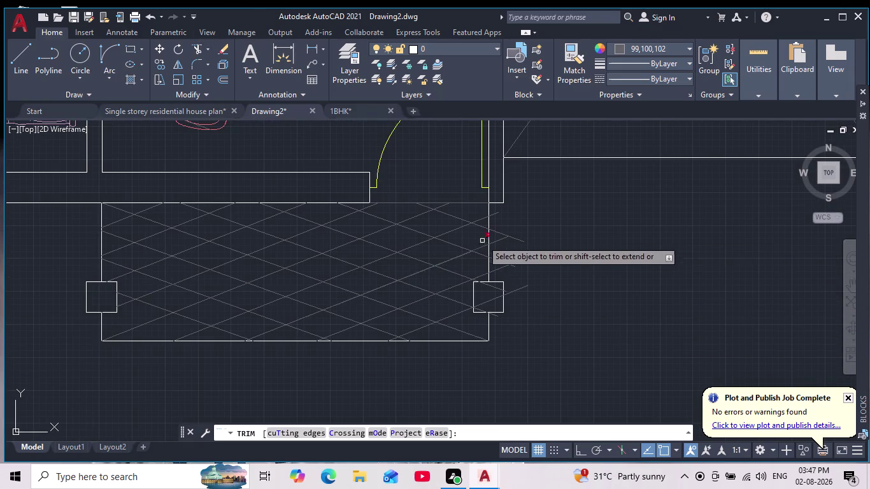
scroll(up, 3)
drag(453, 200, 482, 301)
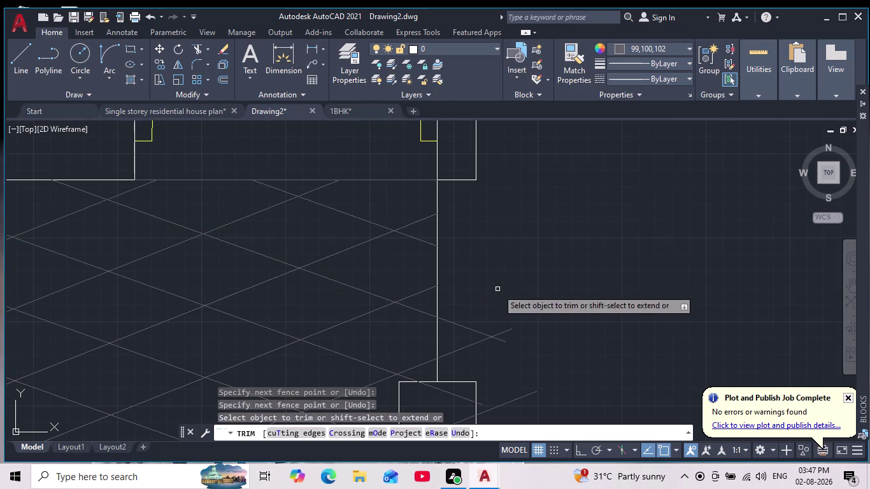
middle_drag(498, 287, 502, 147)
scroll(down, 3)
drag(487, 150, 538, 303)
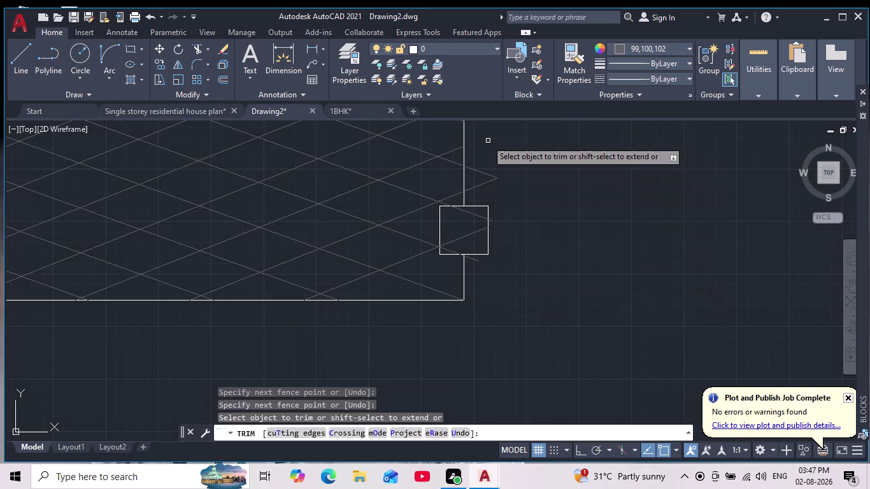
drag(483, 150, 515, 204)
scroll(up, 3)
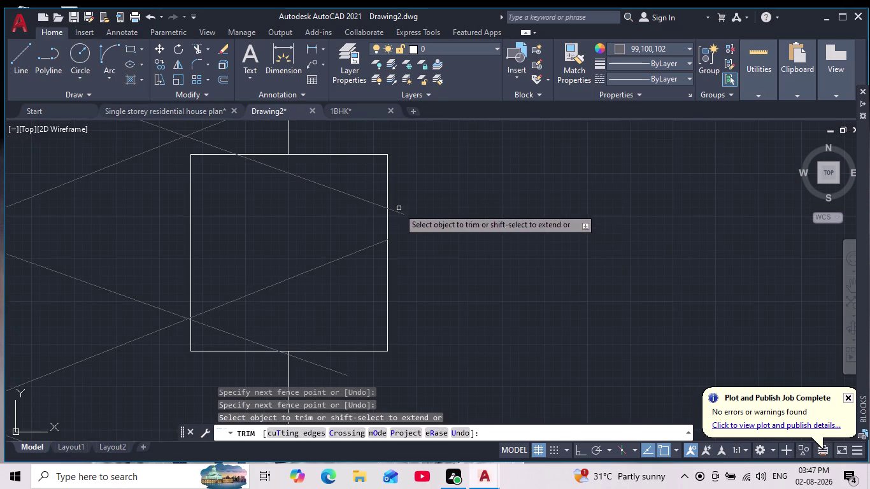
drag(358, 188, 291, 315)
click(395, 212)
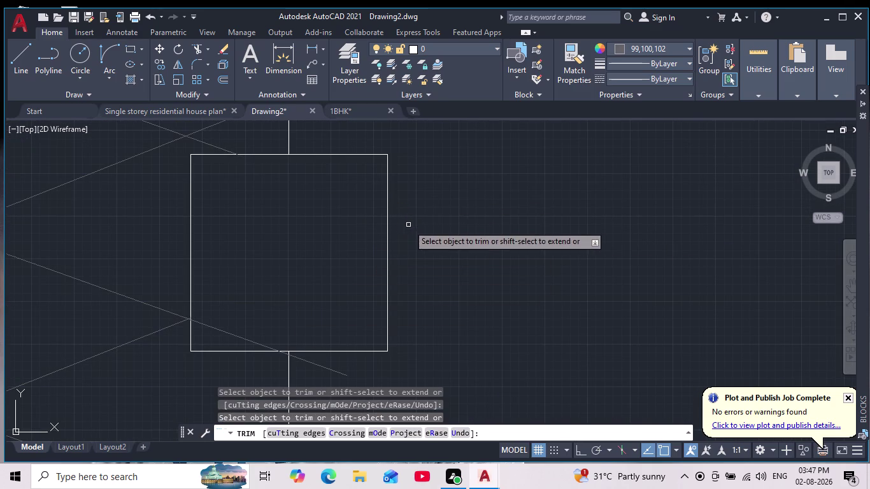
Trim the stray hatch lines along the porch's lower edge and near the wall.
scroll(down, 3)
middle_drag(441, 305, 489, 241)
scroll(up, 3)
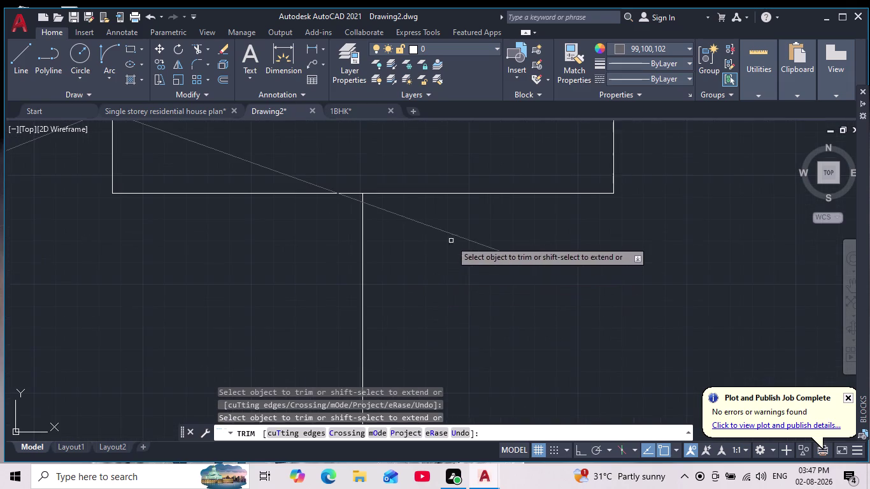
drag(452, 226, 449, 279)
scroll(down, 3)
middle_drag(462, 281, 488, 346)
scroll(down, 3)
scroll(up, 3)
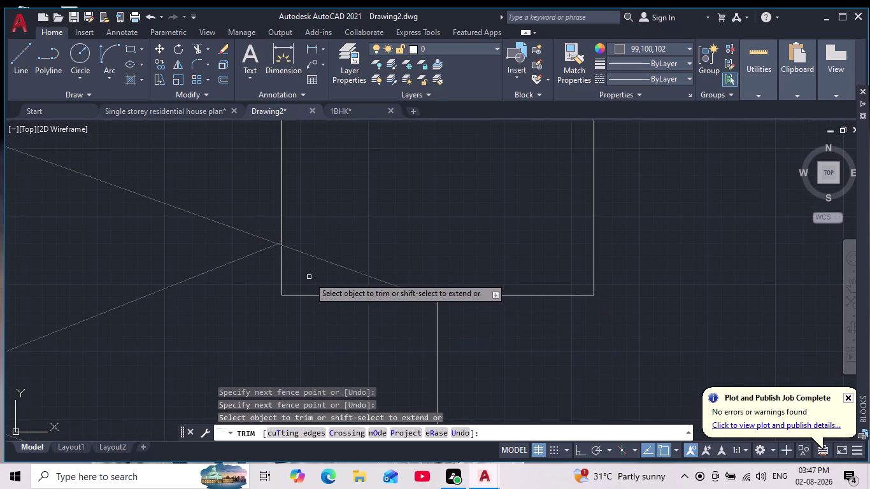
drag(326, 271, 429, 214)
scroll(up, 3)
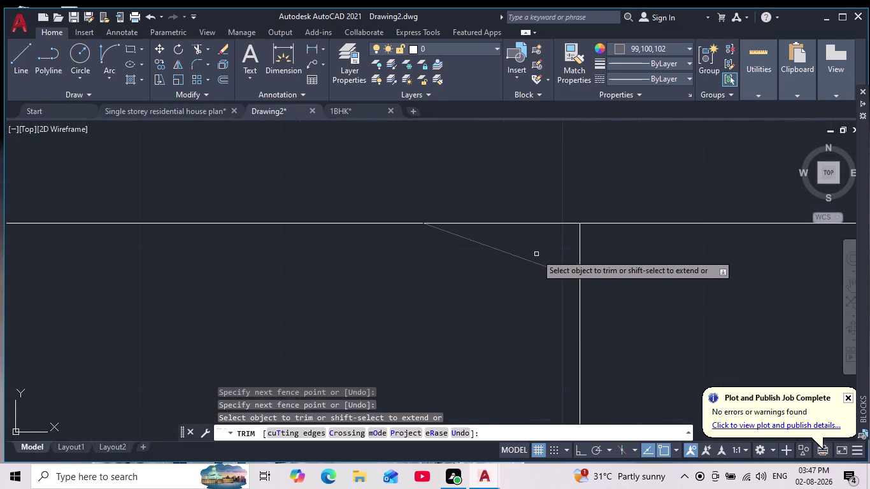
drag(536, 254, 501, 292)
Zoom out to show the whole floor plan and exit the Trim command.
scroll(down, 3)
middle_drag(455, 323, 479, 383)
scroll(down, 3)
scroll(down, 3)
middle_drag(417, 234, 559, 454)
scroll(down, 3)
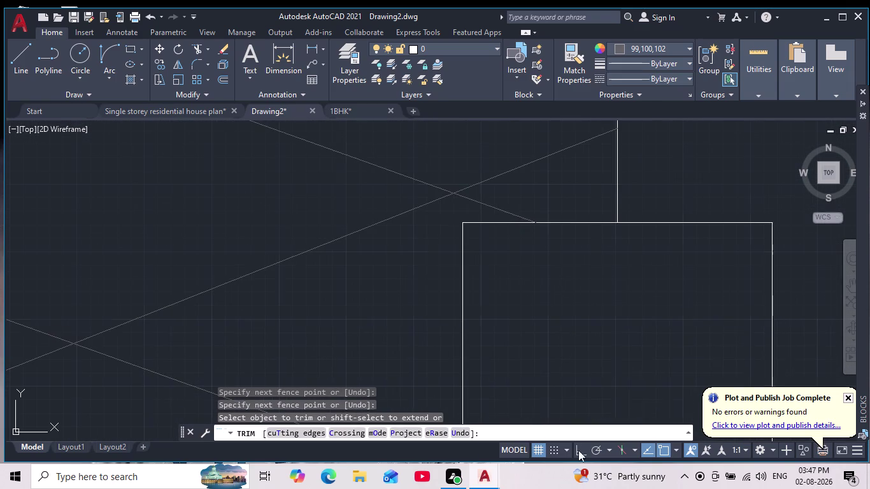
scroll(down, 3)
scroll(down, 3)
middle_drag(706, 197, 705, 208)
scroll(down, 3)
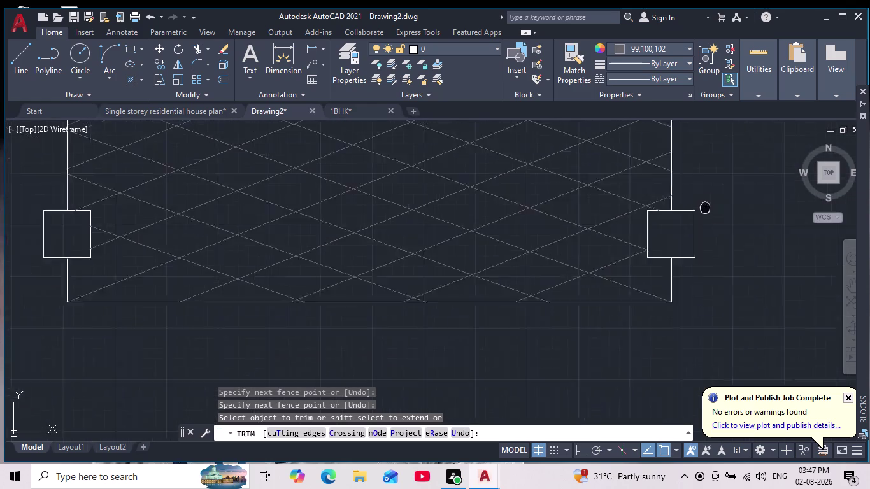
middle_drag(705, 208, 654, 239)
scroll(down, 3)
middle_drag(758, 298, 716, 296)
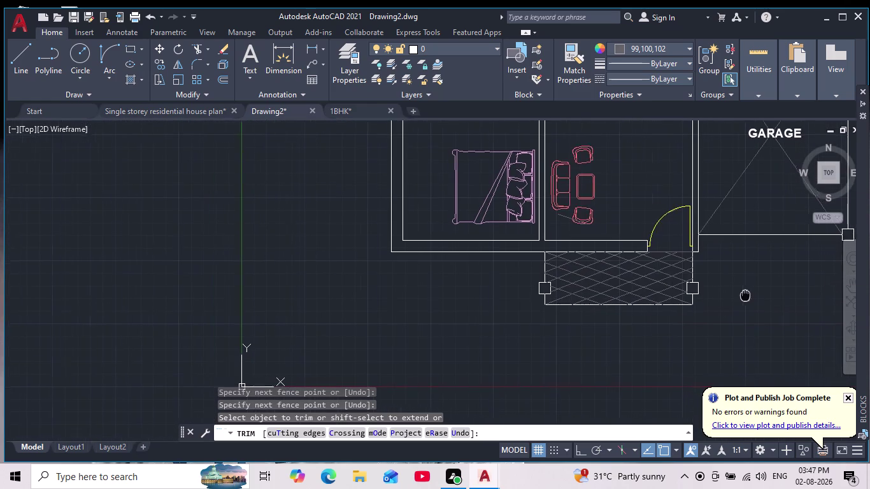
middle_drag(716, 295, 628, 309)
scroll(down, 3)
middle_drag(649, 318, 638, 324)
scroll(down, 3)
middle_drag(638, 324, 627, 329)
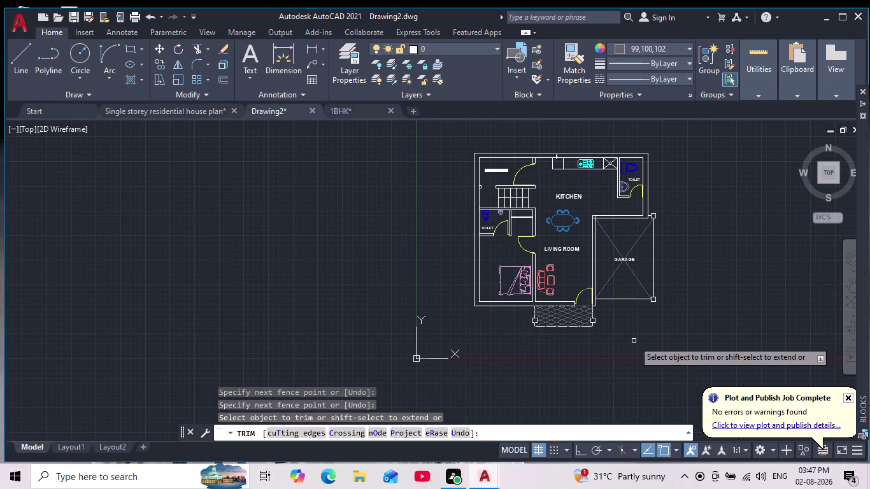
scroll(down, 3)
scroll(up, 3)
scroll(down, 3)
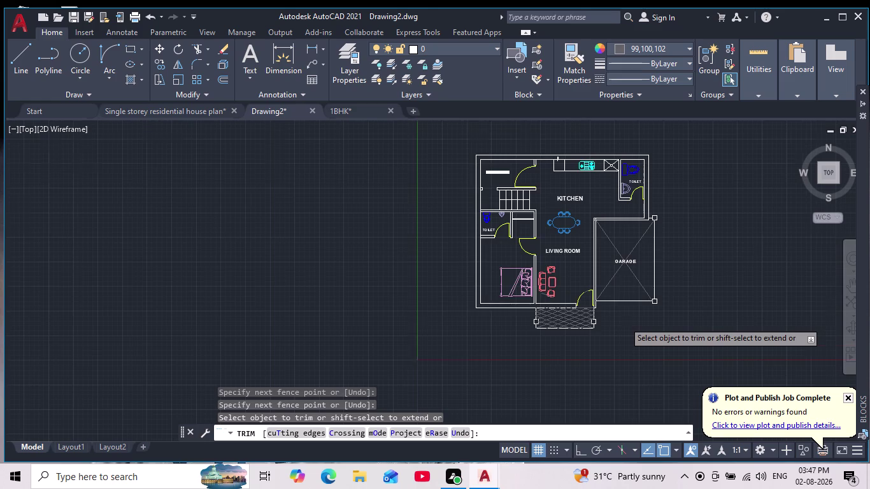
middle_drag(624, 322, 549, 339)
scroll(up, 3)
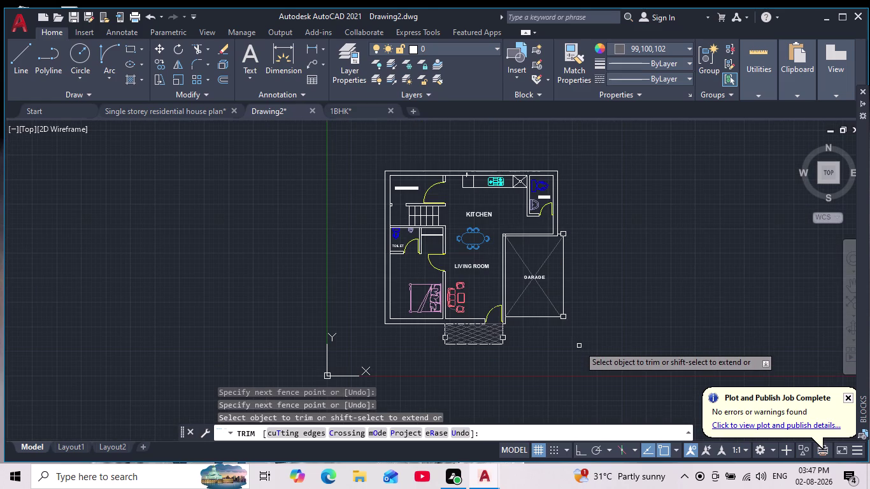
scroll(down, 3)
scroll(up, 3)
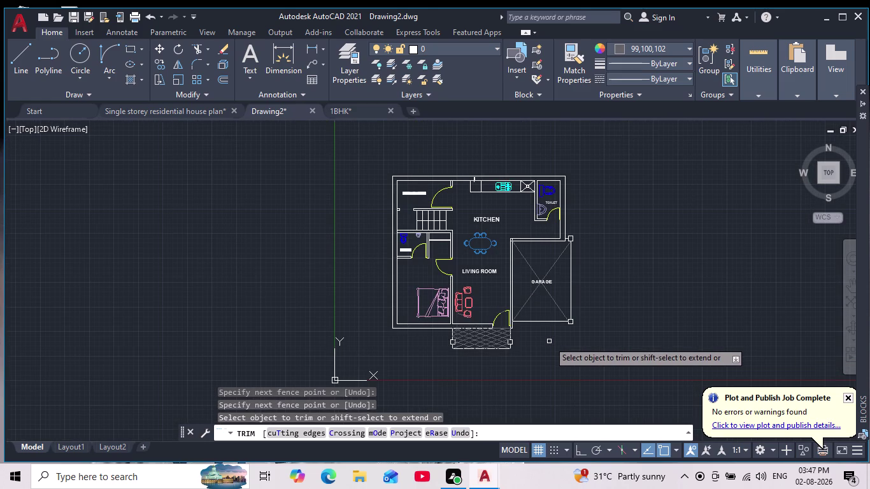
middle_click(540, 334)
scroll(down, 3)
scroll(up, 3)
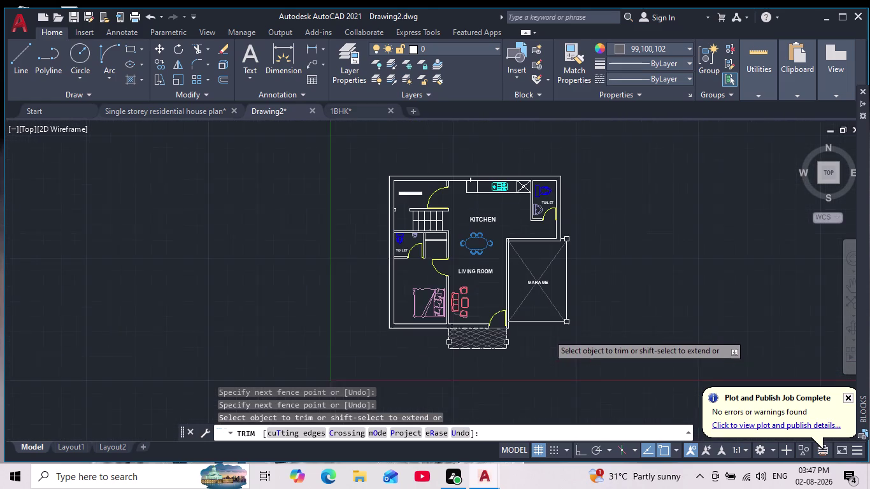
middle_drag(548, 334, 532, 377)
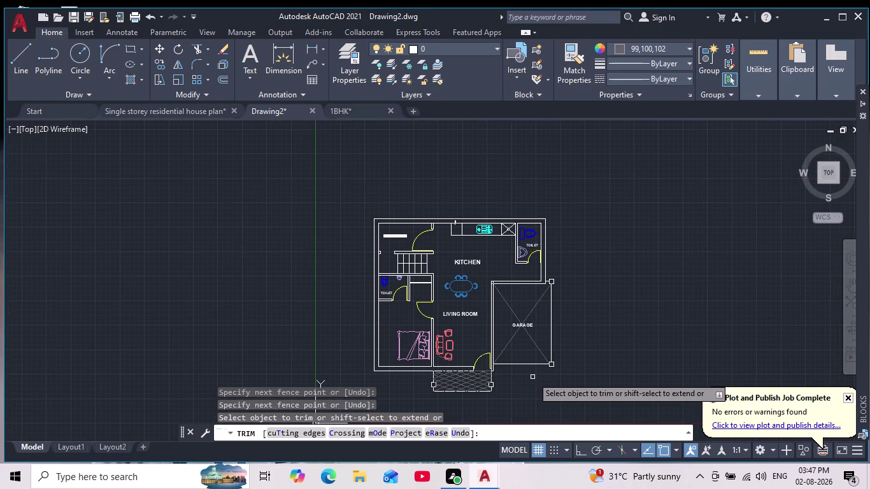
key(Escape)
key(Escape)
key(Escape)
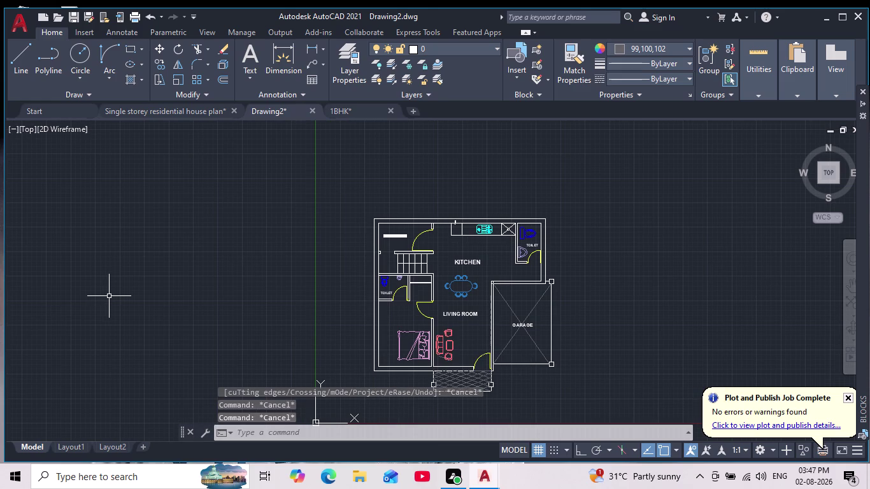
Draw a multiline text box beside the plan and set the text height to 25.
text(MT)
key(Return)
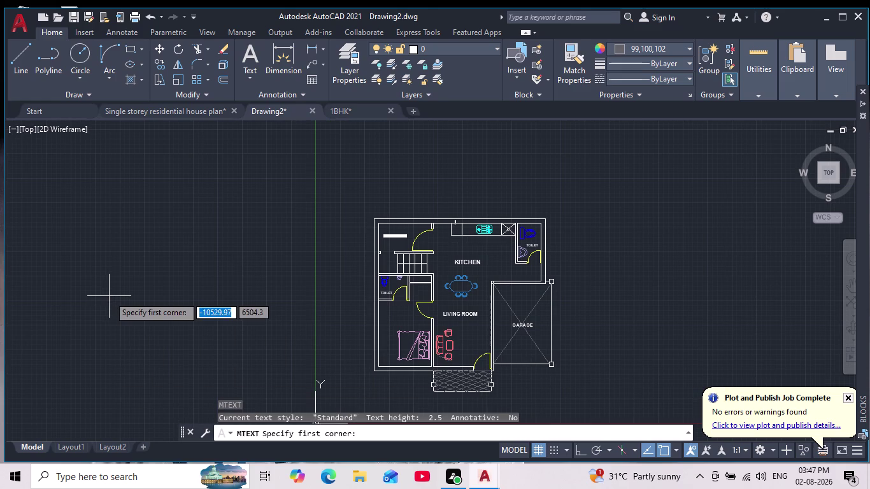
scroll(up, 3)
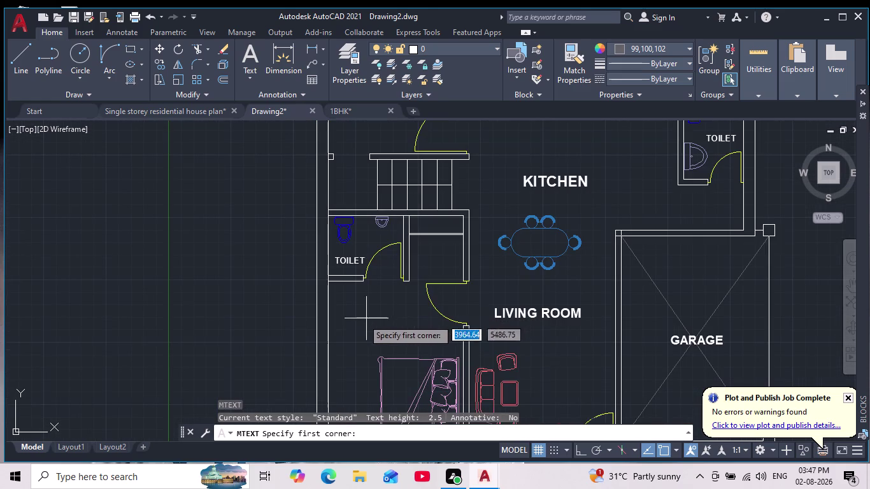
click(344, 324)
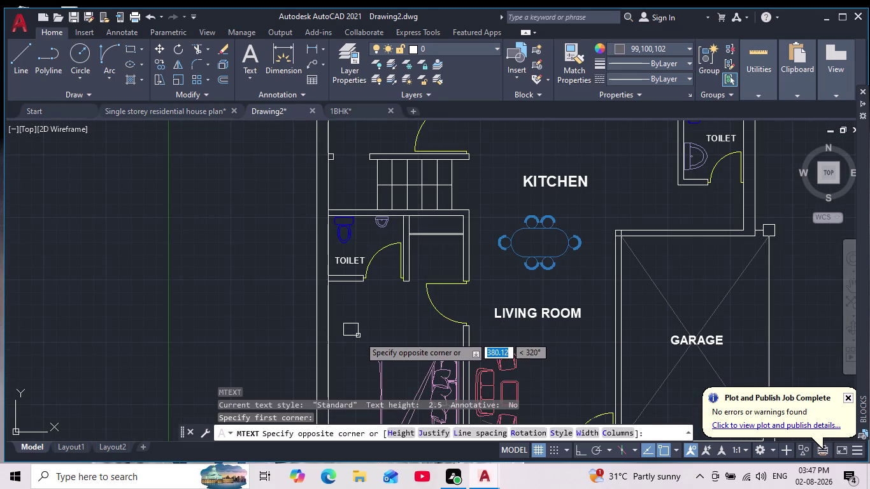
click(369, 337)
scroll(down, 3)
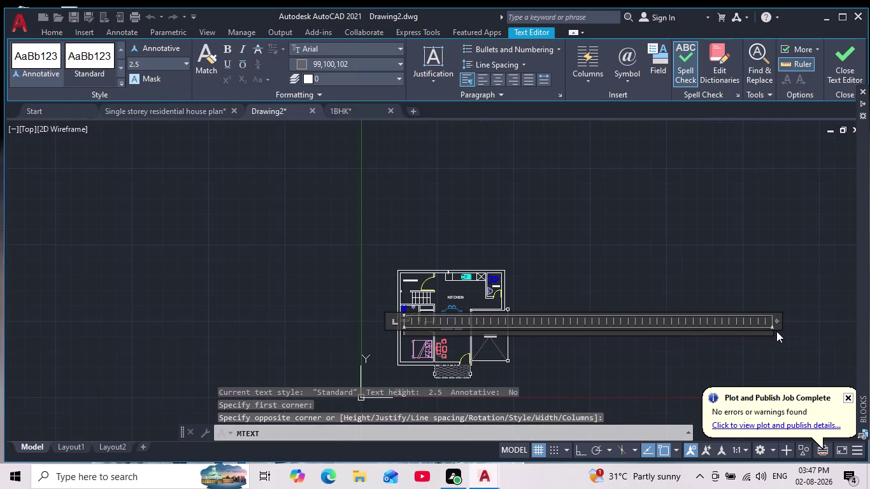
drag(770, 332, 427, 340)
scroll(up, 3)
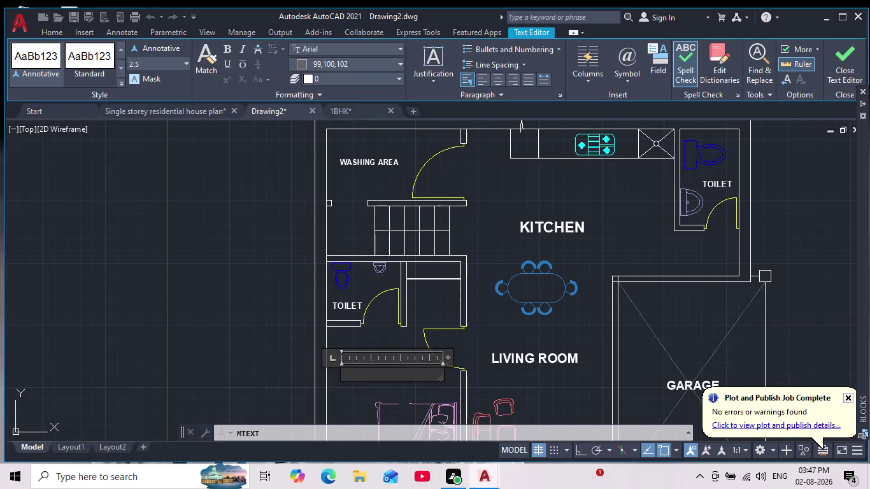
click(147, 62)
text(25)
key(Return)
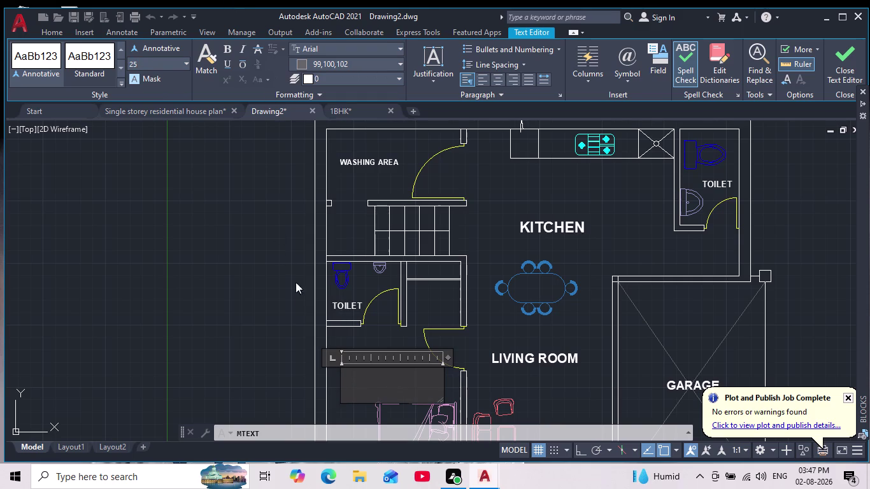
scroll(down, 3)
middle_drag(303, 308, 313, 236)
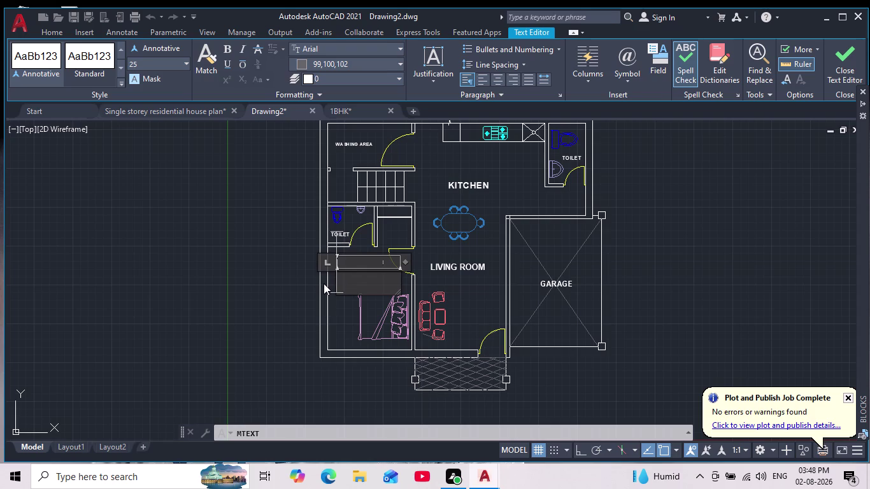
Type BEDROOM and adjust the text box width to fit it.
text(BEDR)
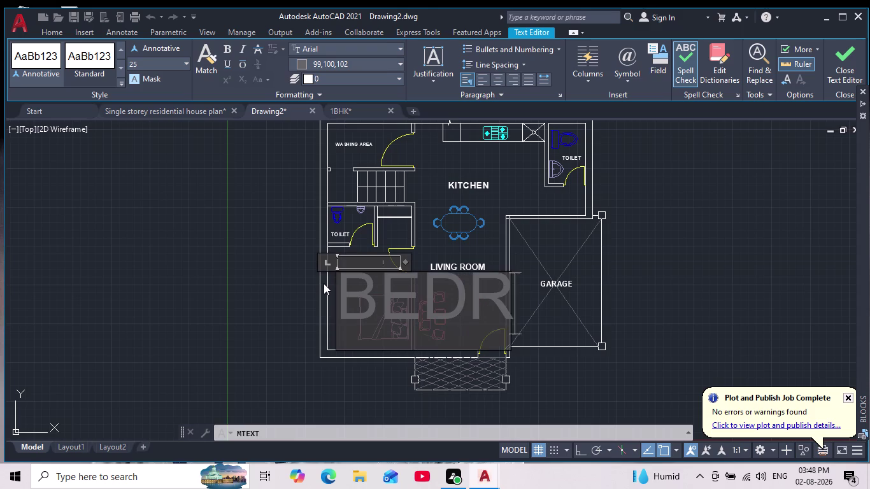
text(OOM)
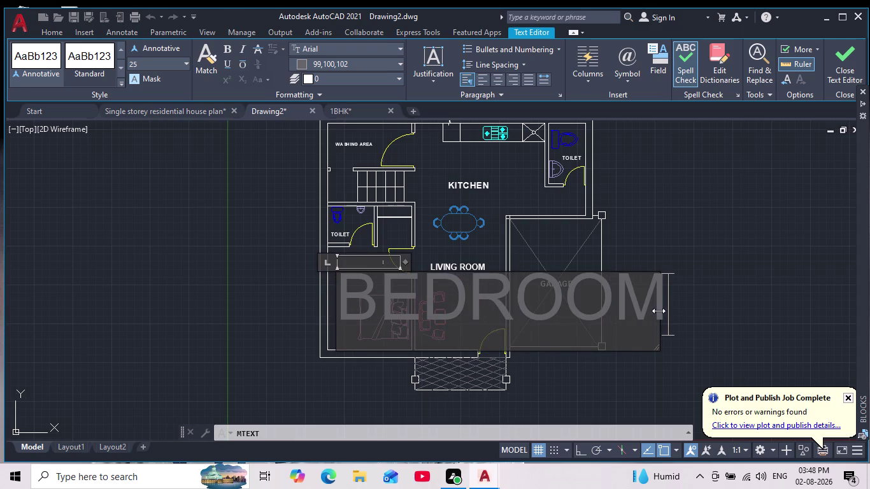
drag(658, 316, 616, 323)
drag(649, 329, 357, 330)
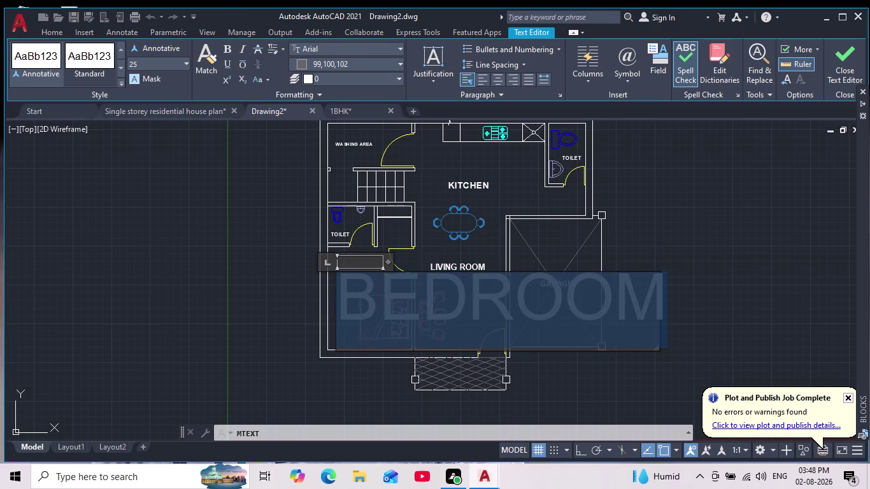
Make the BEDROOM text ByLayer colour and bold, then close the editor.
drag(357, 330, 310, 327)
click(293, 66)
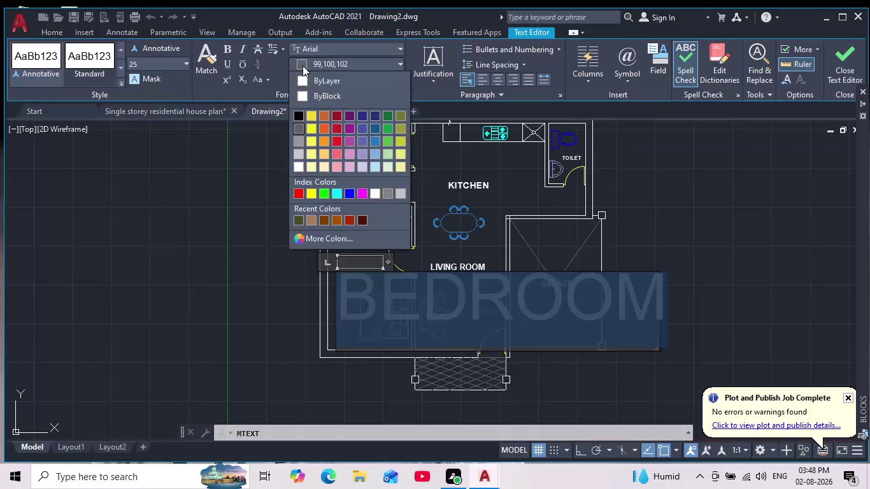
click(302, 66)
click(308, 74)
click(303, 58)
double_click(304, 64)
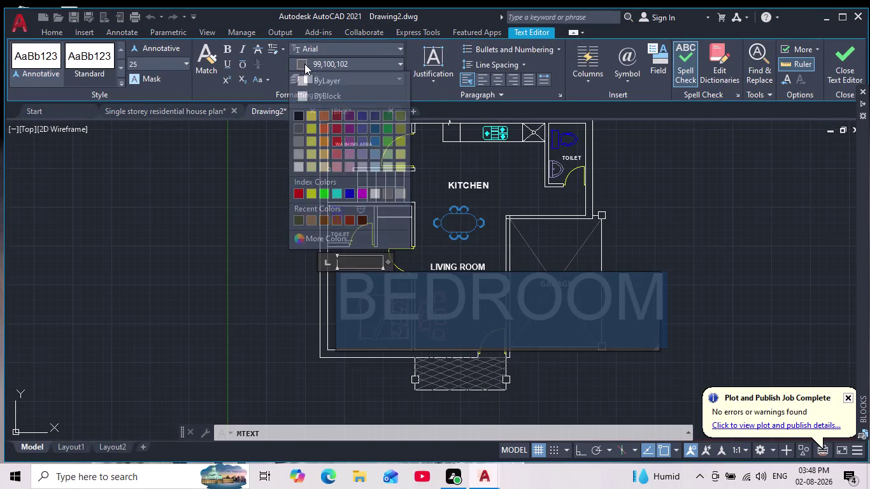
click(304, 78)
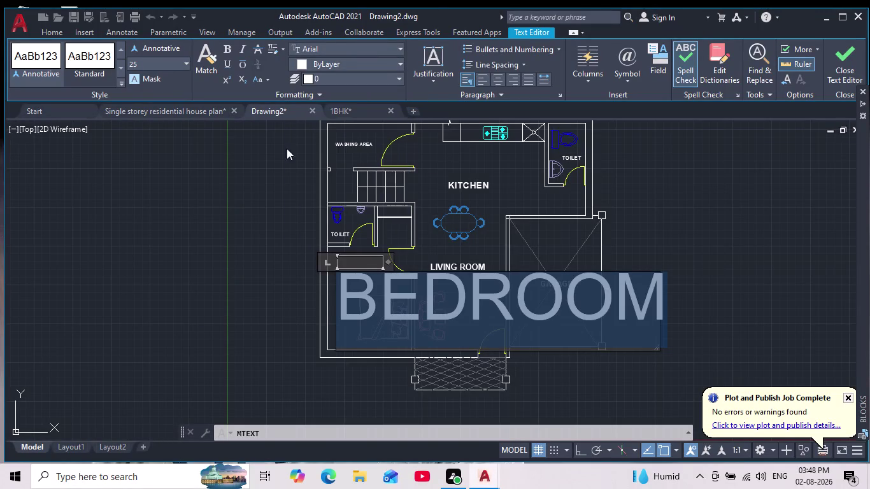
click(231, 49)
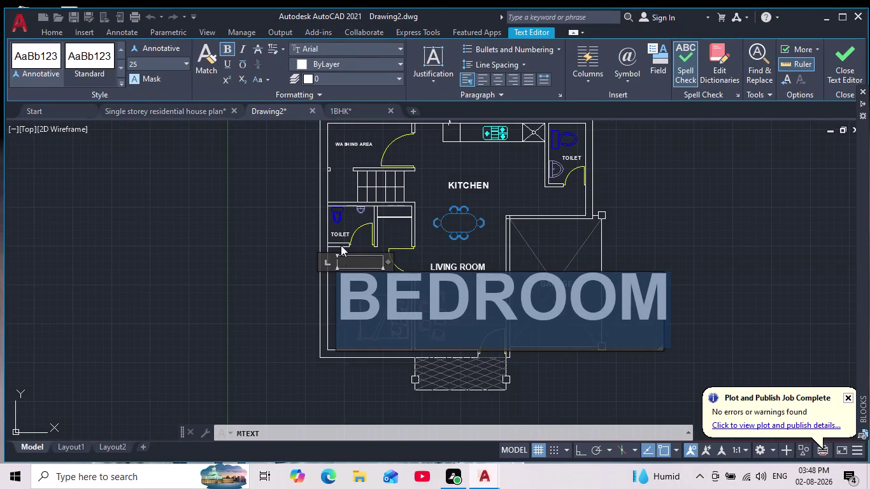
click(295, 286)
scroll(down, 3)
scroll(up, 3)
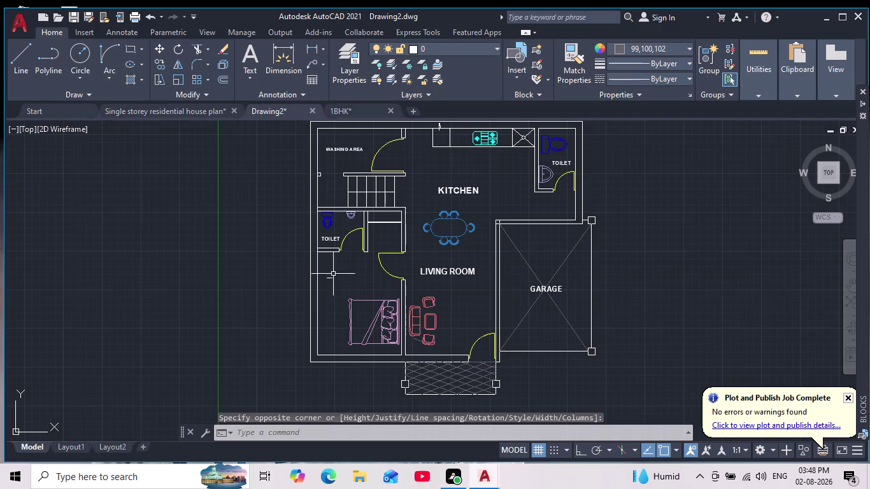
Select the BEDROOM label and scale it from a base point near the bedroom.
scroll(up, 3)
drag(307, 263, 308, 270)
click(356, 306)
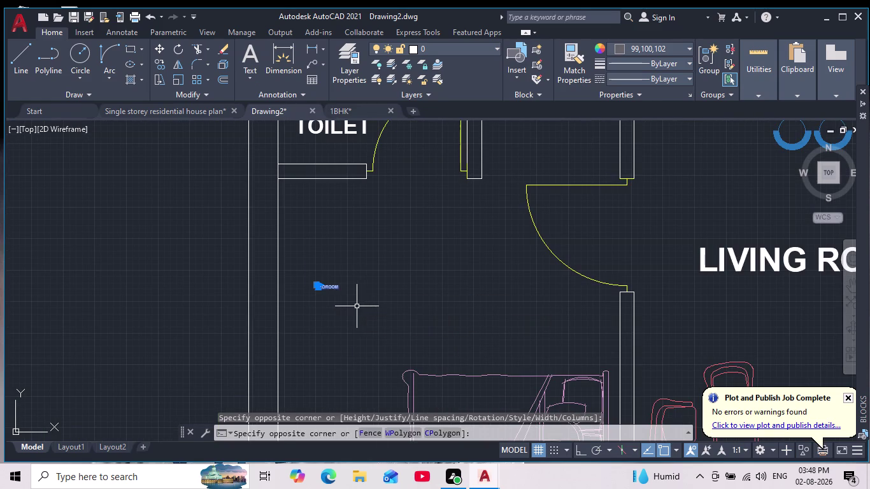
scroll(up, 3)
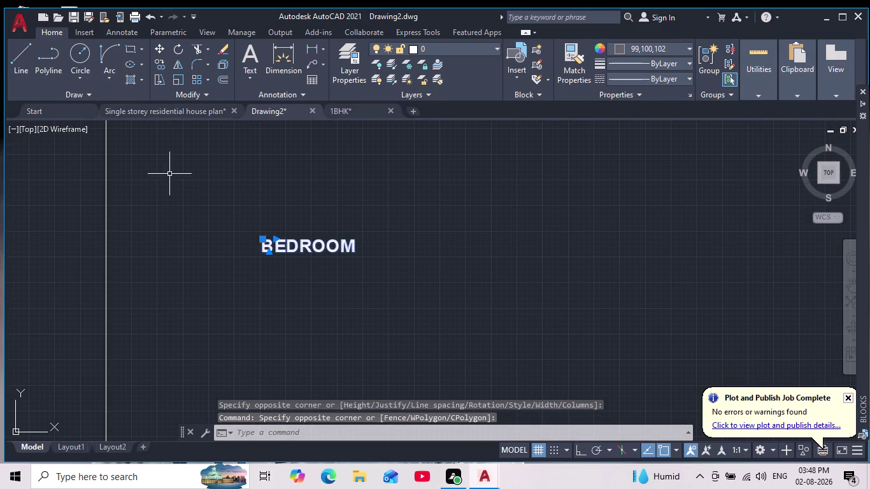
click(180, 76)
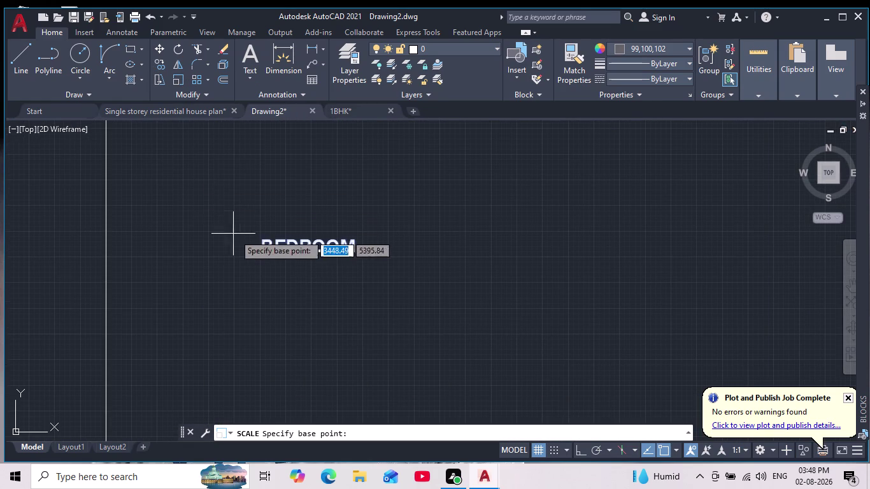
click(248, 241)
scroll(down, 3)
scroll(down, 3)
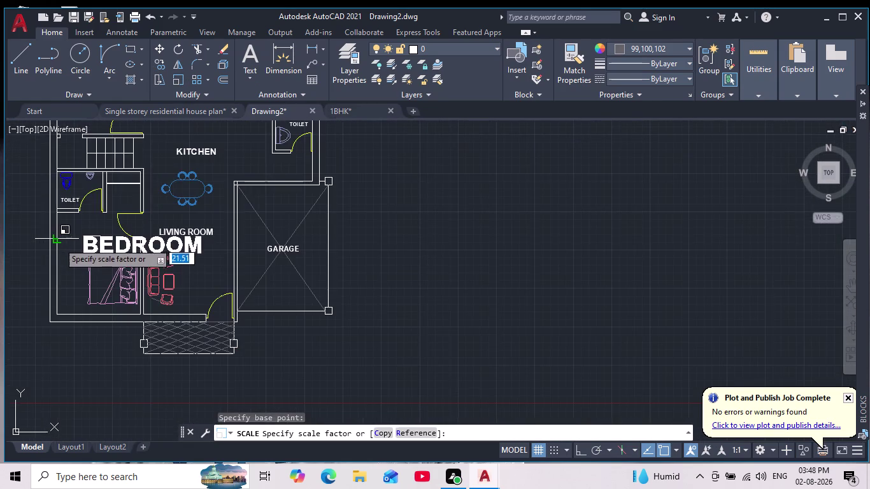
middle_drag(70, 242, 346, 240)
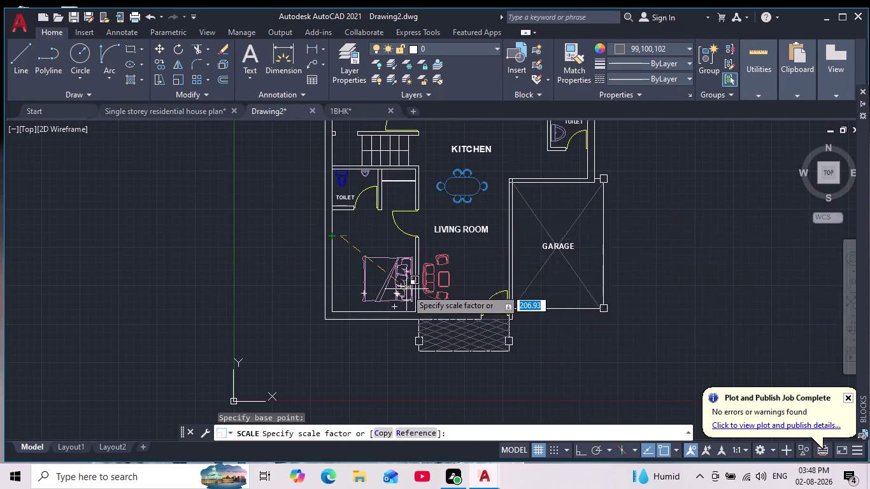
click(349, 237)
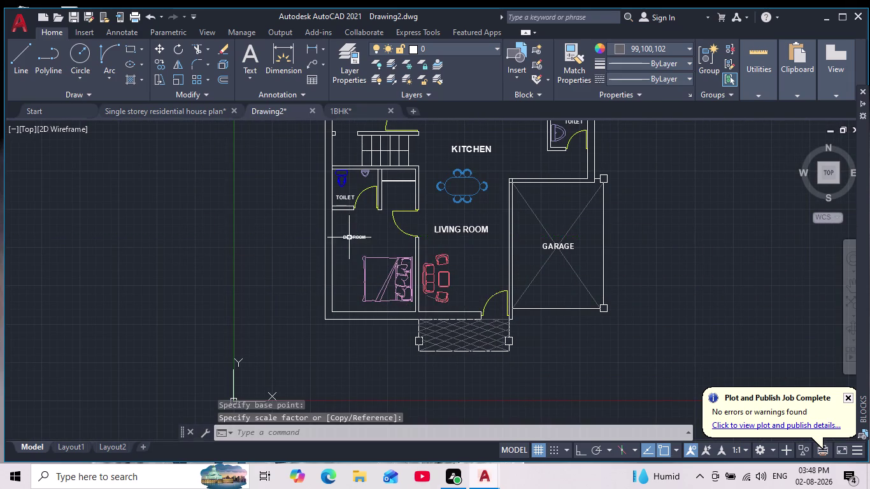
Reselect the BEDROOM label and start another scale, cancelling the oversized result.
scroll(up, 3)
click(336, 215)
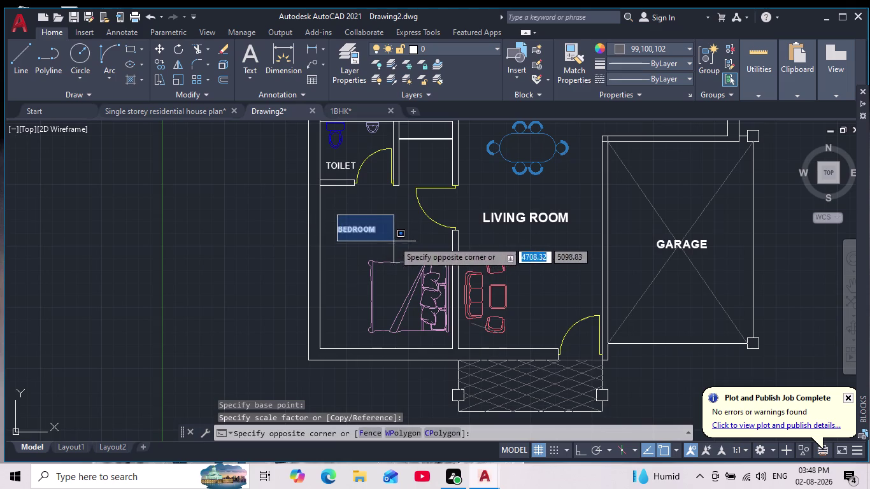
click(395, 239)
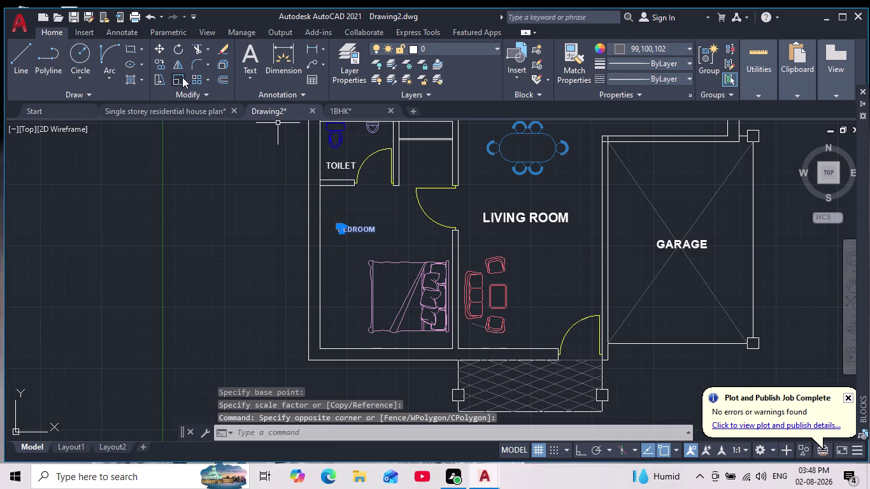
click(181, 77)
click(357, 229)
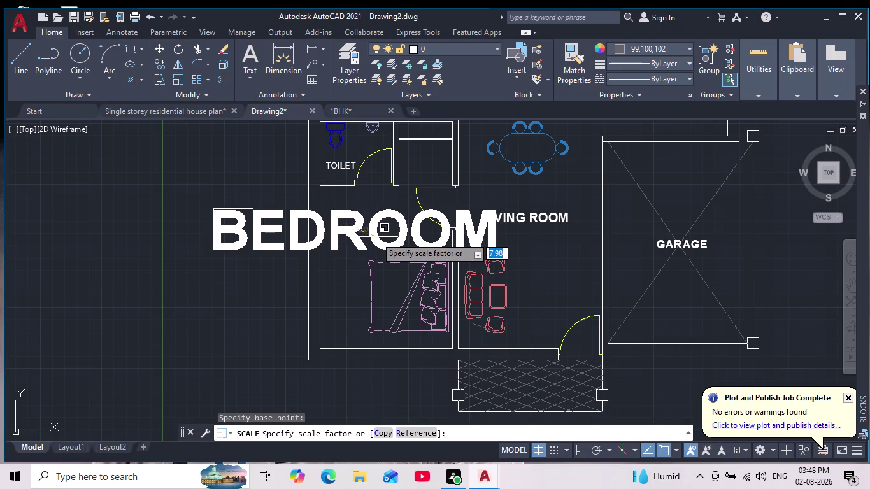
key(Escape)
scroll(up, 3)
Reselect the BEDROOM label and scale it up from a base point on the label.
click(334, 219)
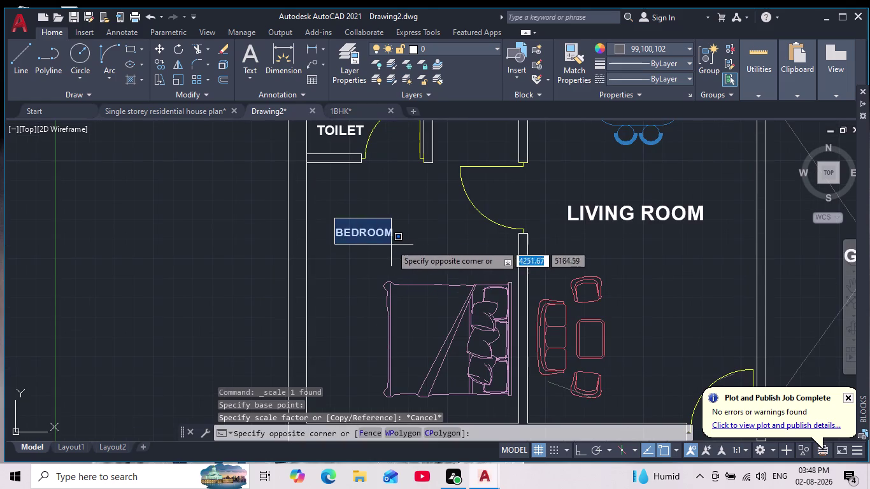
click(408, 245)
click(175, 76)
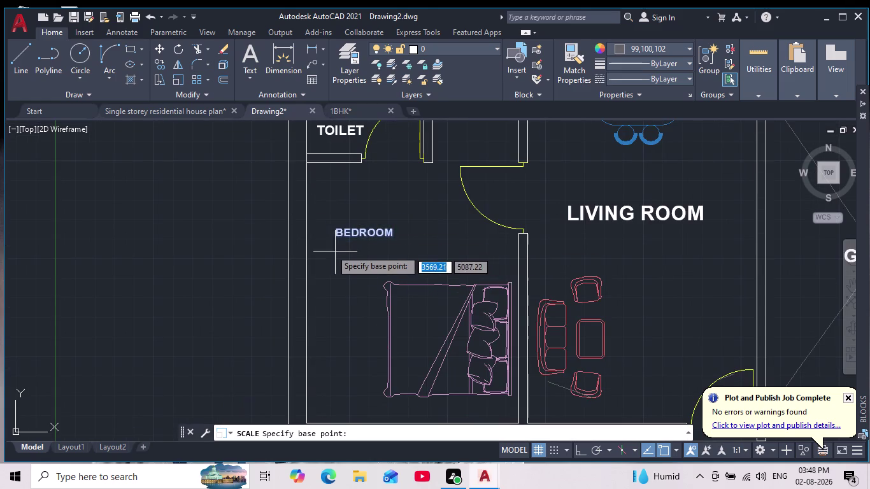
click(340, 235)
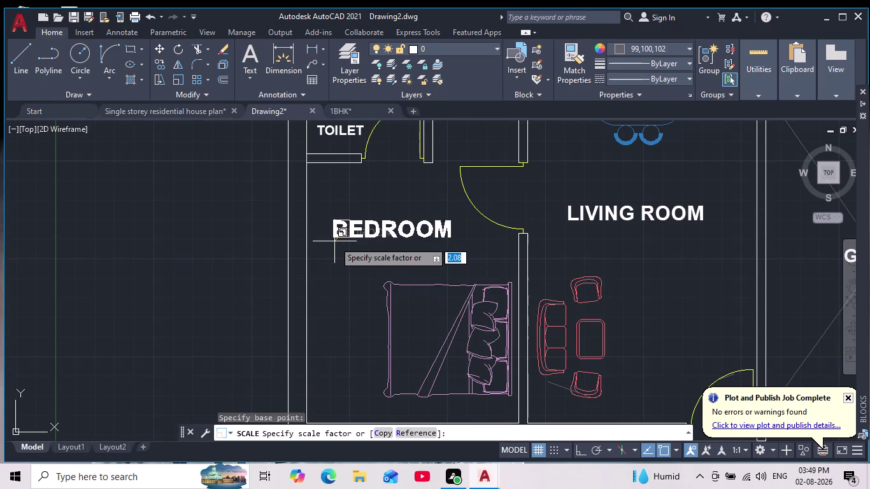
click(333, 241)
scroll(down, 3)
scroll(down, 3)
scroll(up, 3)
scroll(up, 3)
Scale the BEDROOM label down to match the other room labels.
click(380, 256)
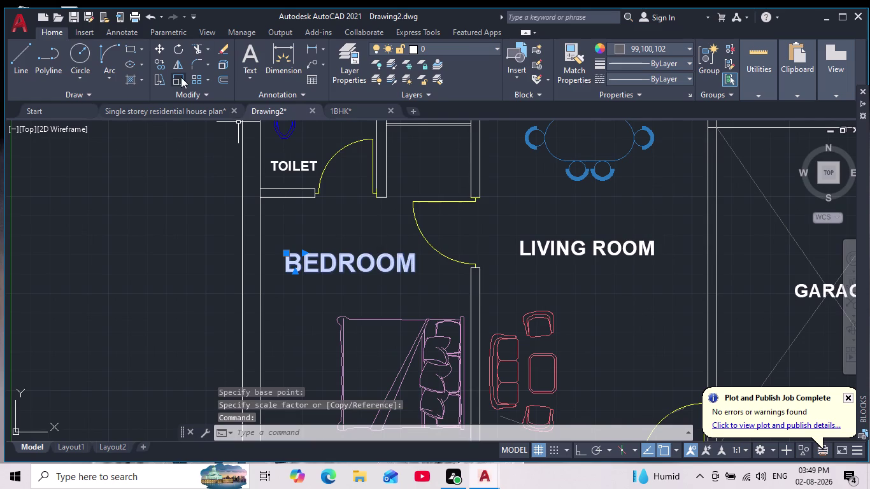
click(181, 79)
click(353, 262)
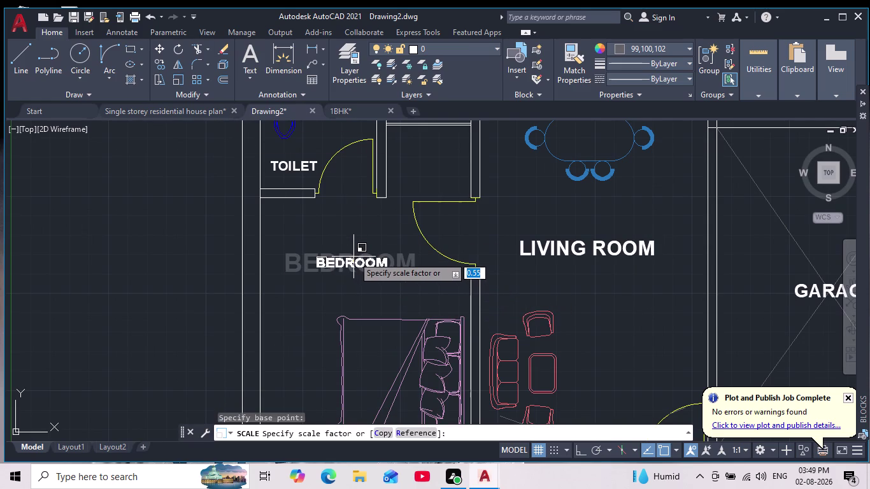
click(352, 254)
scroll(down, 3)
middle_drag(408, 324, 386, 290)
scroll(down, 3)
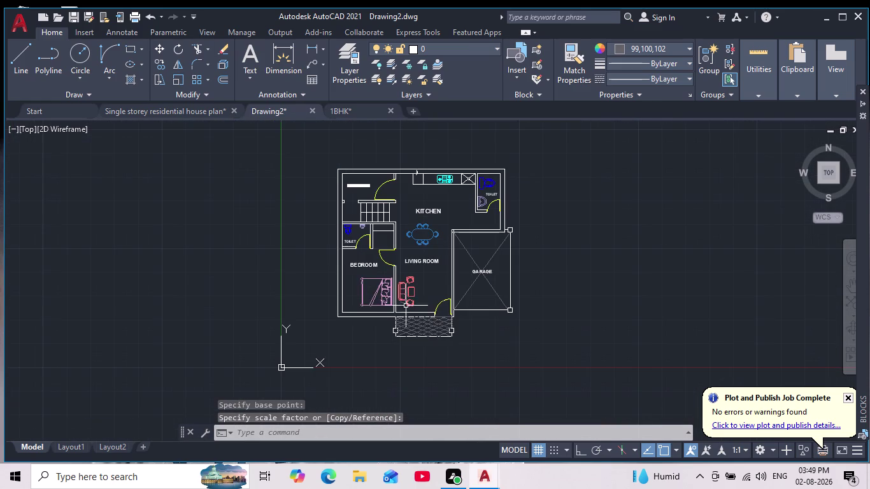
scroll(up, 3)
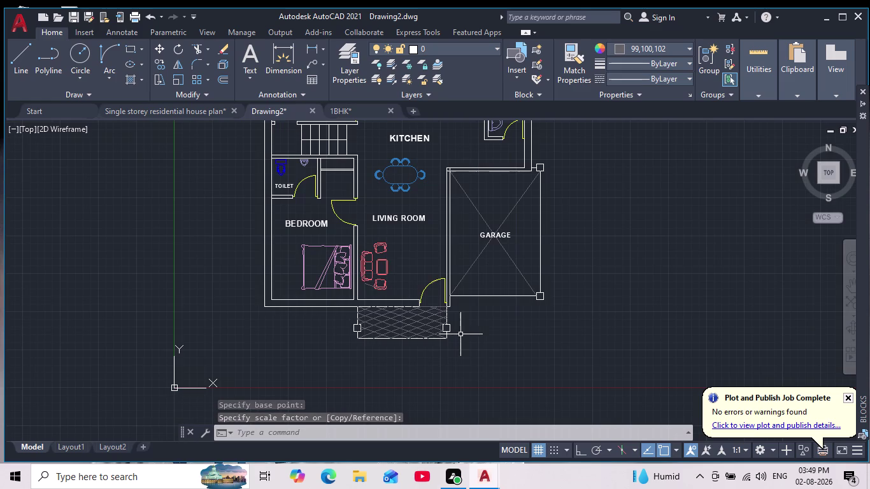
middle_drag(460, 334, 454, 364)
scroll(down, 3)
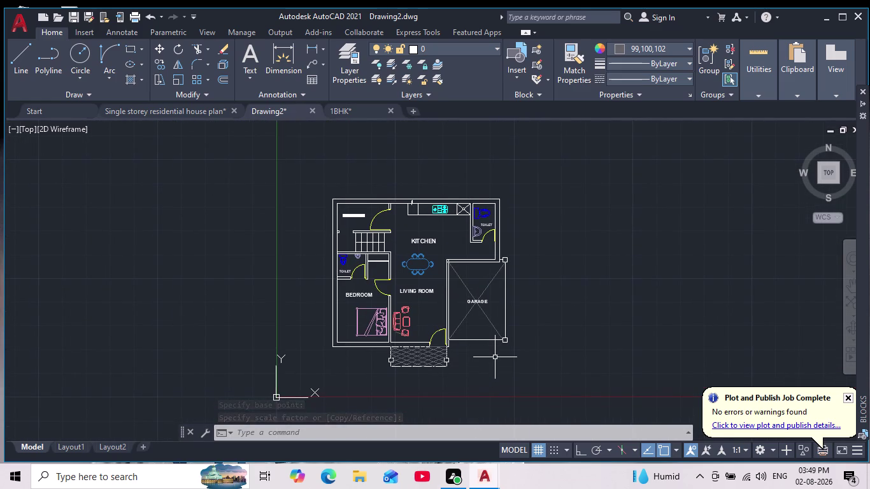
middle_drag(495, 353, 489, 348)
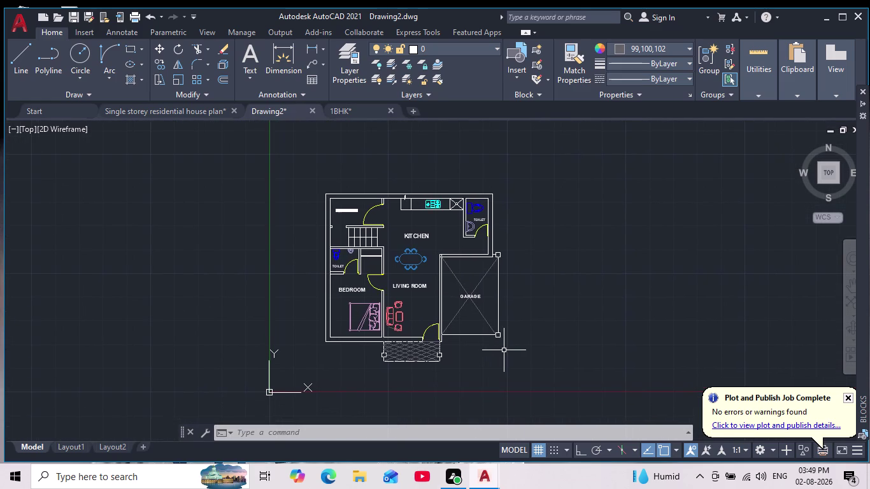
scroll(up, 3)
scroll(down, 3)
middle_drag(501, 348, 492, 317)
scroll(up, 3)
scroll(down, 3)
middle_drag(490, 329, 498, 362)
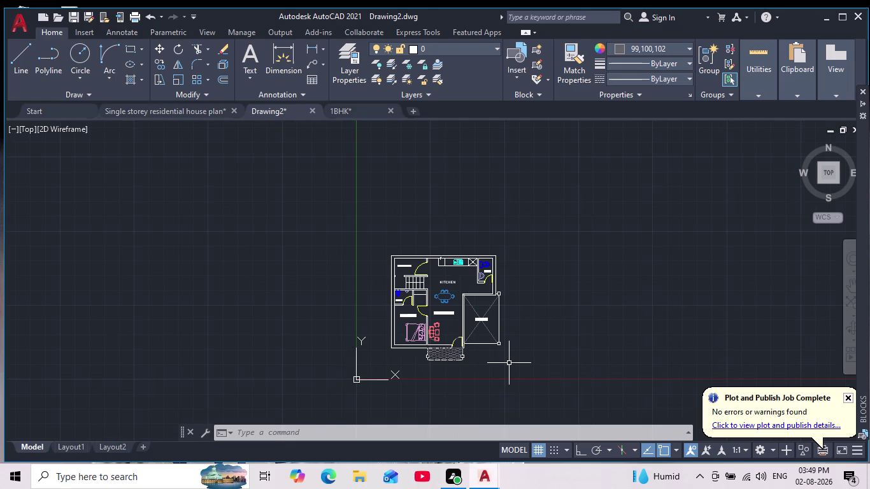